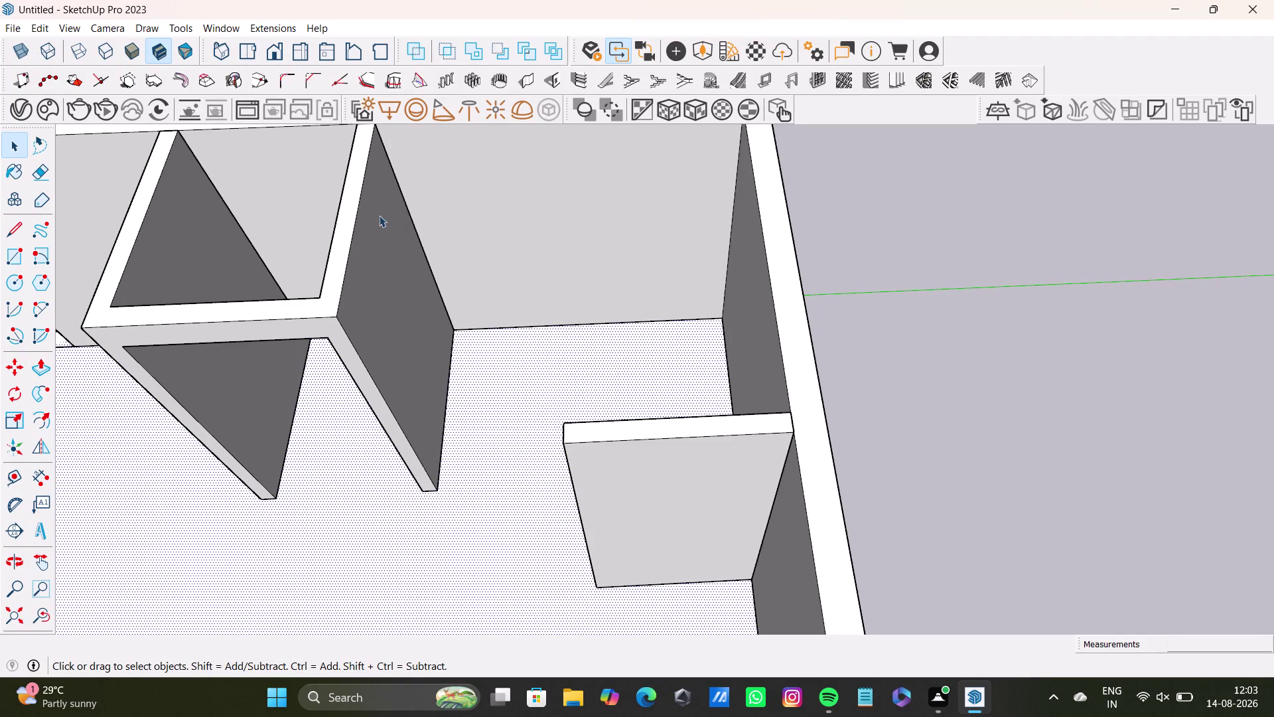
Place a vertical guide through the partition's end on the back wall top.
scroll(down, 3)
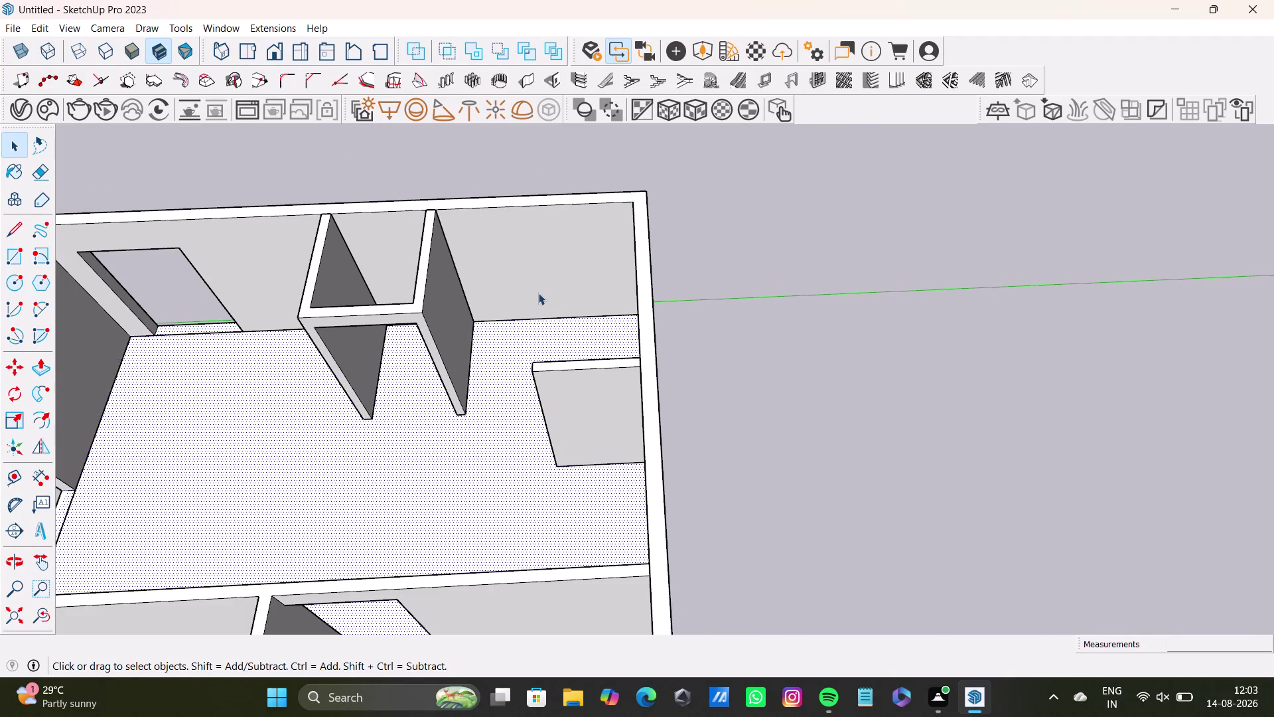
scroll(down, 3)
scroll(up, 3)
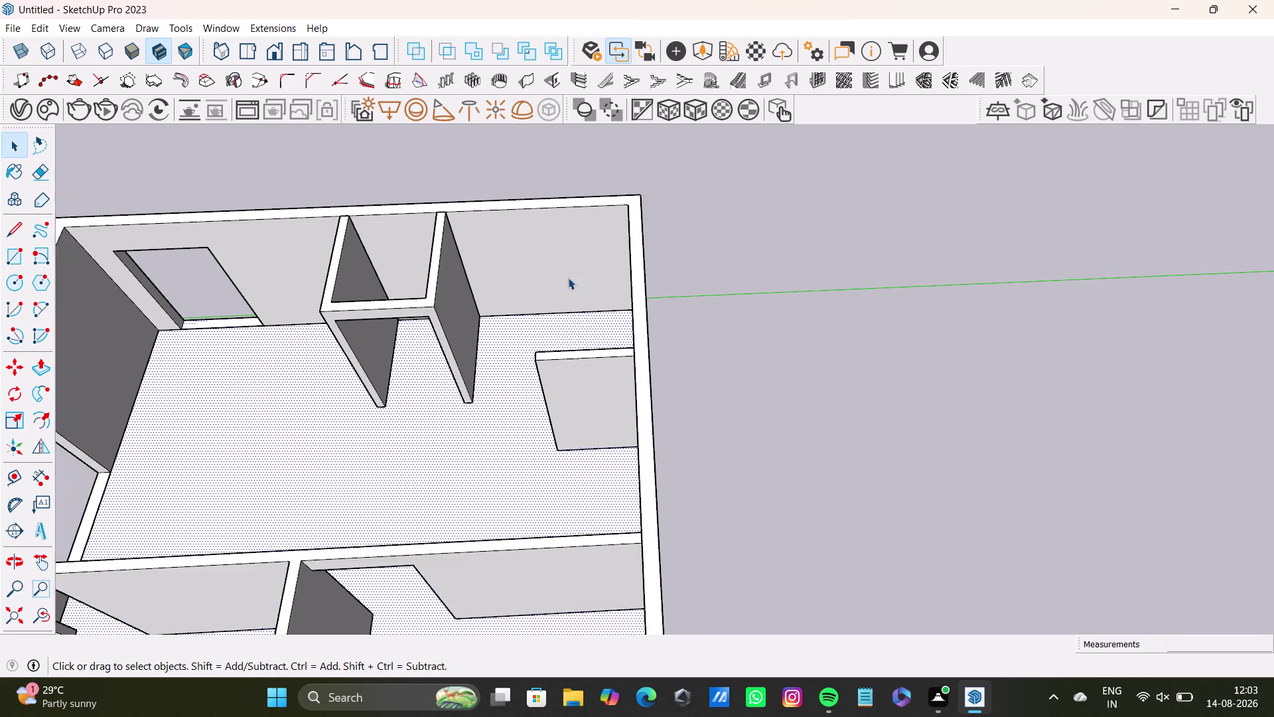
scroll(up, 3)
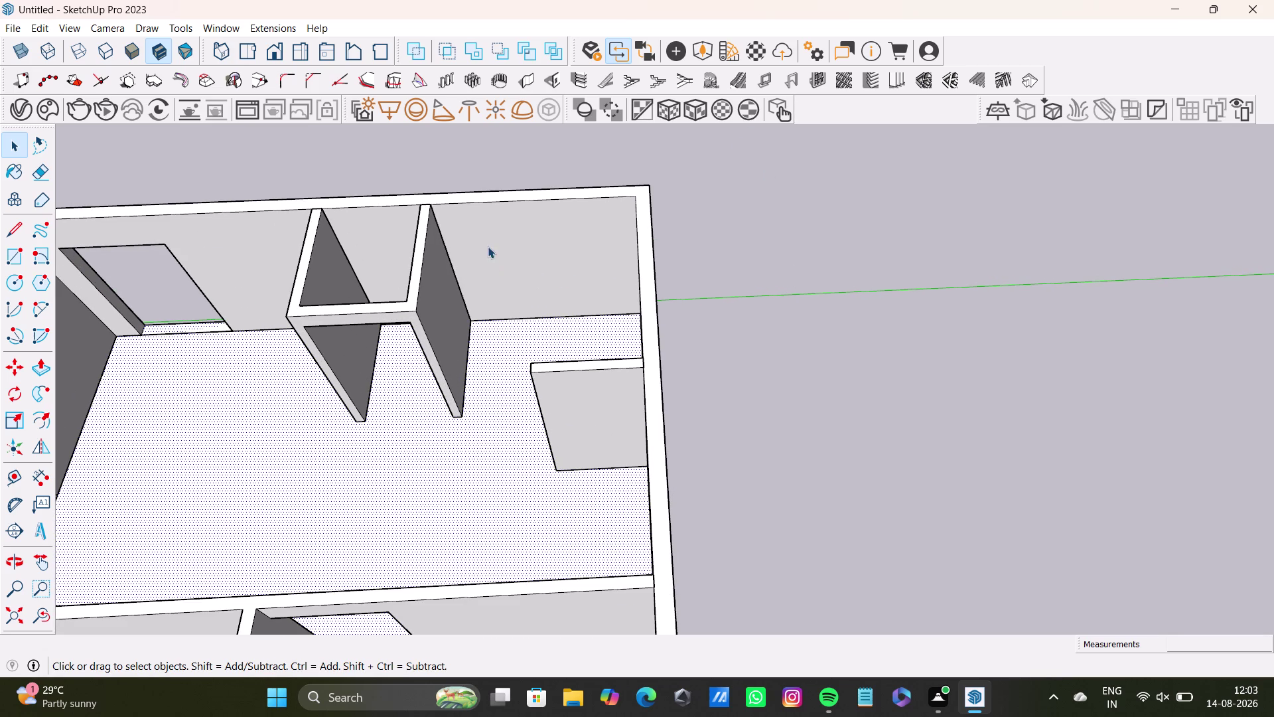
middle_drag(573, 246, 677, 270)
middle_drag(664, 278, 657, 281)
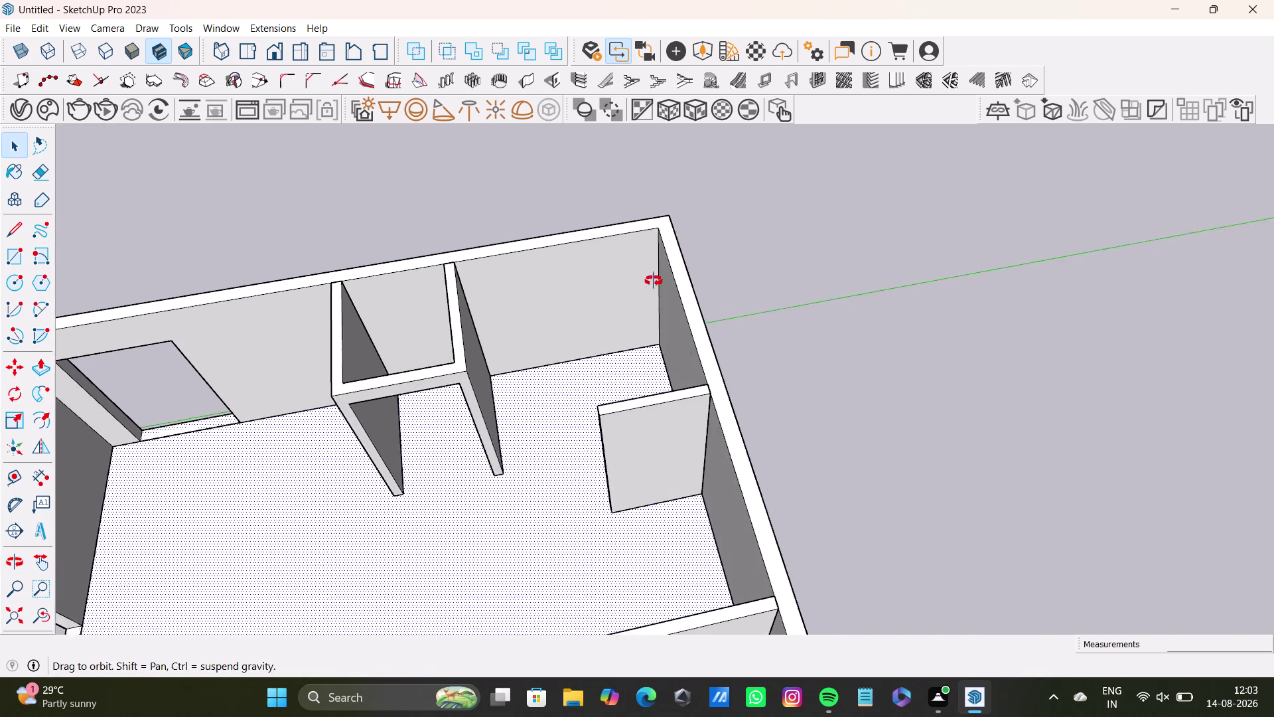
middle_drag(657, 280, 568, 321)
scroll(up, 3)
middle_drag(312, 316, 365, 289)
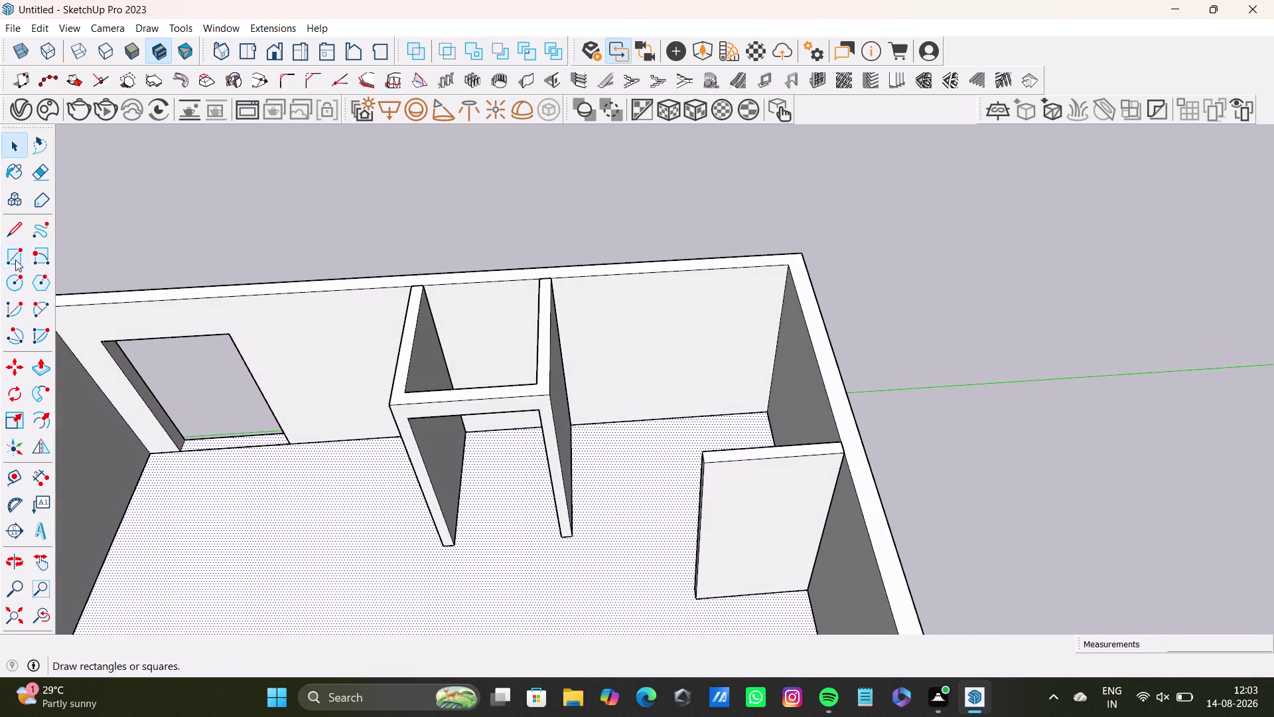
click(12, 472)
scroll(up, 3)
middle_drag(587, 318, 560, 429)
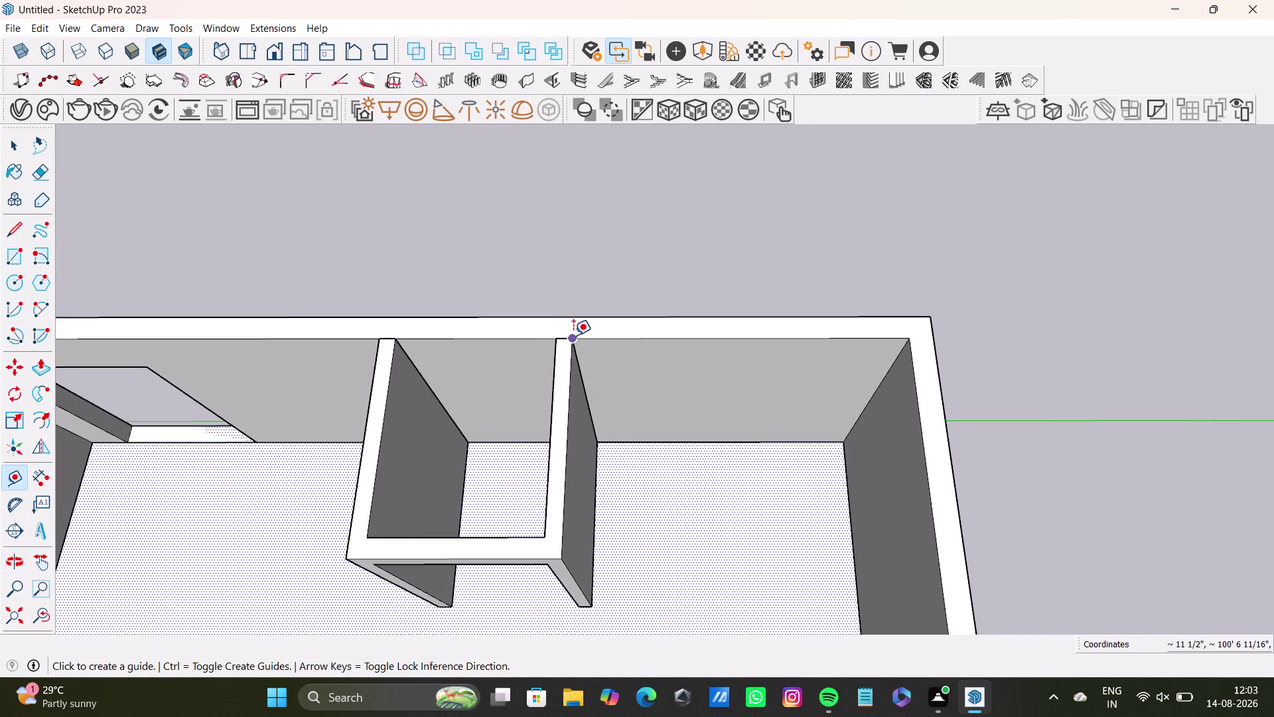
click(571, 335)
click(573, 314)
key(space)
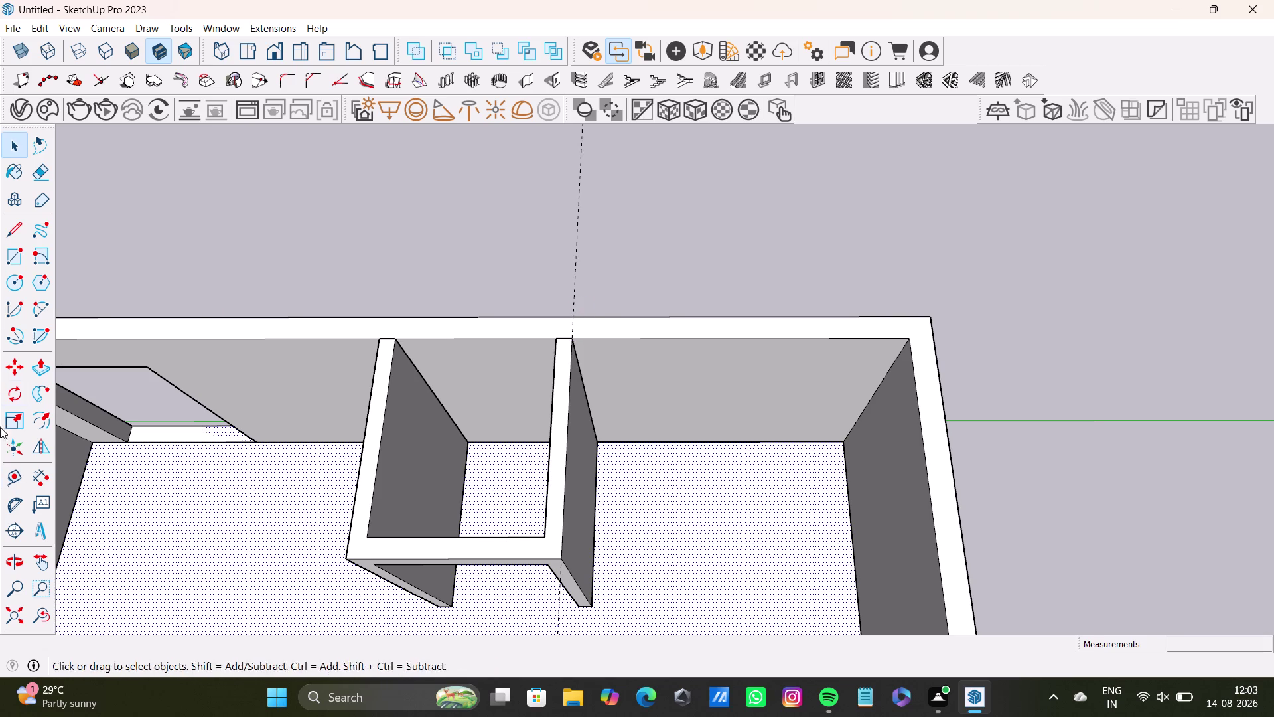
Add vertical guides from the partition corner and the side wall corner.
click(8, 474)
scroll(up, 3)
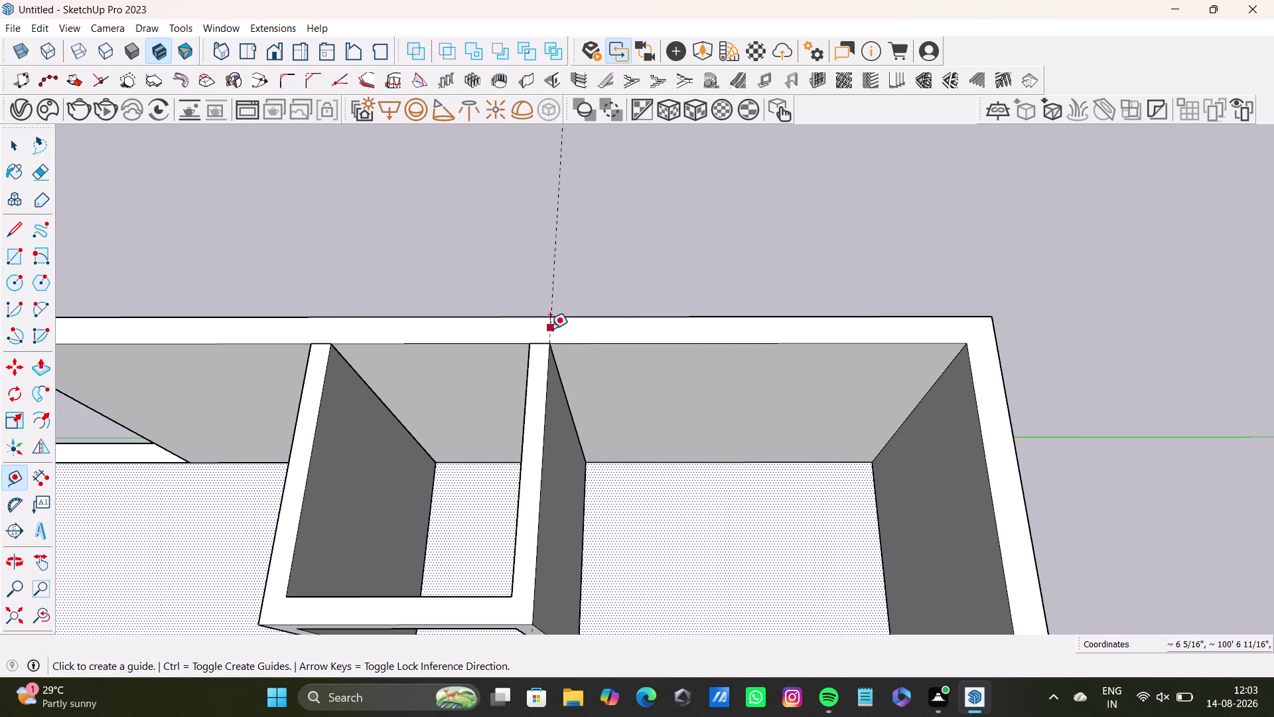
drag(550, 327, 560, 328)
click(650, 326)
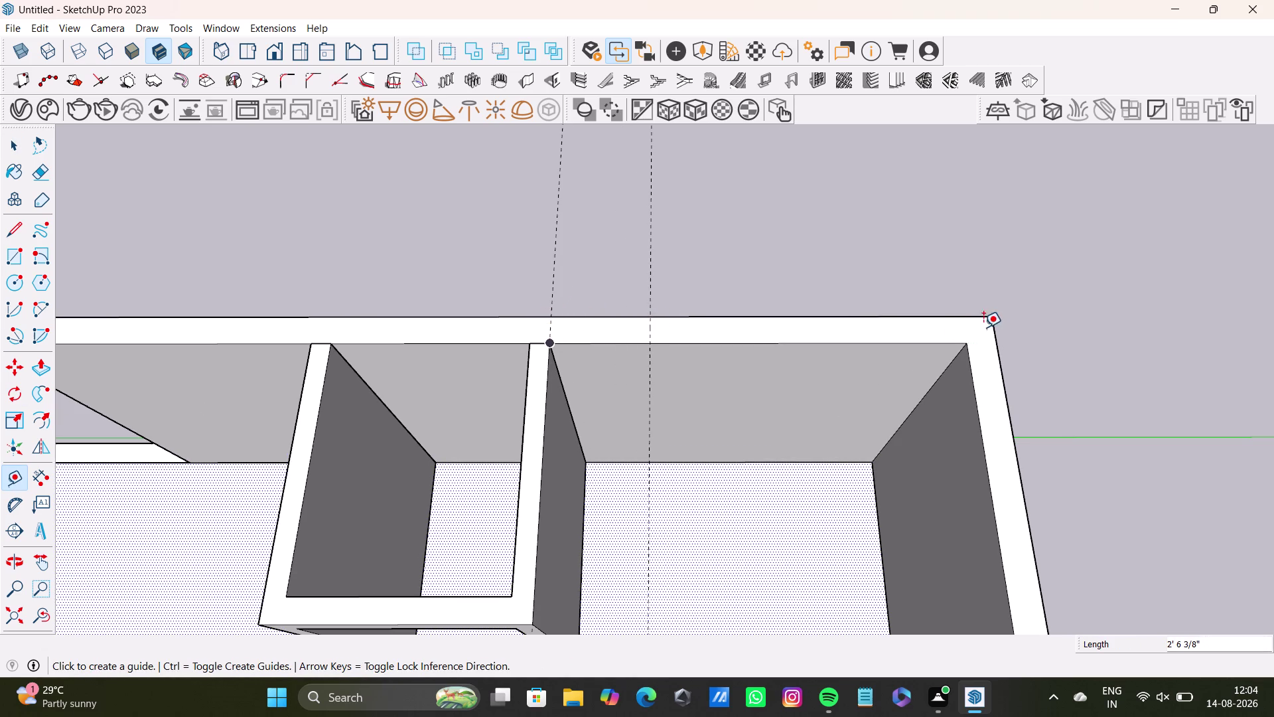
drag(963, 339, 964, 329)
click(963, 313)
key(space)
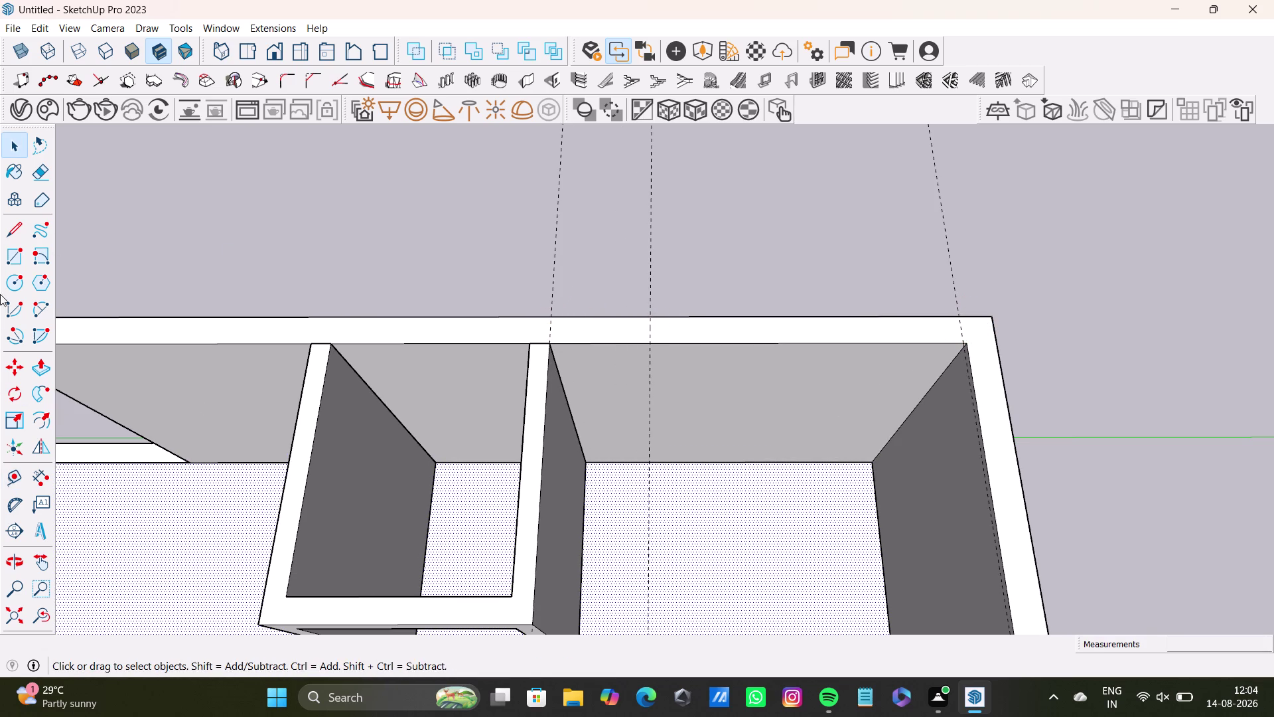
Add one more vertical guide from the back wall's right corner.
click(12, 473)
scroll(up, 3)
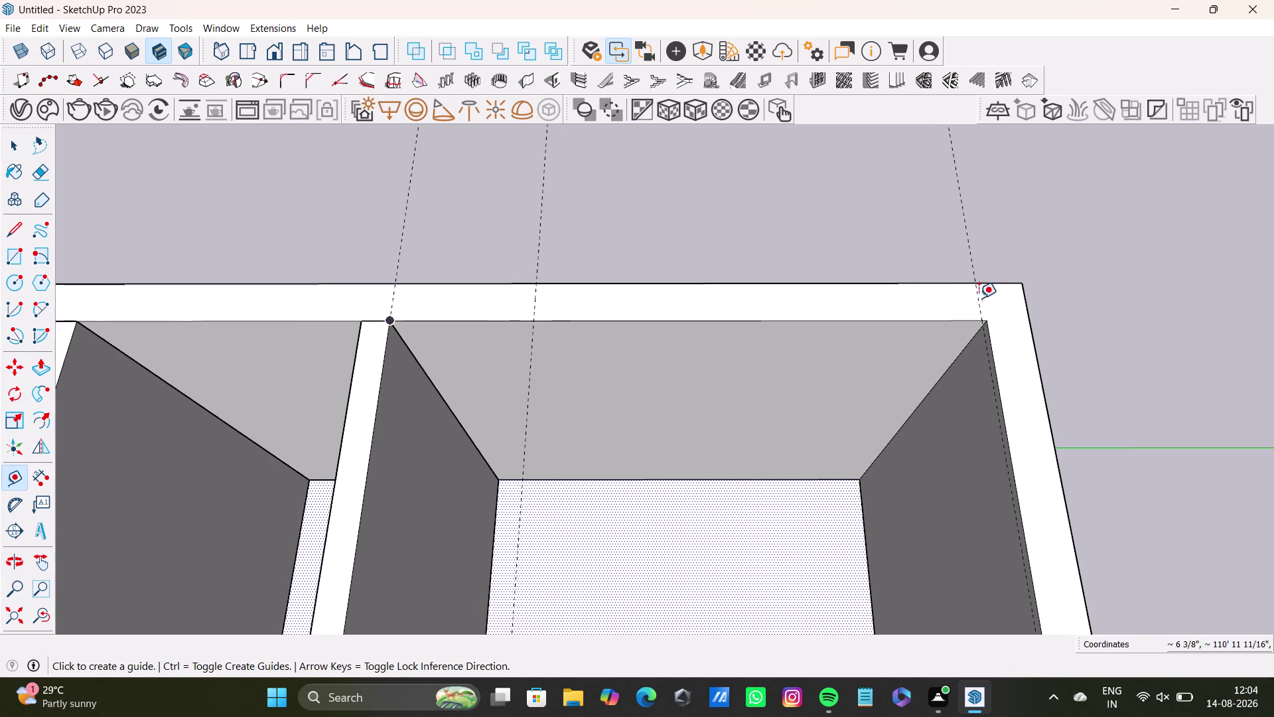
drag(980, 295, 974, 296)
click(904, 301)
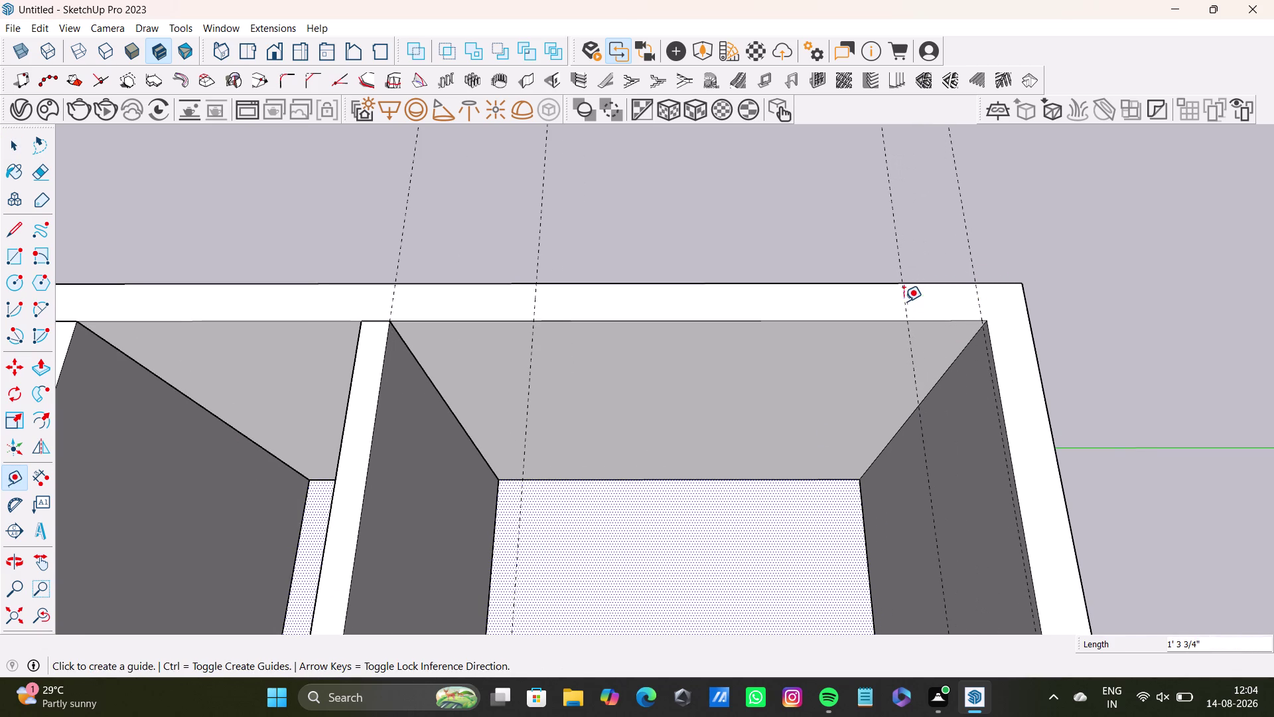
key(space)
scroll(down, 3)
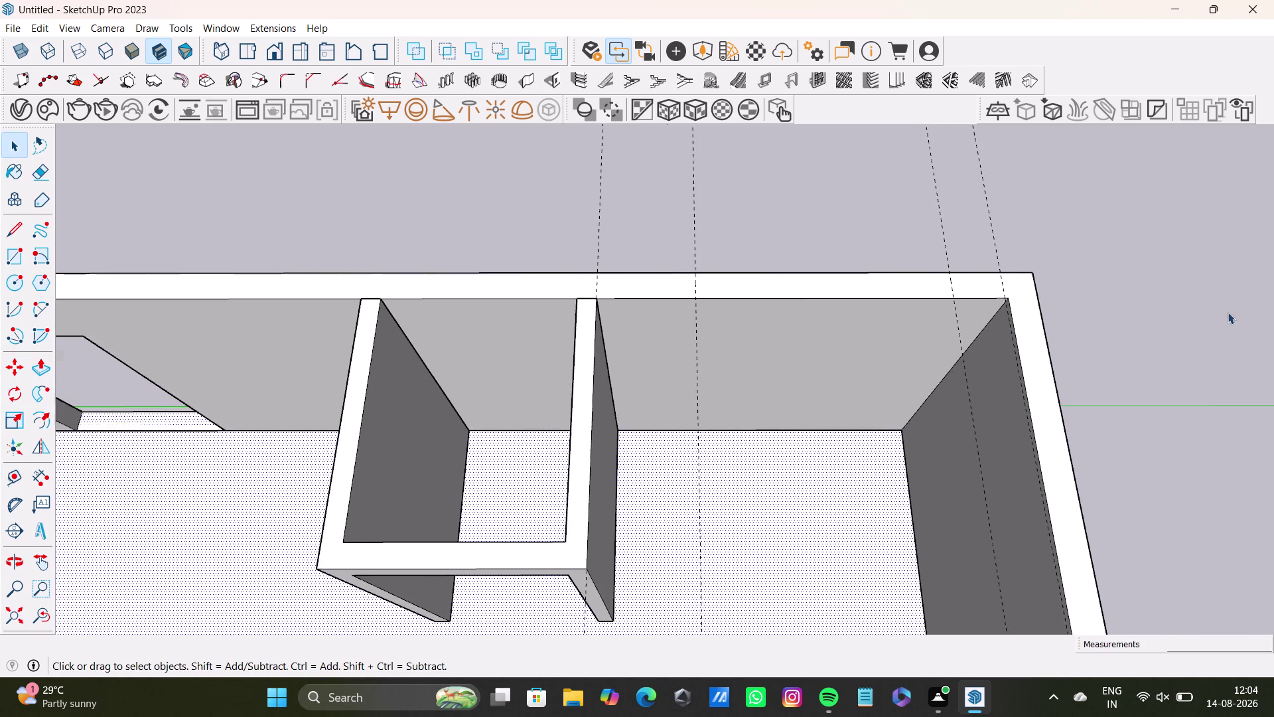
Draw a vertical line down the exterior wall face, from the first guide to the base.
middle_drag(1203, 323, 551, 113)
middle_drag(523, 215, 440, 226)
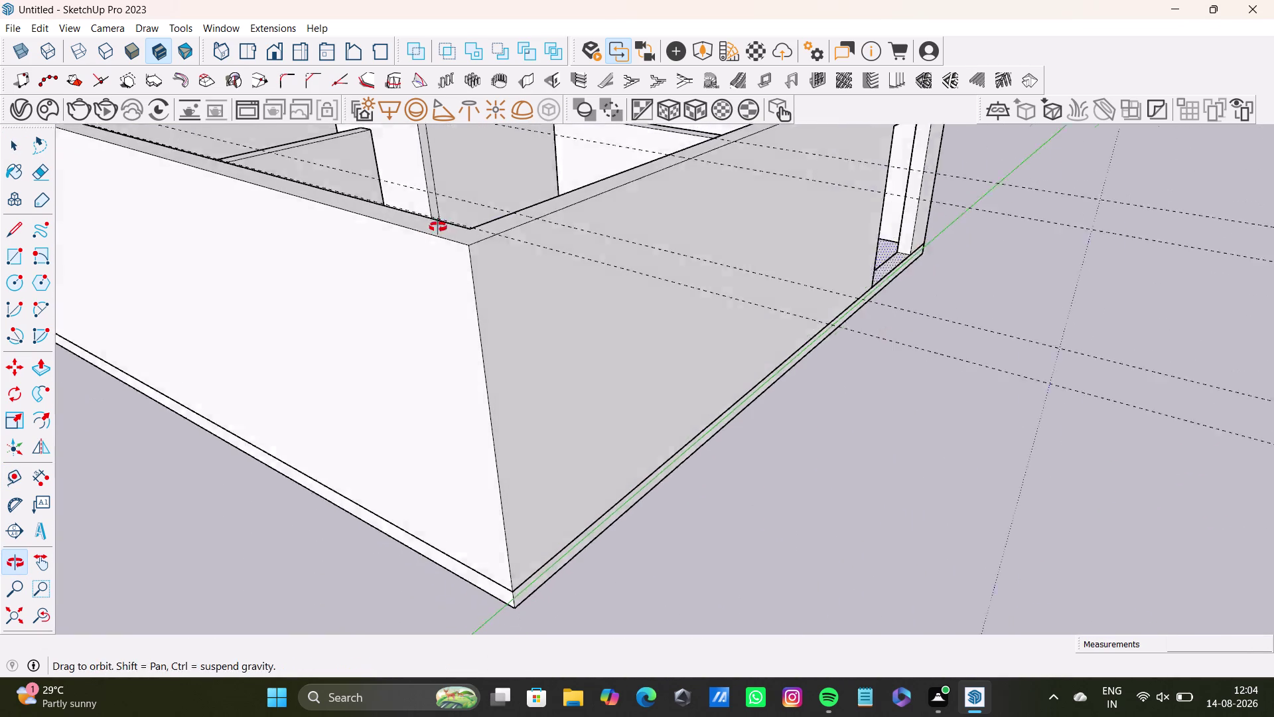
middle_drag(440, 226, 438, 227)
middle_drag(845, 278, 611, 315)
scroll(down, 3)
middle_drag(552, 256, 771, 276)
scroll(up, 3)
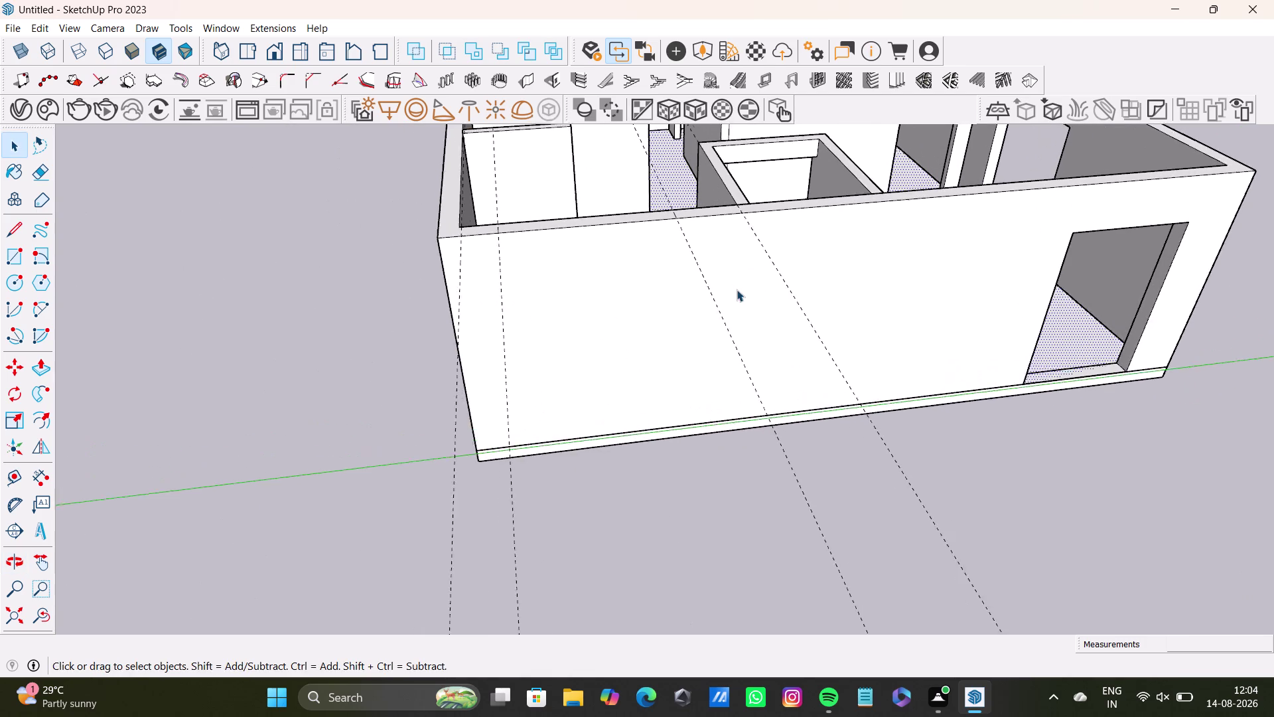
scroll(up, 3)
middle_drag(731, 281, 718, 254)
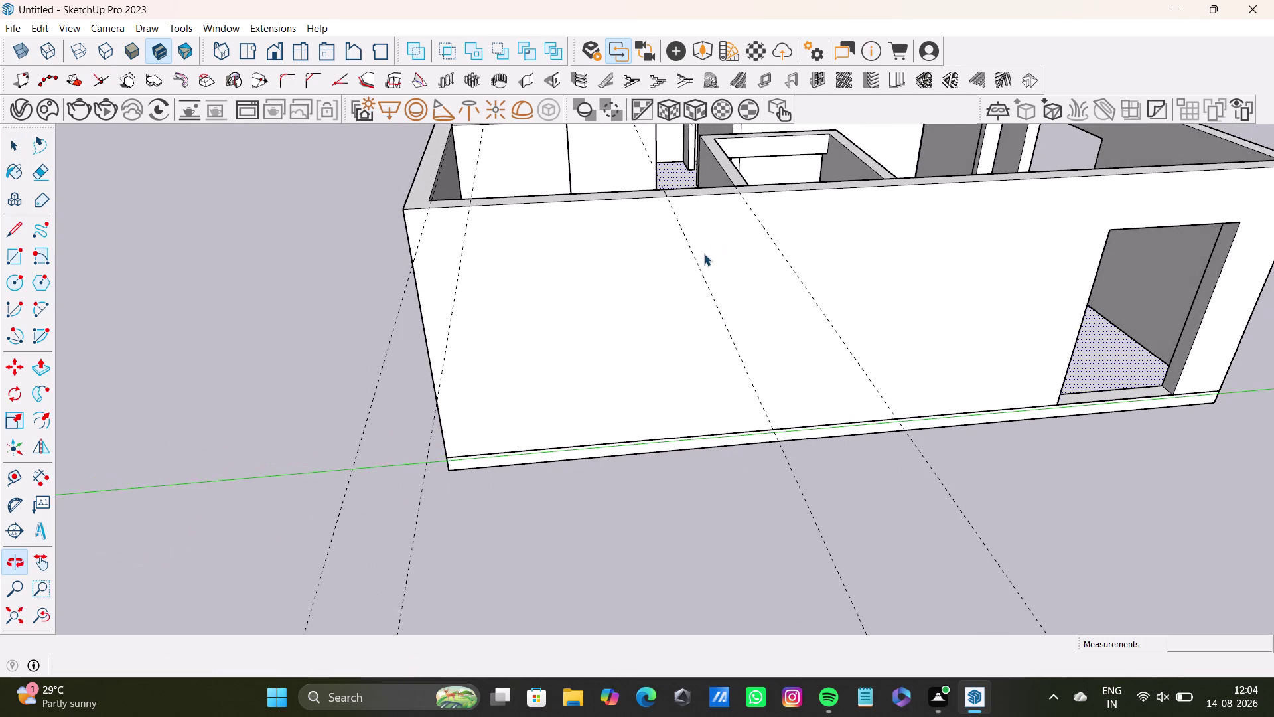
middle_drag(582, 249, 562, 409)
middle_drag(555, 353, 564, 309)
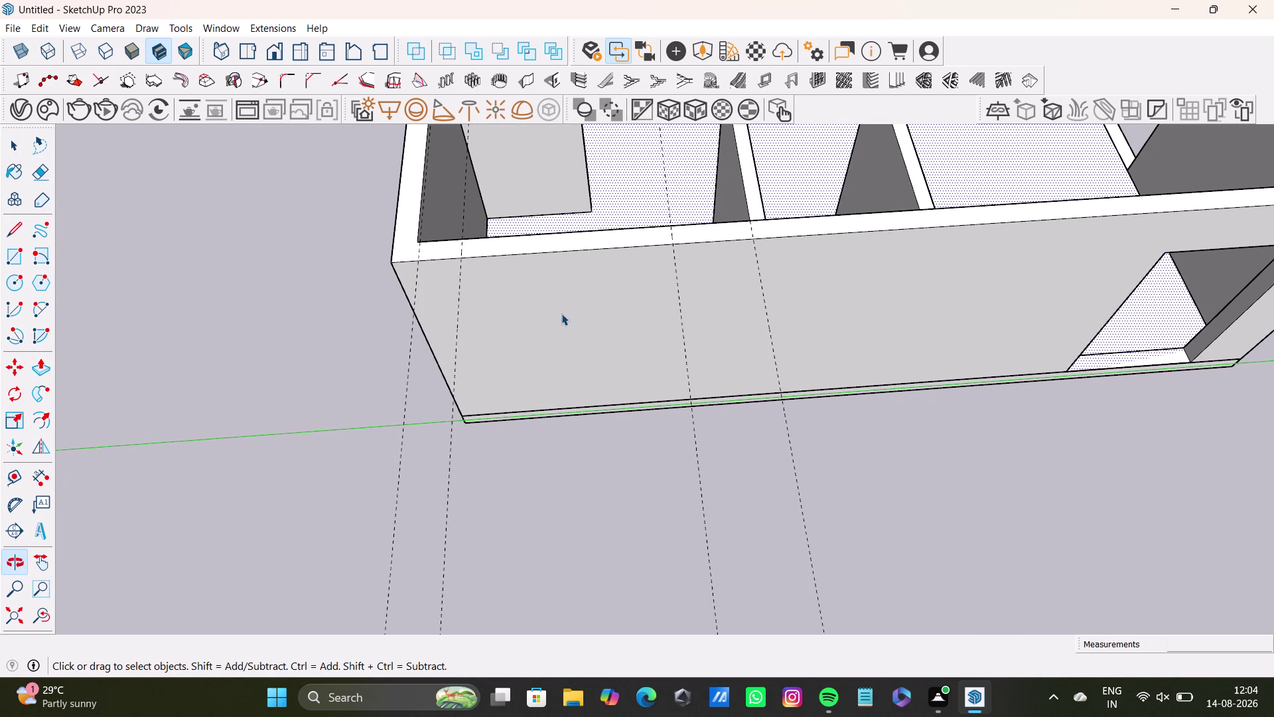
middle_drag(659, 375, 665, 295)
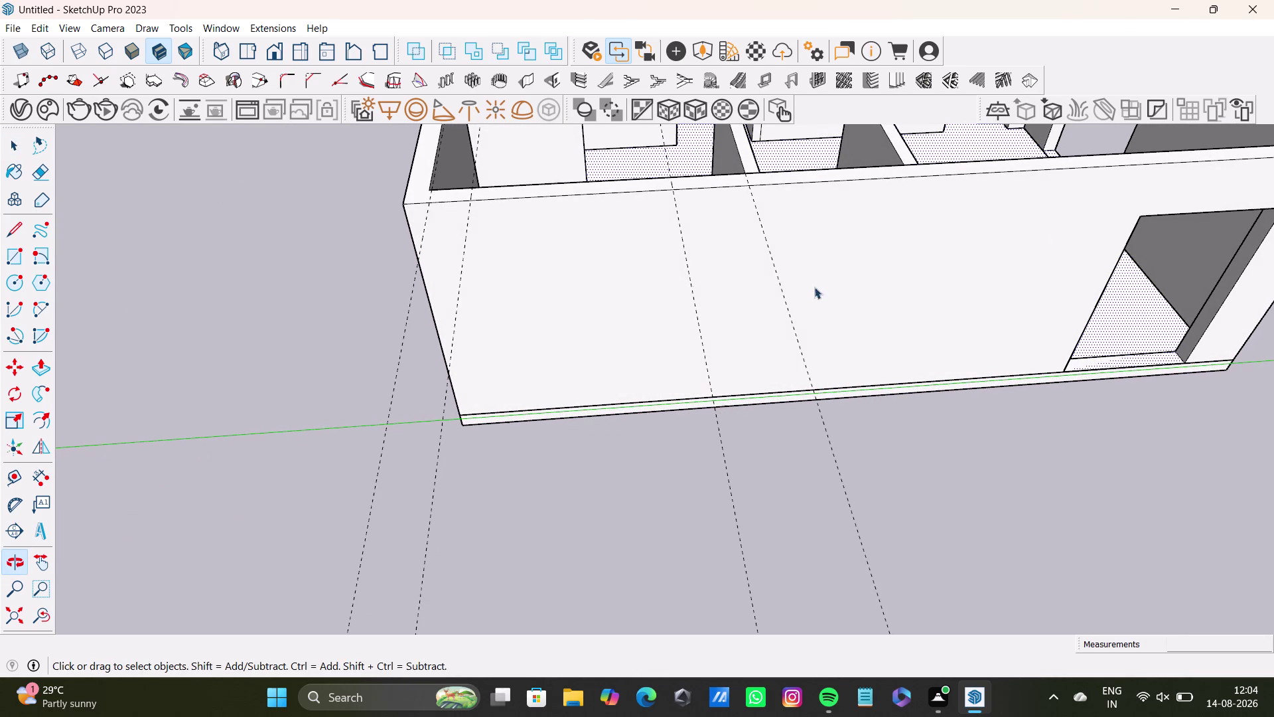
click(18, 237)
scroll(up, 3)
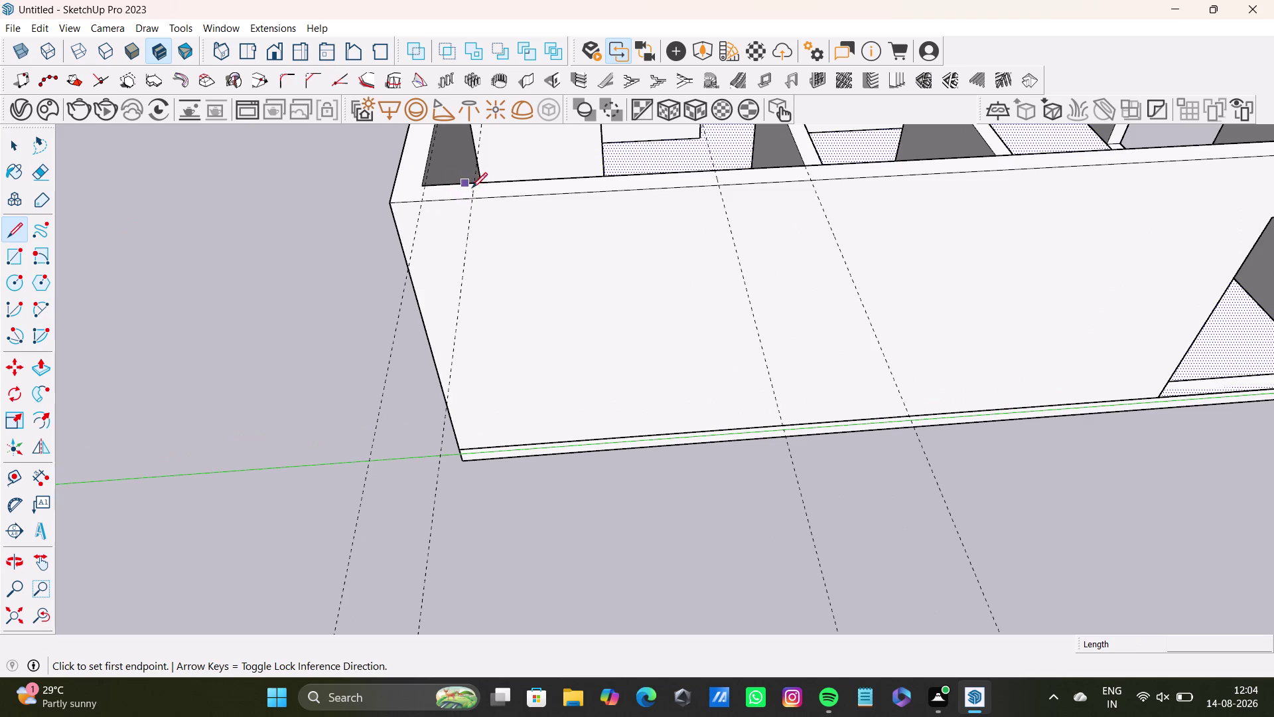
click(473, 200)
key(Up)
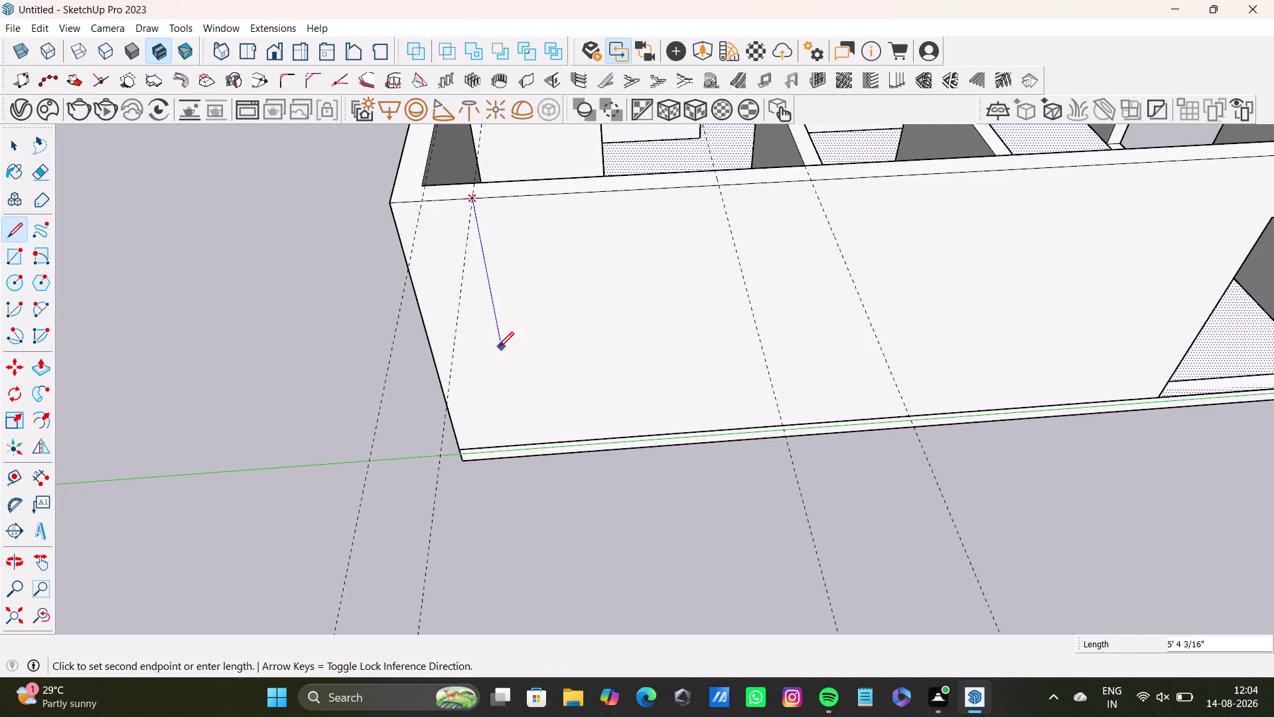
click(518, 449)
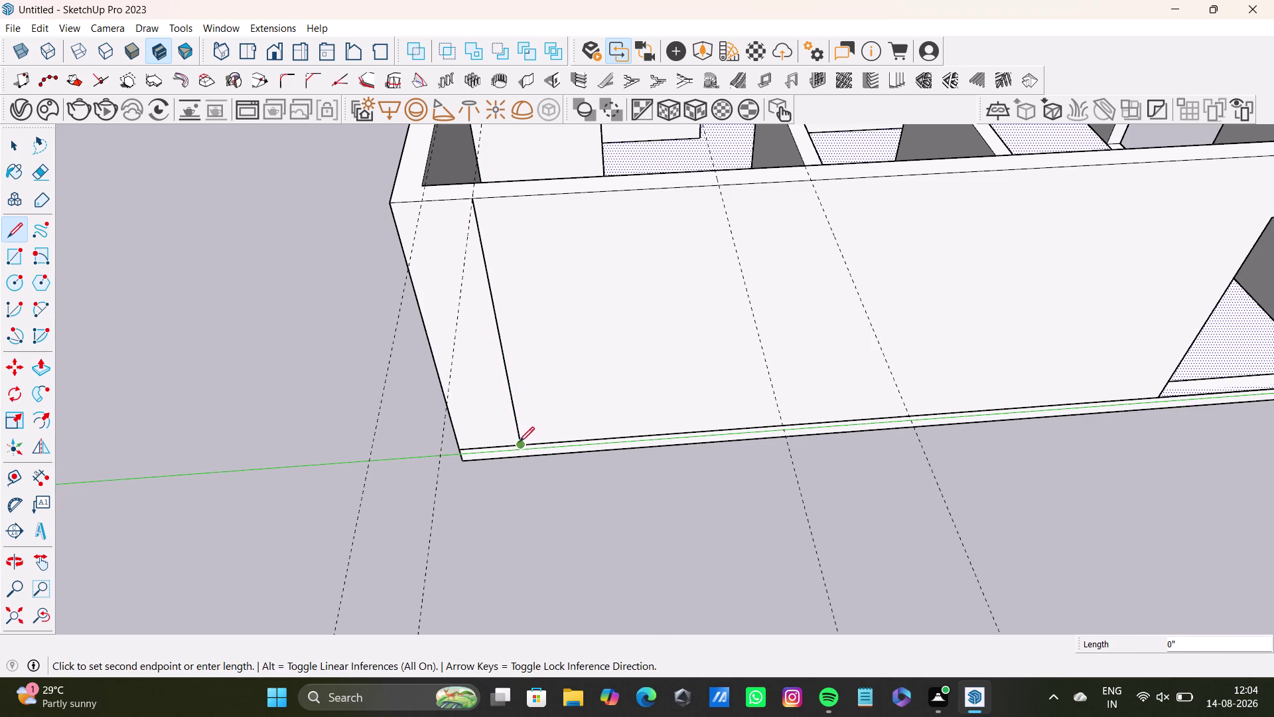
key(space)
Draw a second vertical line from the next guide at the top down to the base.
drag(21, 232, 30, 231)
scroll(up, 3)
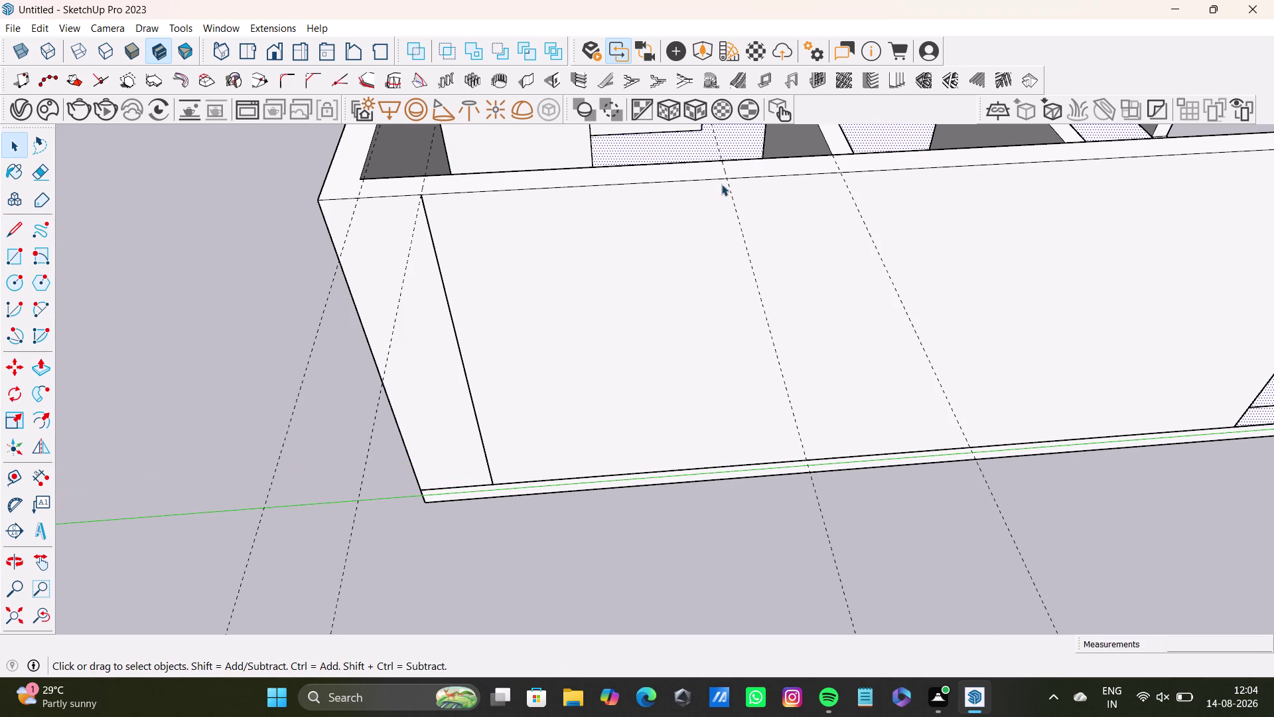
click(15, 227)
scroll(up, 3)
middle_drag(758, 186, 714, 203)
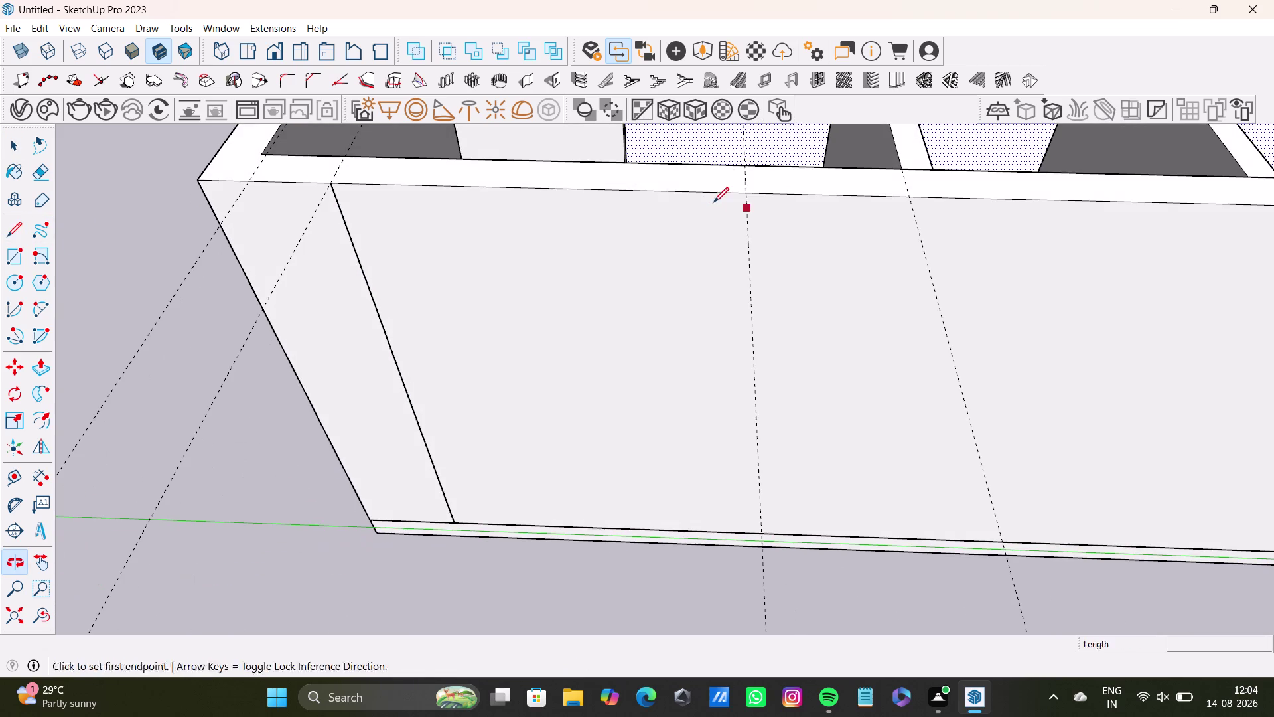
click(744, 193)
scroll(down, 3)
middle_drag(746, 448, 758, 270)
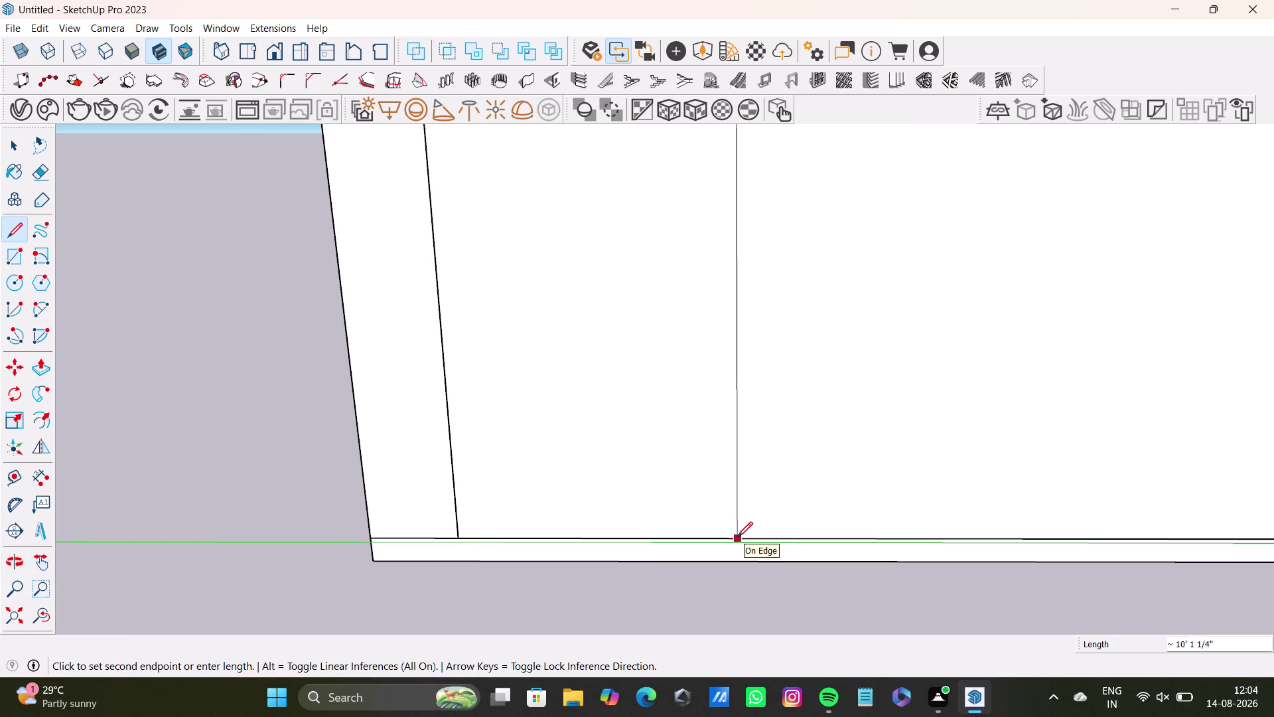
key(Right)
key(Up)
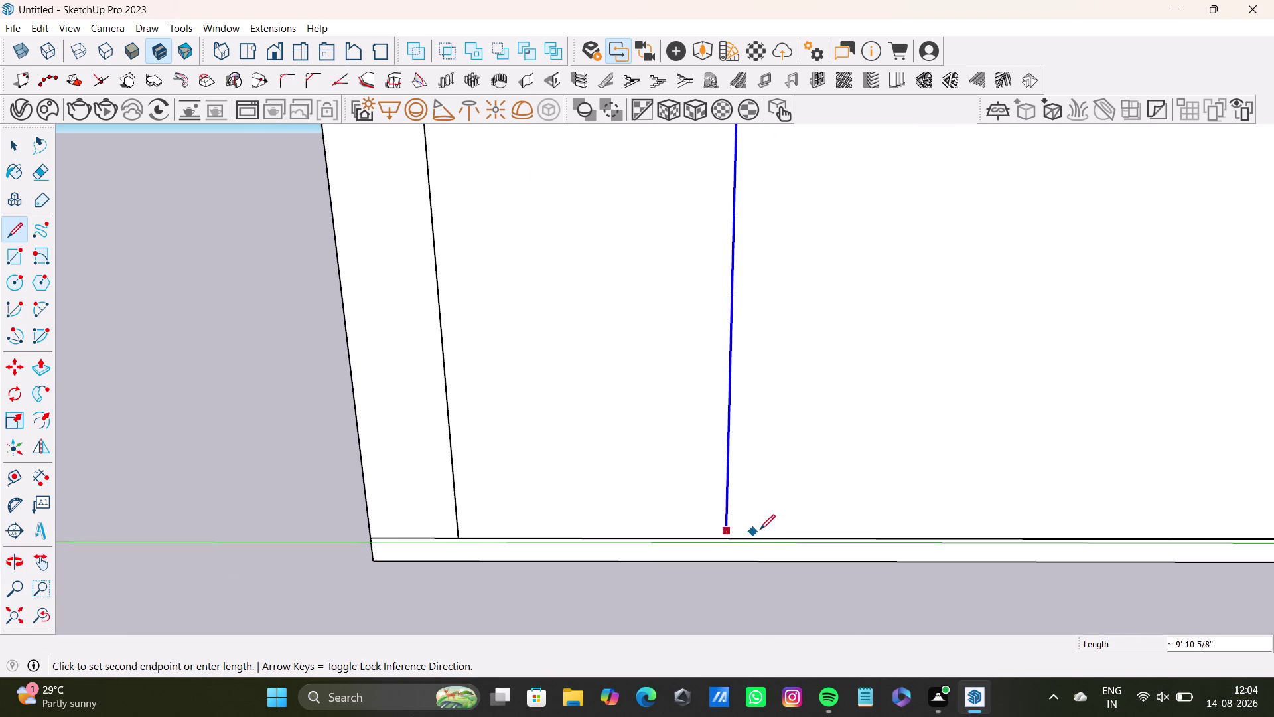
scroll(down, 3)
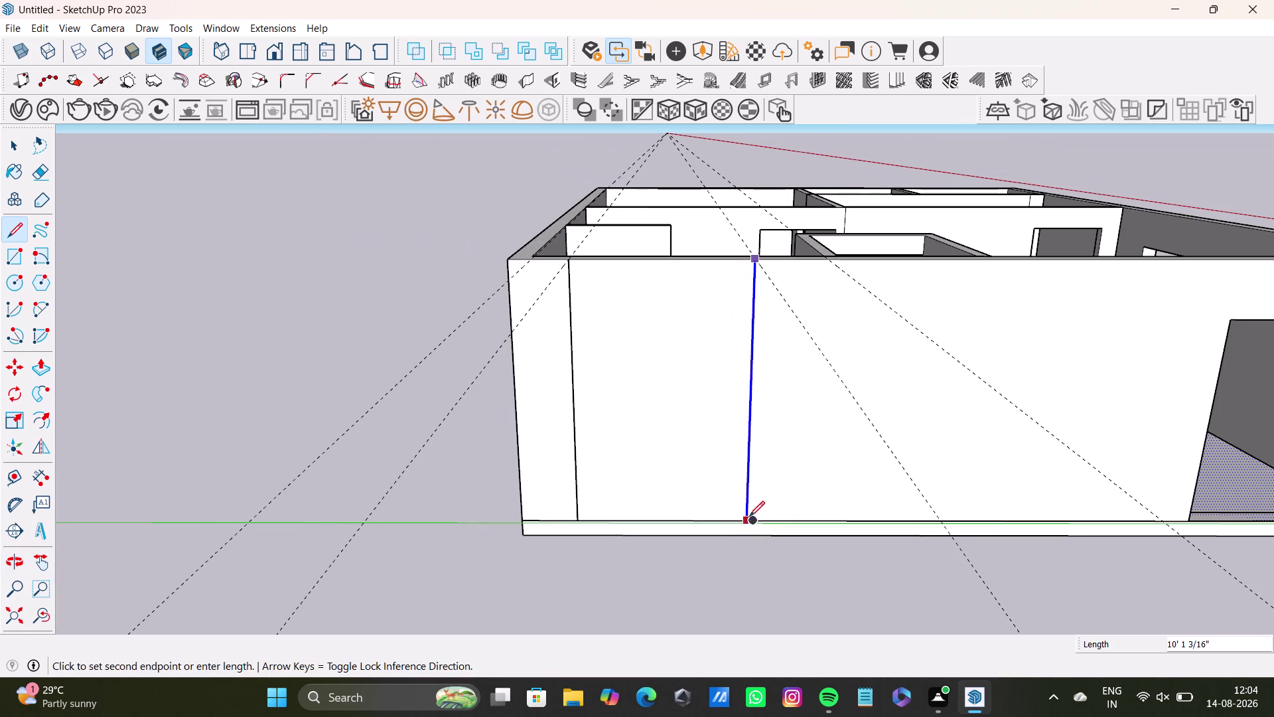
click(740, 518)
key(space)
Orbit over the wall top to look down on the partitions behind the back wall.
middle_drag(664, 440, 756, 191)
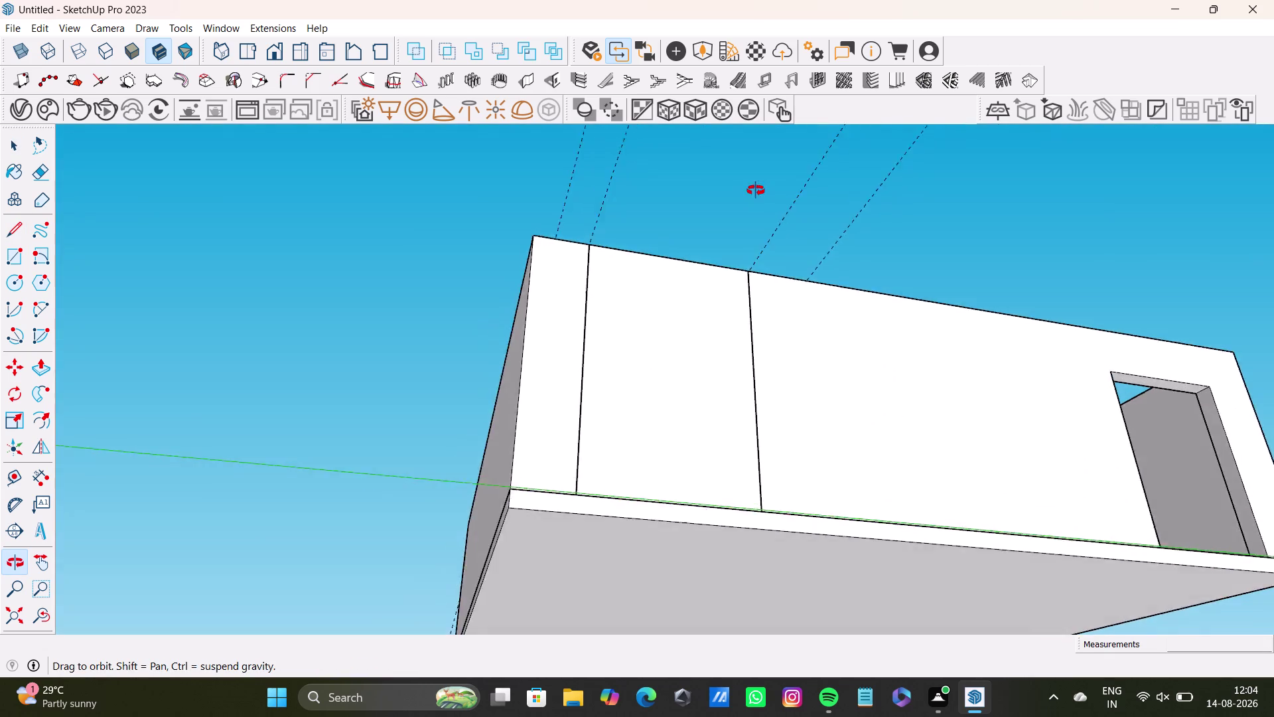
middle_drag(756, 190, 754, 533)
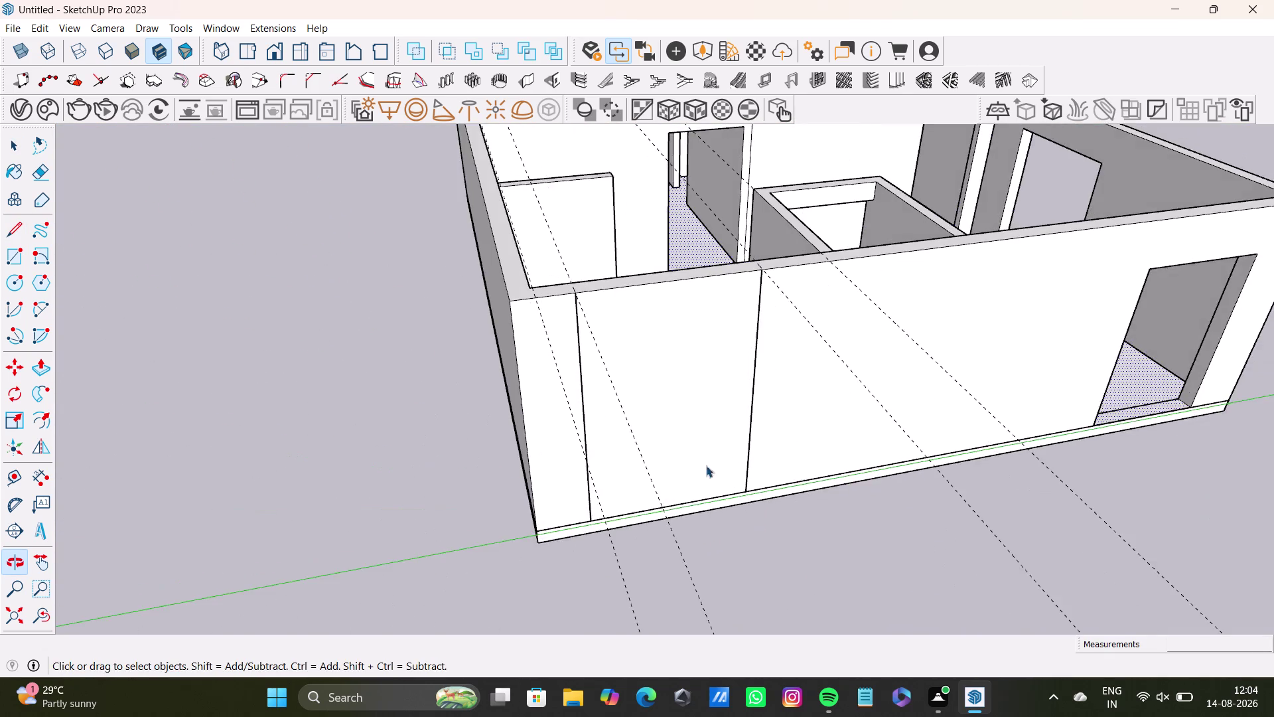
scroll(up, 3)
scroll(down, 3)
scroll(up, 3)
middle_drag(662, 395, 648, 433)
scroll(down, 3)
middle_drag(665, 435, 507, 357)
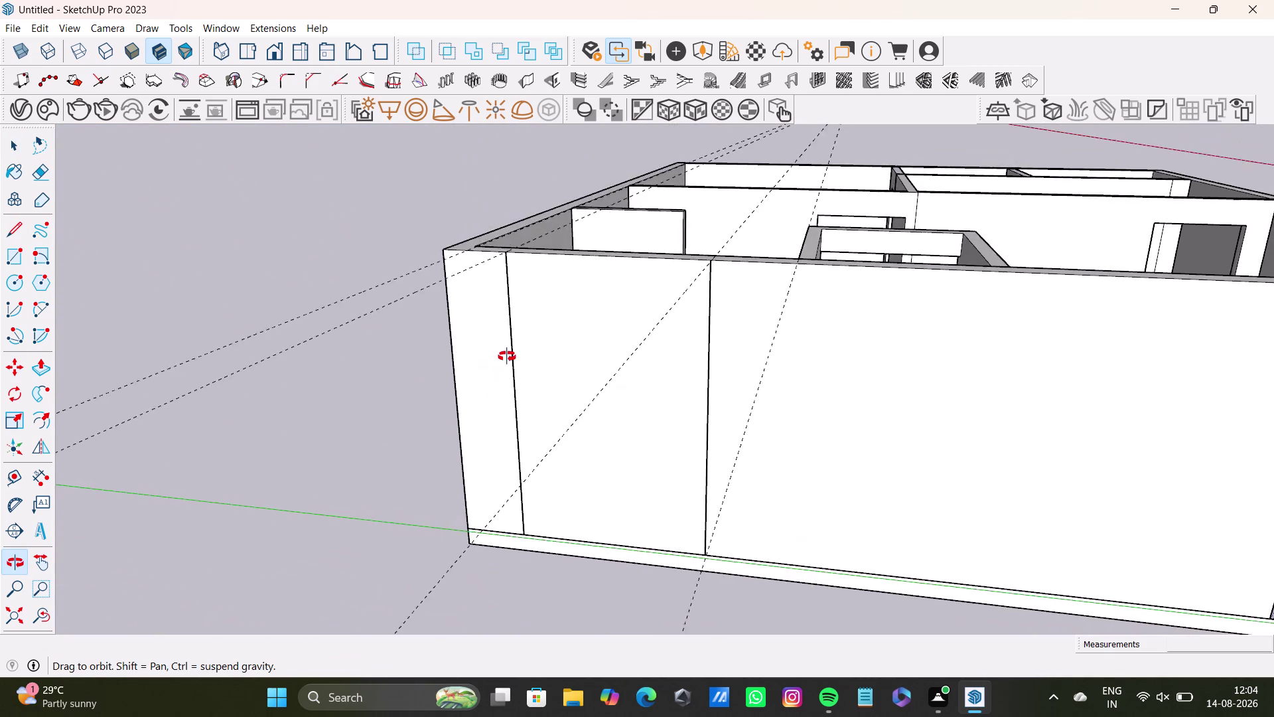
middle_drag(507, 357, 567, 377)
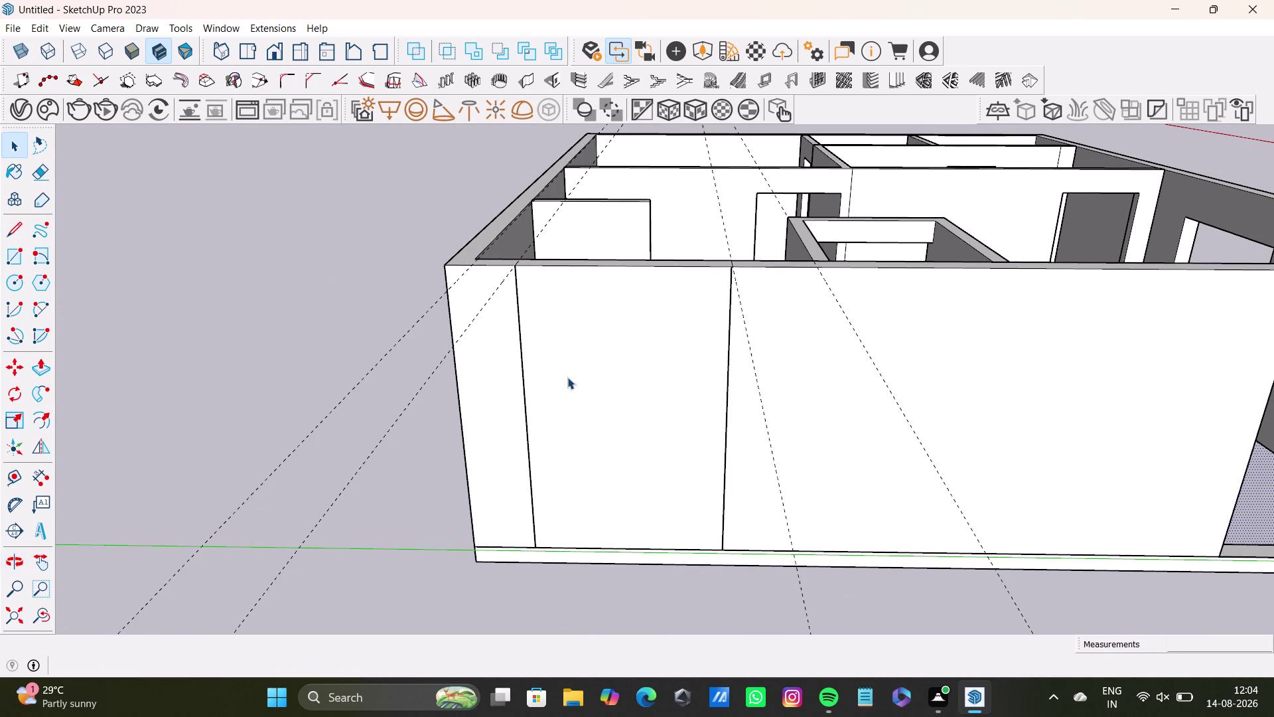
middle_drag(535, 400, 638, 433)
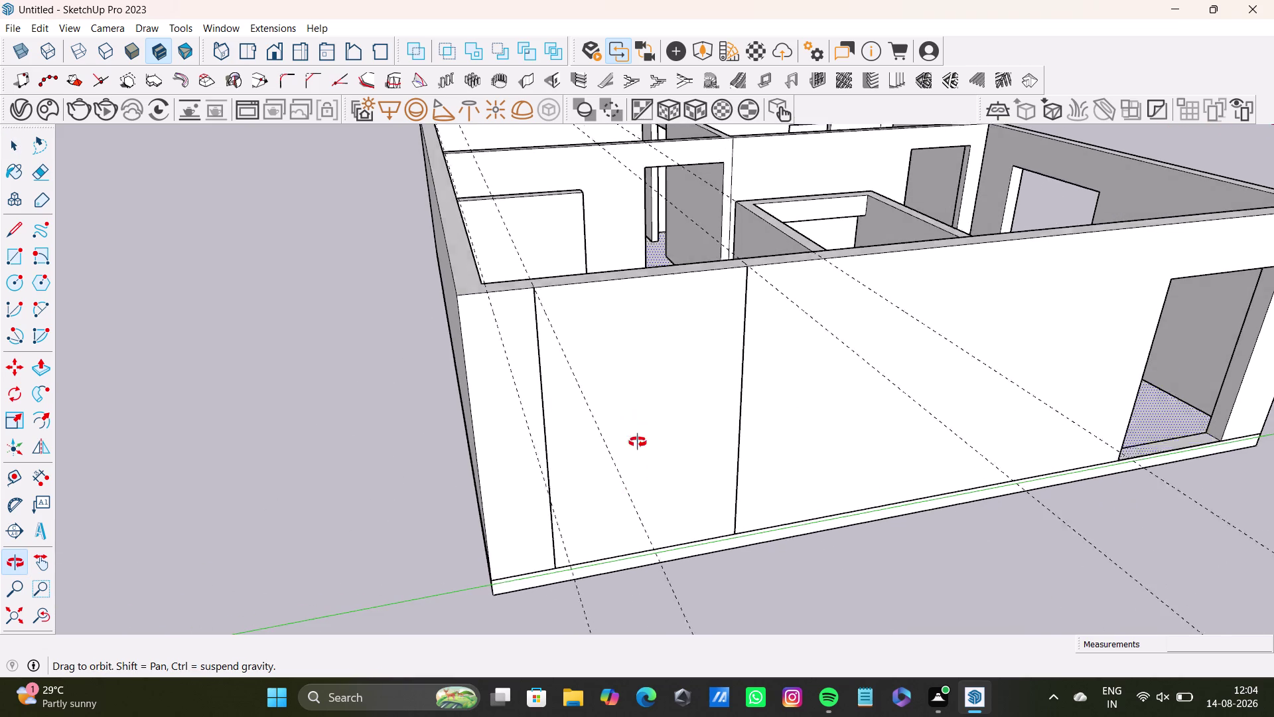
middle_drag(637, 433, 496, 550)
middle_drag(682, 381, 408, 331)
middle_drag(726, 292, 639, 441)
scroll(up, 3)
middle_drag(692, 304, 586, 255)
scroll(down, 3)
middle_drag(669, 259, 673, 288)
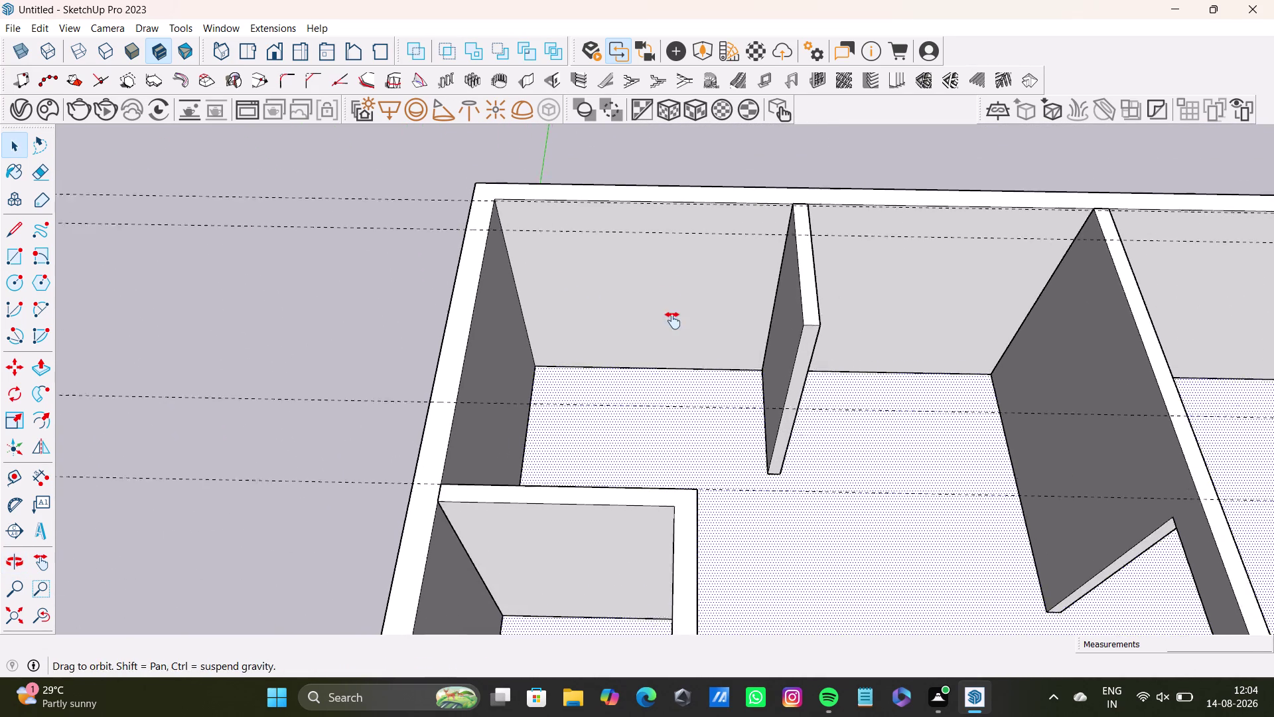
Place a guide from the outer wall's top edge, abandoning a second attempt.
middle_drag(672, 289, 672, 328)
middle_drag(675, 331, 641, 414)
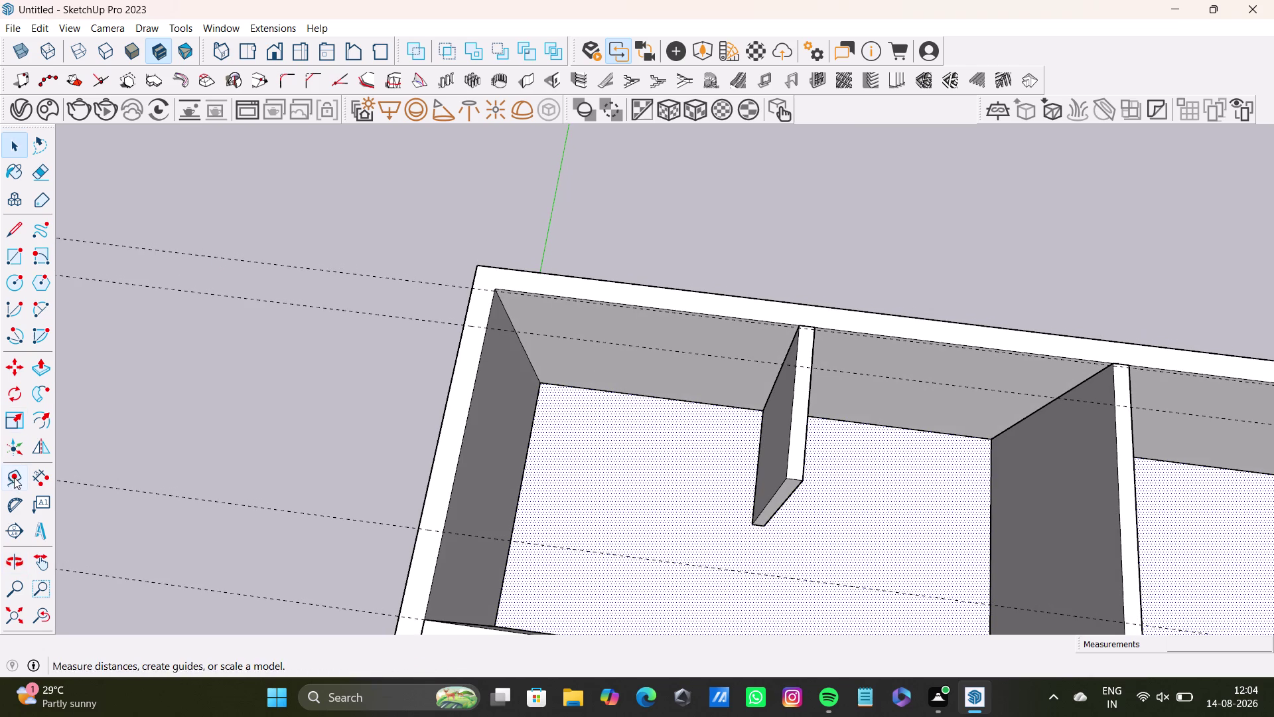
click(14, 478)
scroll(up, 3)
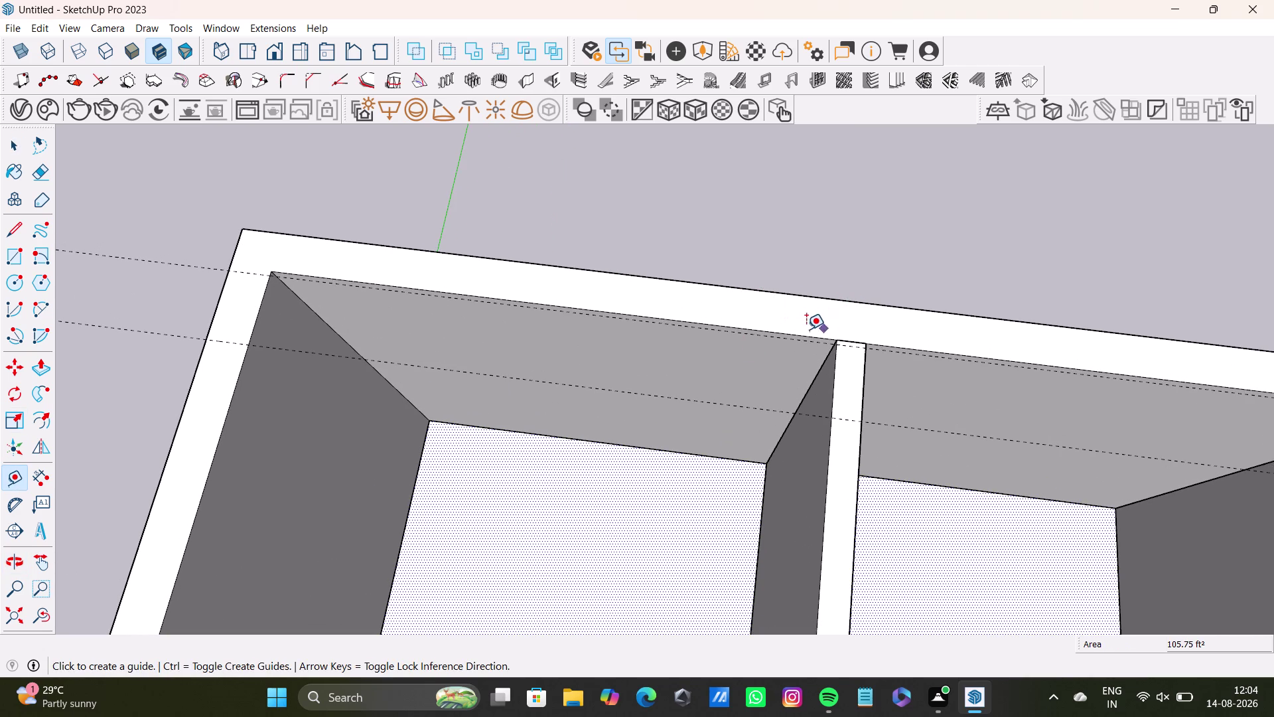
click(746, 325)
click(759, 287)
key(space)
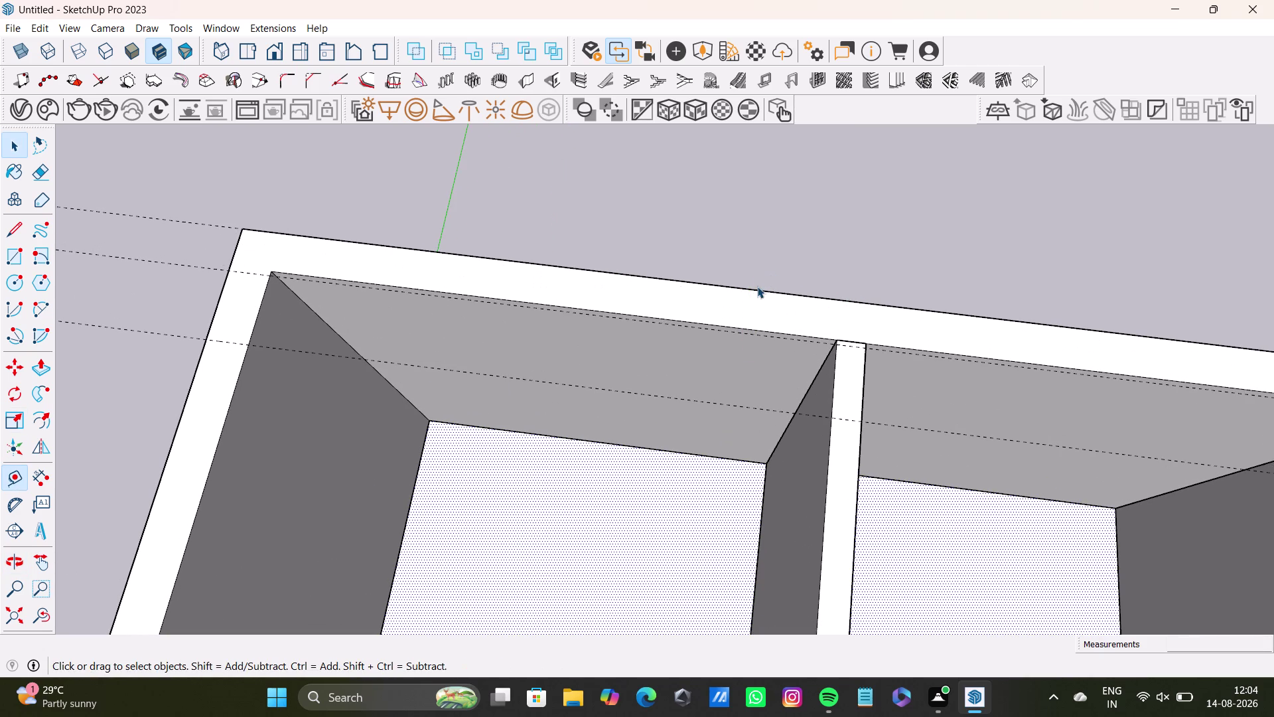
click(20, 474)
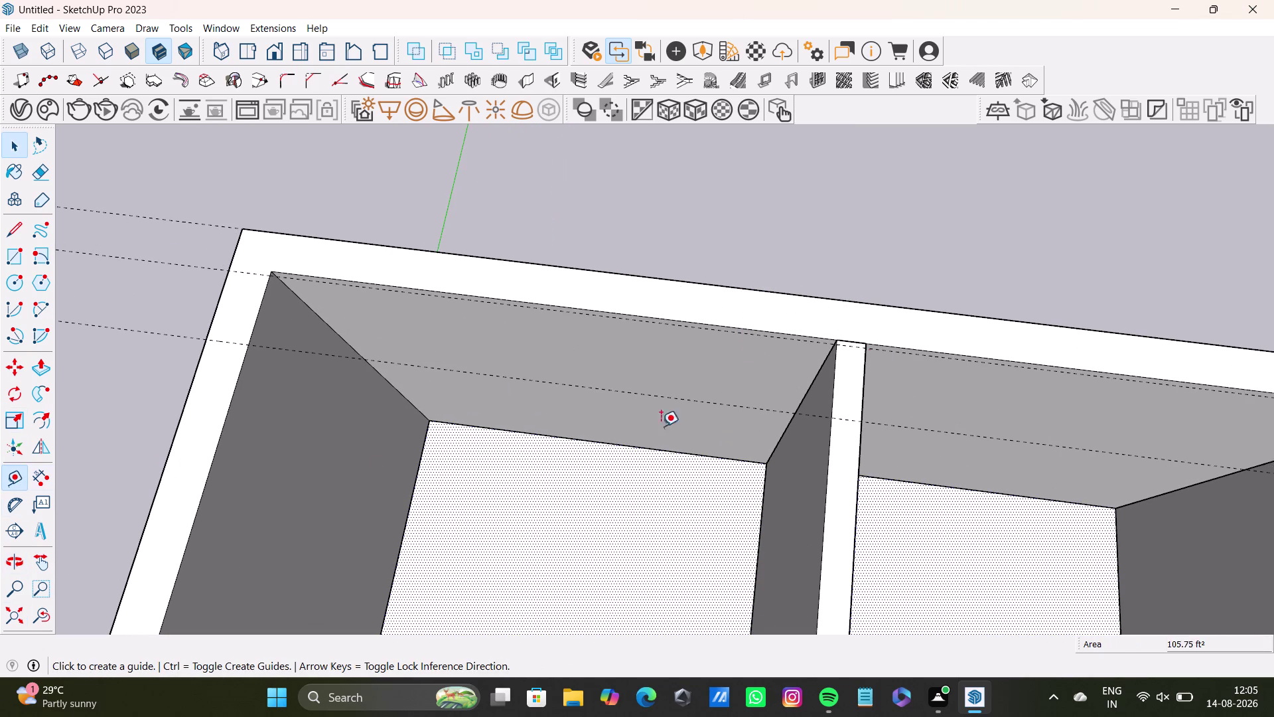
scroll(up, 3)
click(712, 330)
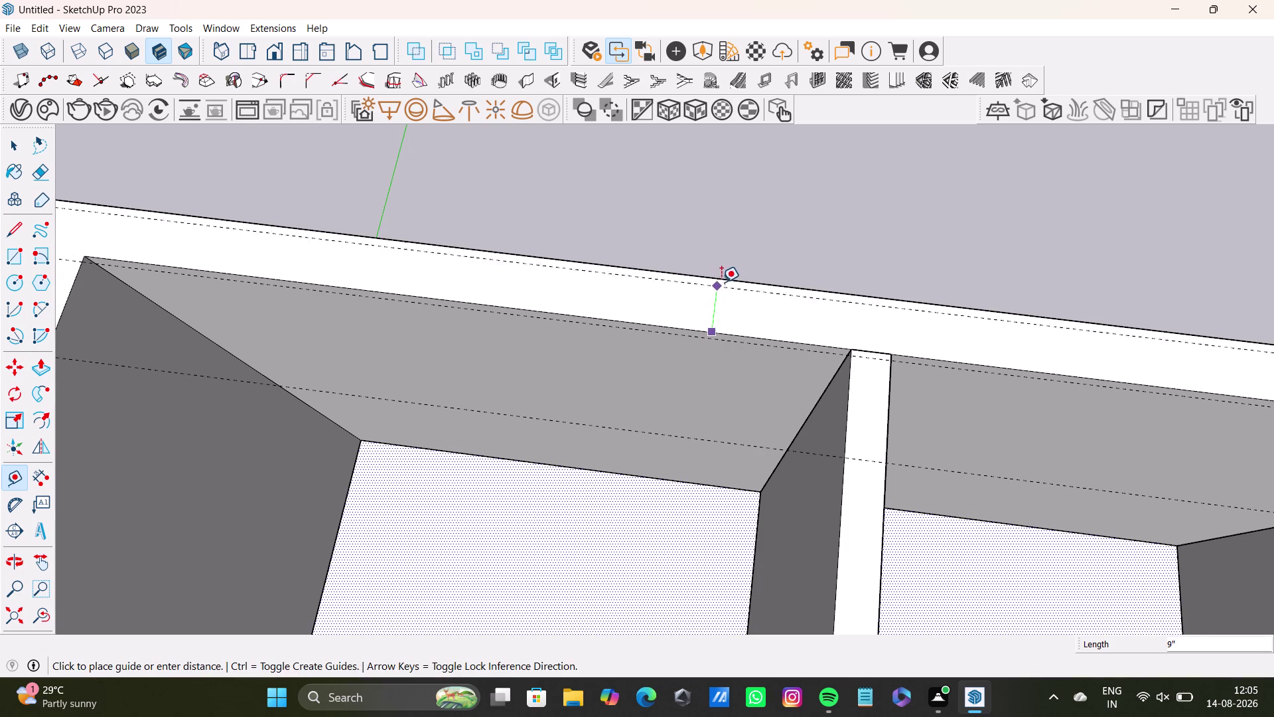
key(space)
Measure from the outer wall corner to place guides at both faces of the partition.
middle_drag(795, 361, 862, 334)
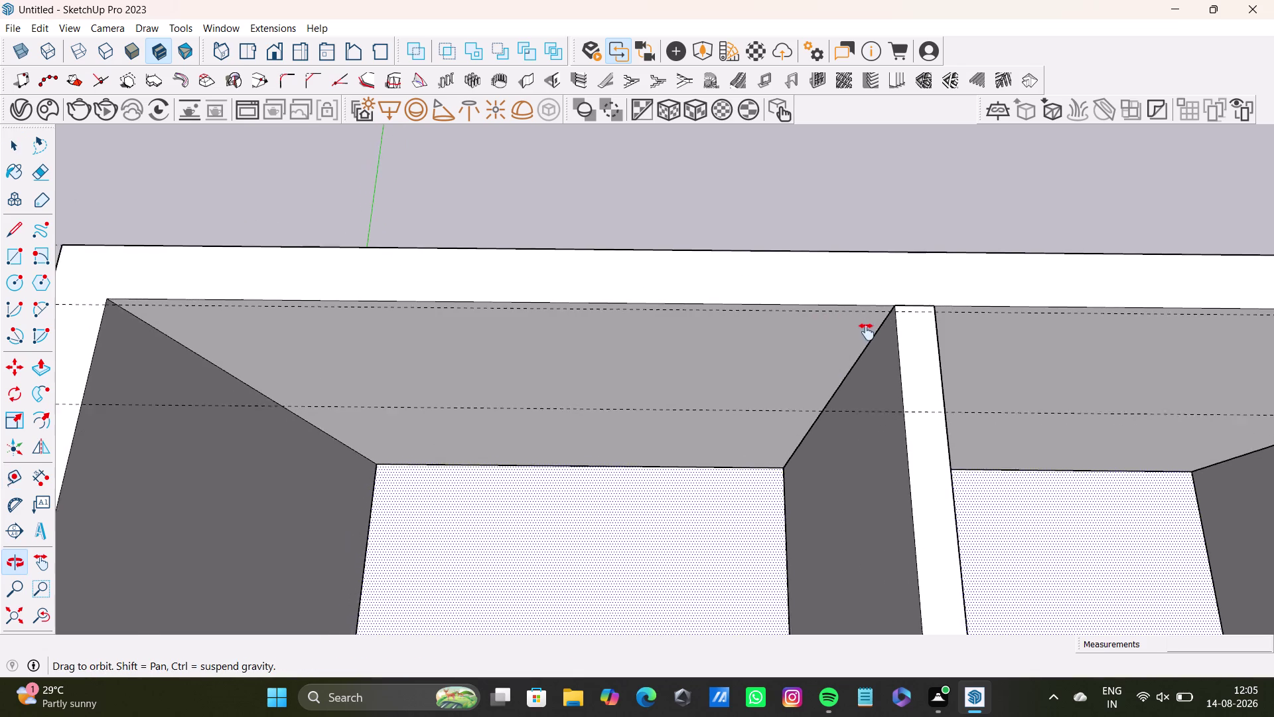
middle_drag(862, 334, 944, 322)
drag(14, 471, 21, 463)
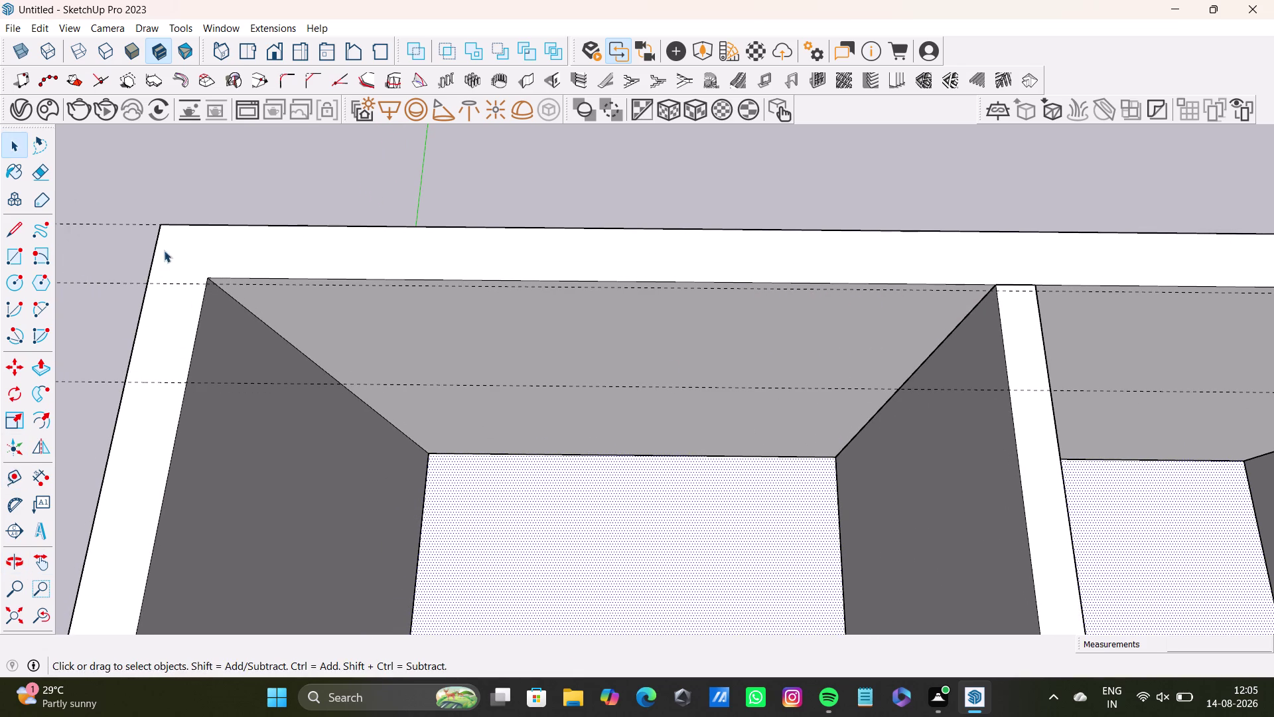
click(19, 472)
drag(149, 259, 157, 260)
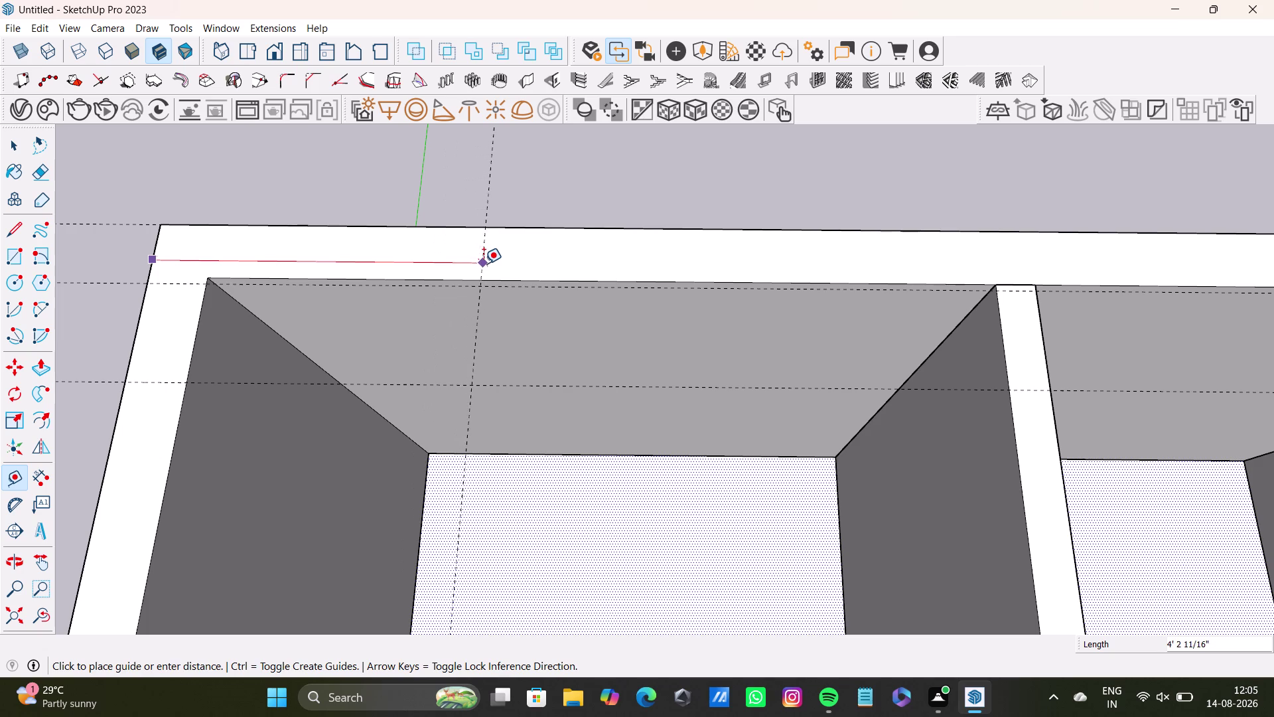
click(489, 264)
click(487, 259)
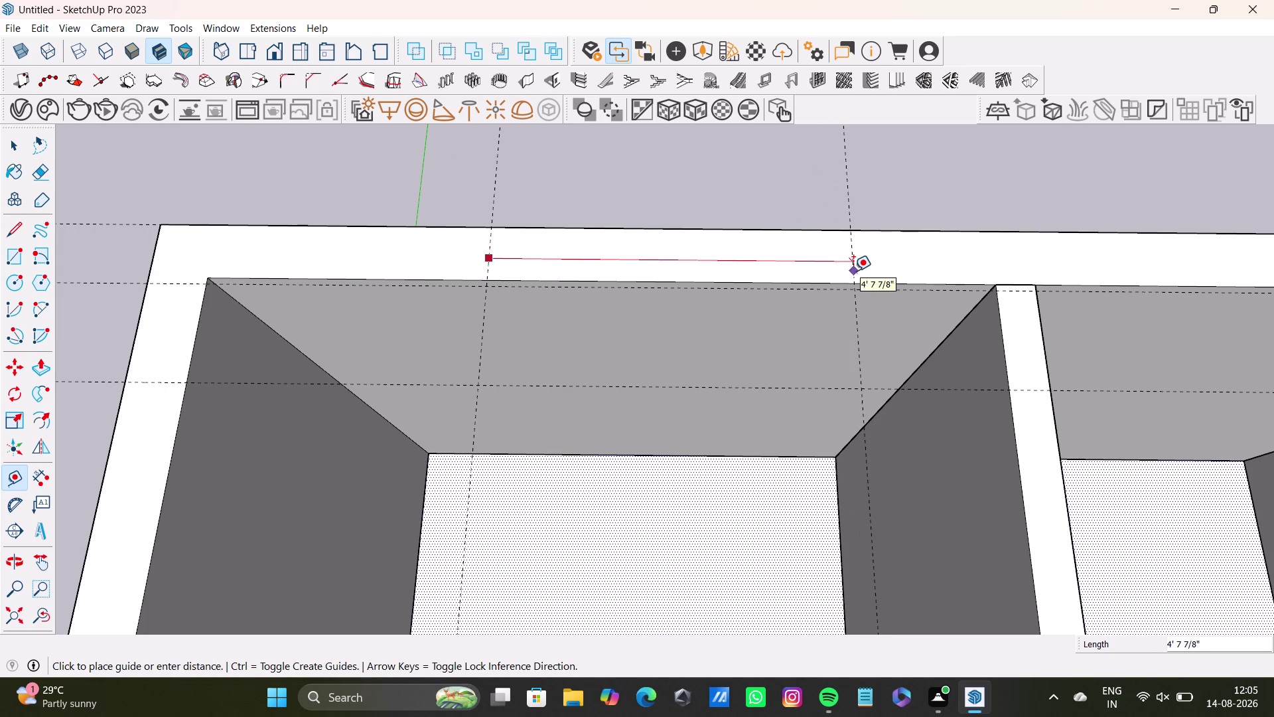
click(819, 274)
key(space)
Orbit over the wall to face its exterior side.
middle_drag(663, 319, 929, 480)
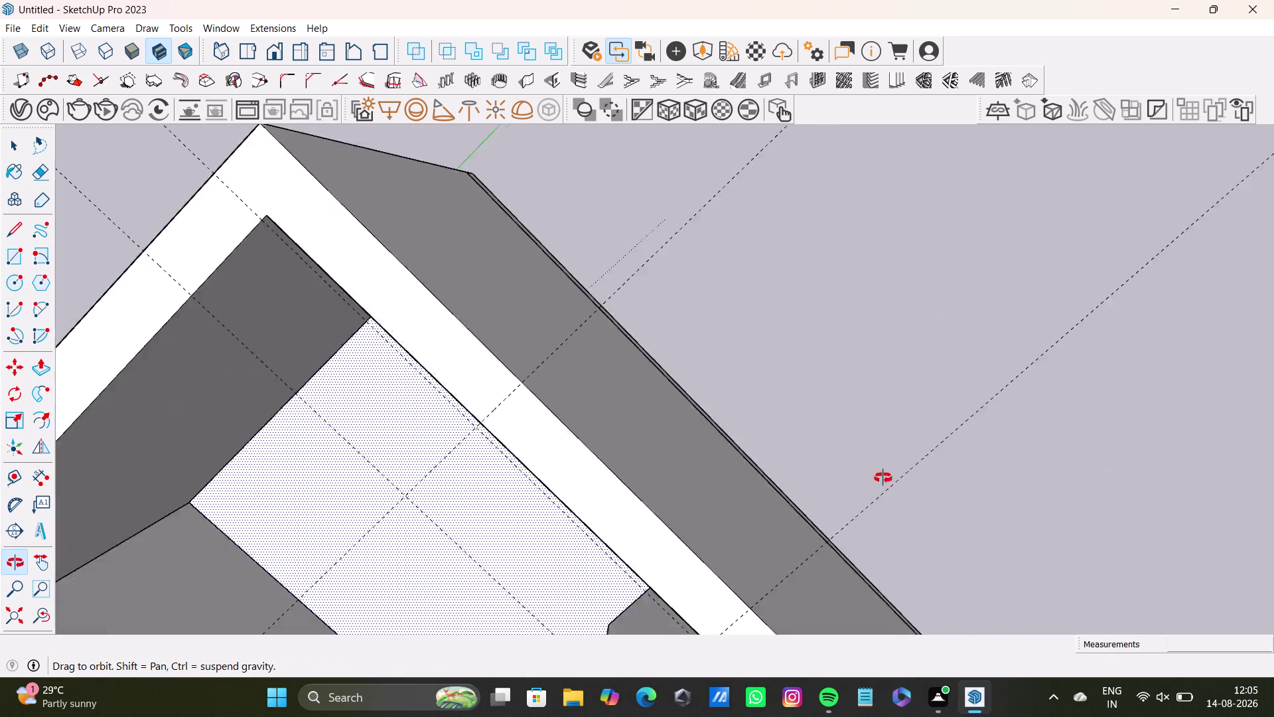
middle_drag(929, 481, 748, 300)
middle_drag(674, 480, 1187, 382)
middle_drag(763, 461, 948, 431)
middle_drag(594, 340, 948, 602)
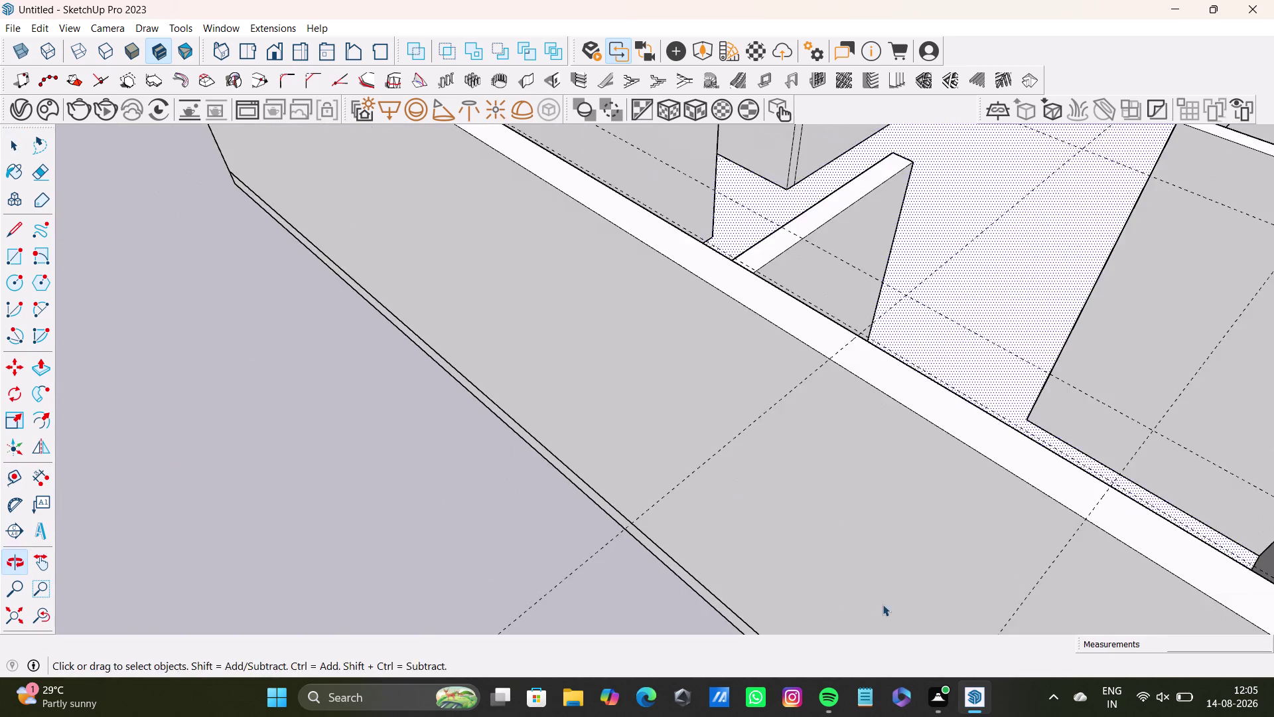
middle_drag(867, 607, 777, 433)
Draw a vertical line along the first guide from the wall top to its bottom edge.
middle_drag(798, 472, 891, 458)
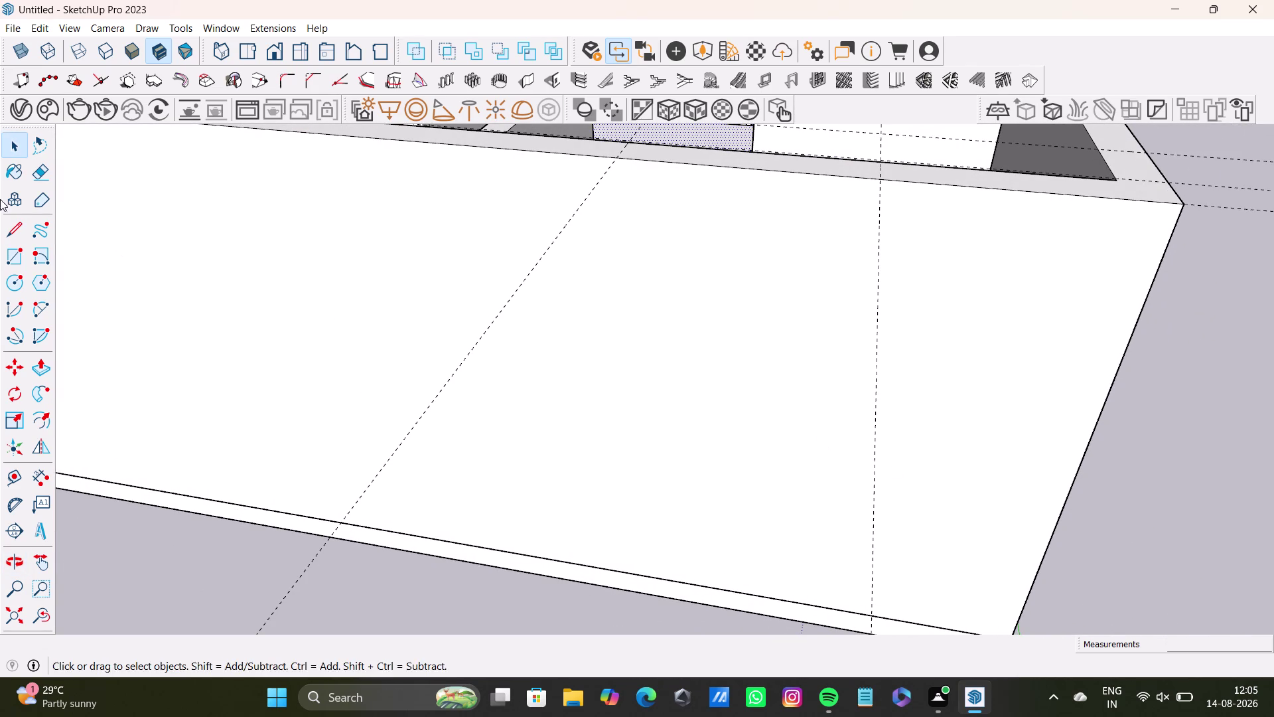
click(21, 231)
click(619, 158)
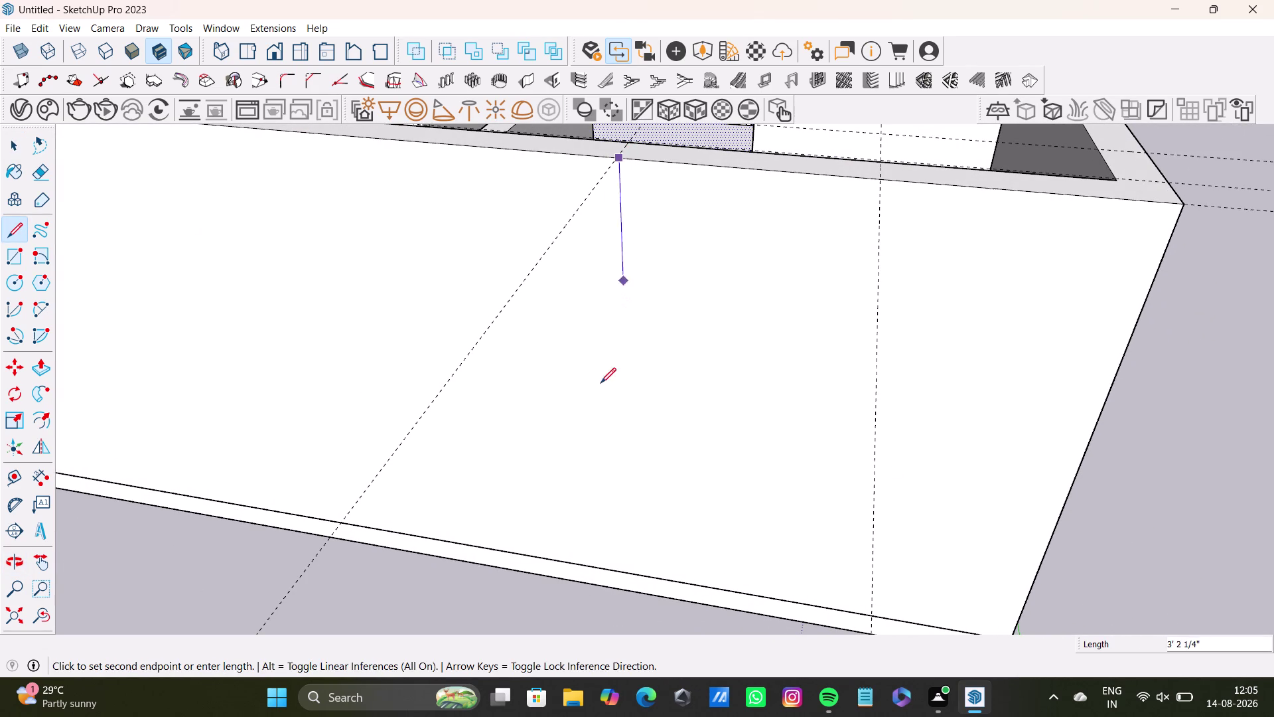
key(Up)
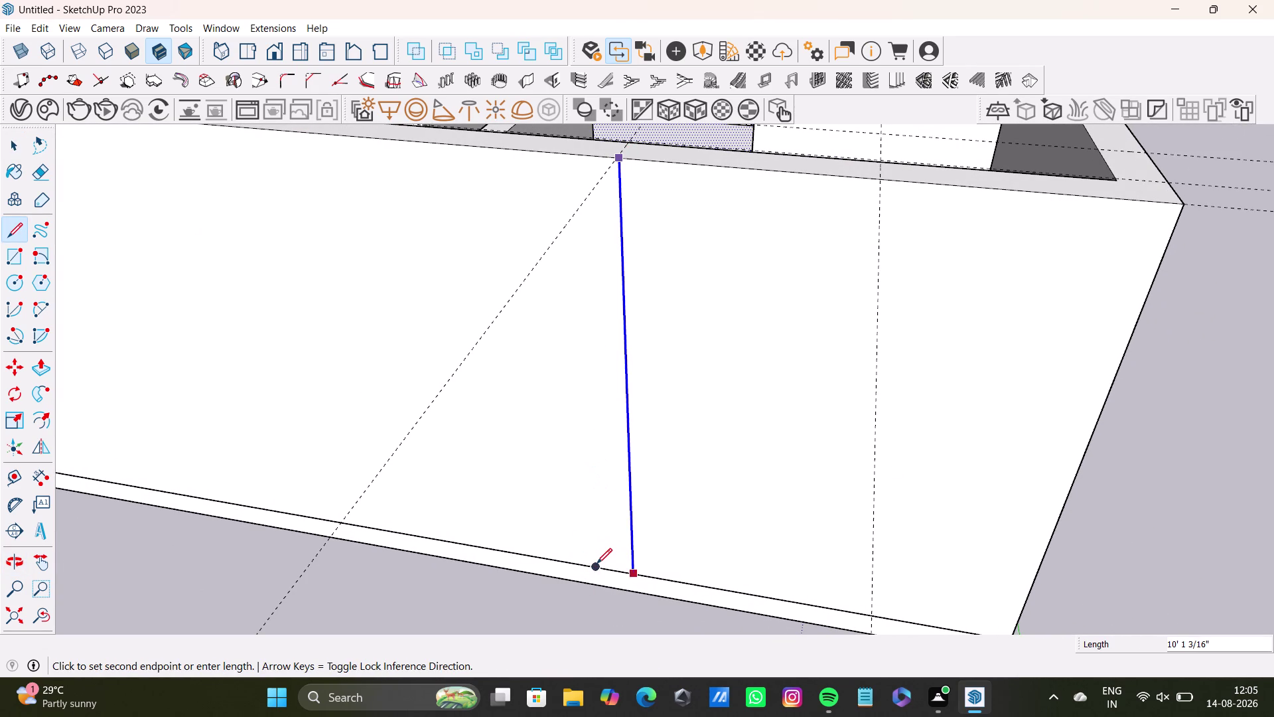
click(596, 563)
key(space)
key(space)
Draw a second vertical line along the other guide from the wall top to bottom.
click(14, 231)
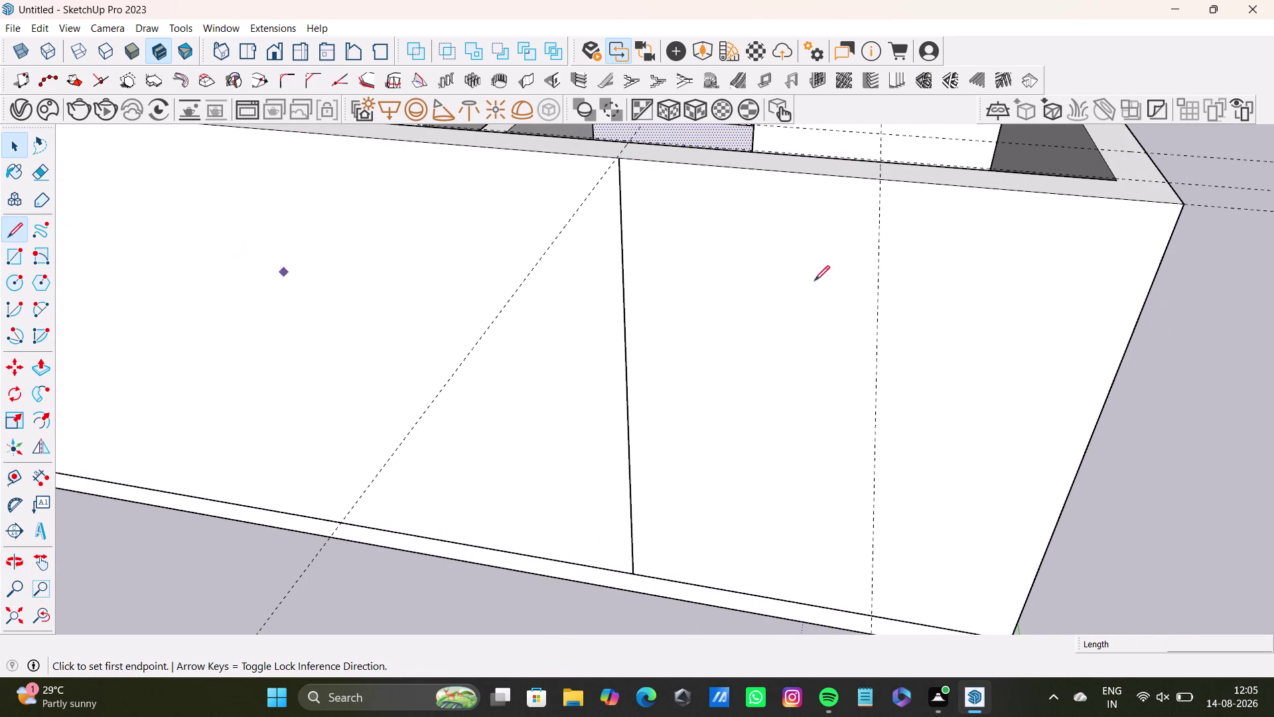
scroll(up, 3)
scroll(down, 3)
middle_drag(858, 287, 808, 285)
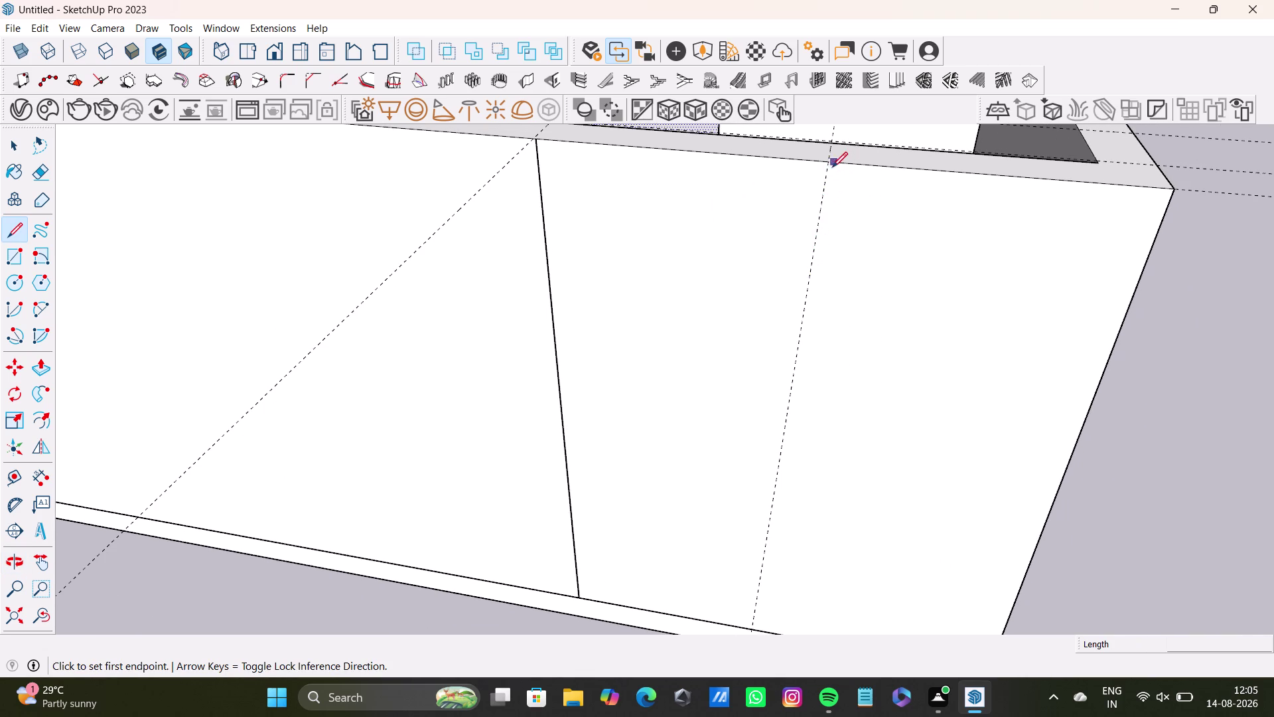
click(827, 165)
key(Up)
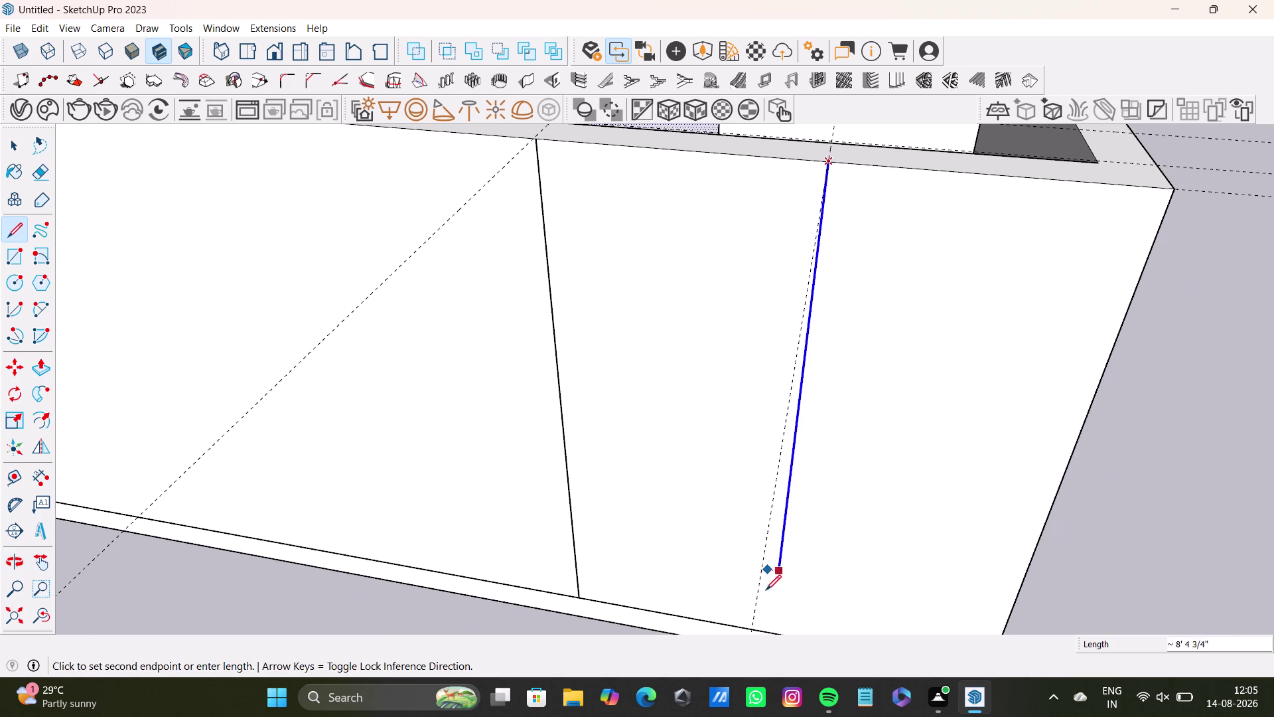
scroll(down, 3)
middle_drag(777, 604, 809, 544)
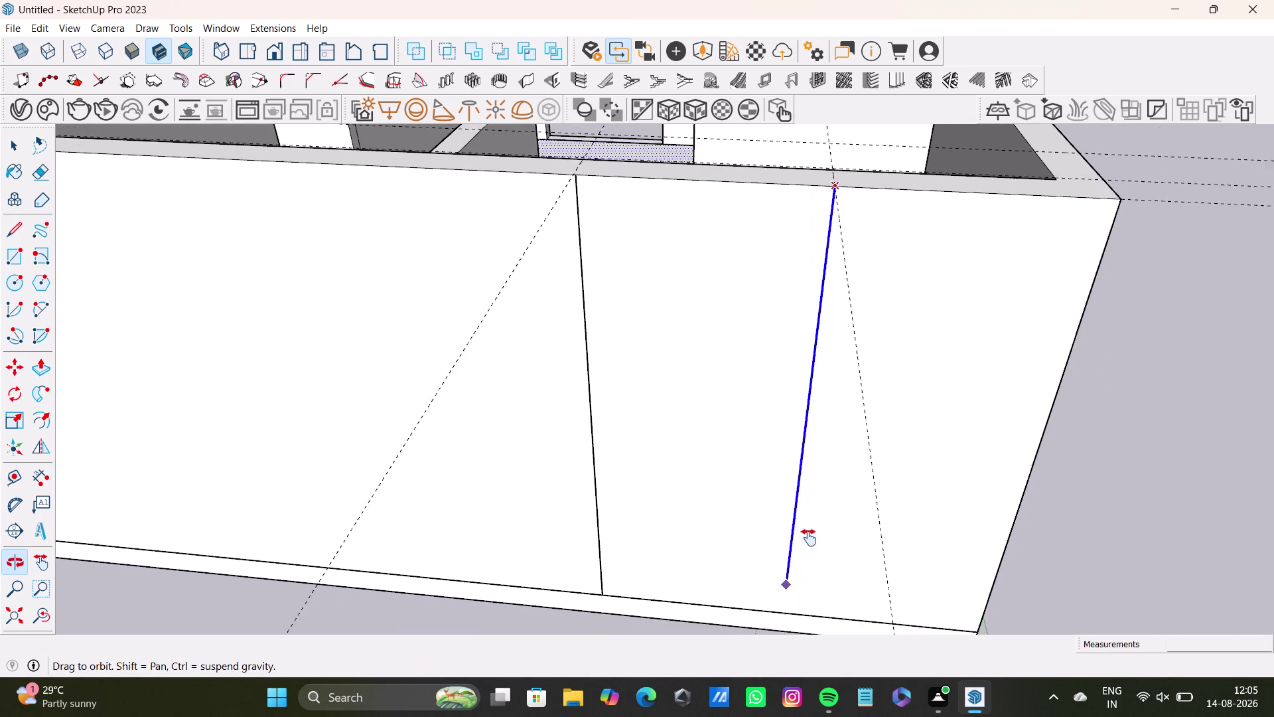
middle_drag(809, 543, 808, 534)
click(794, 567)
key(space)
scroll(down, 3)
middle_drag(674, 408, 577, 544)
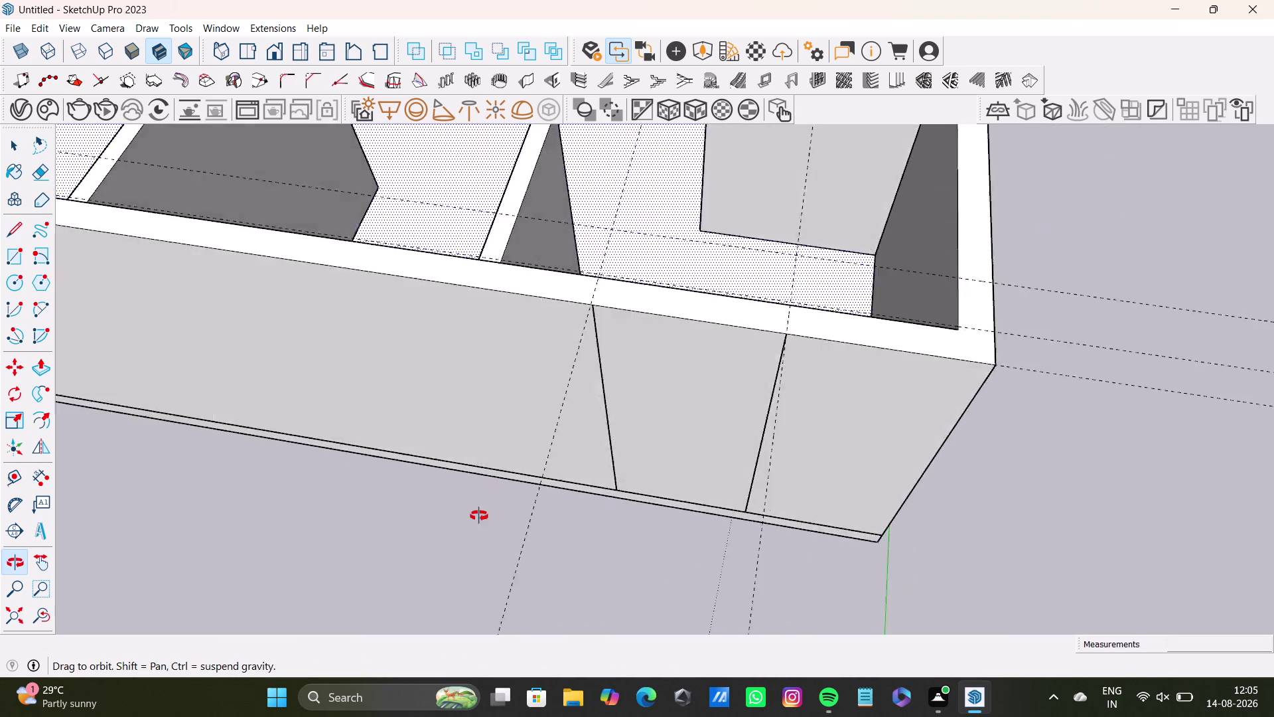
Orbit around the house corner to review the divided outer wall.
middle_drag(577, 544, 293, 454)
scroll(up, 3)
scroll(up, 3)
scroll(down, 3)
middle_drag(620, 344, 448, 337)
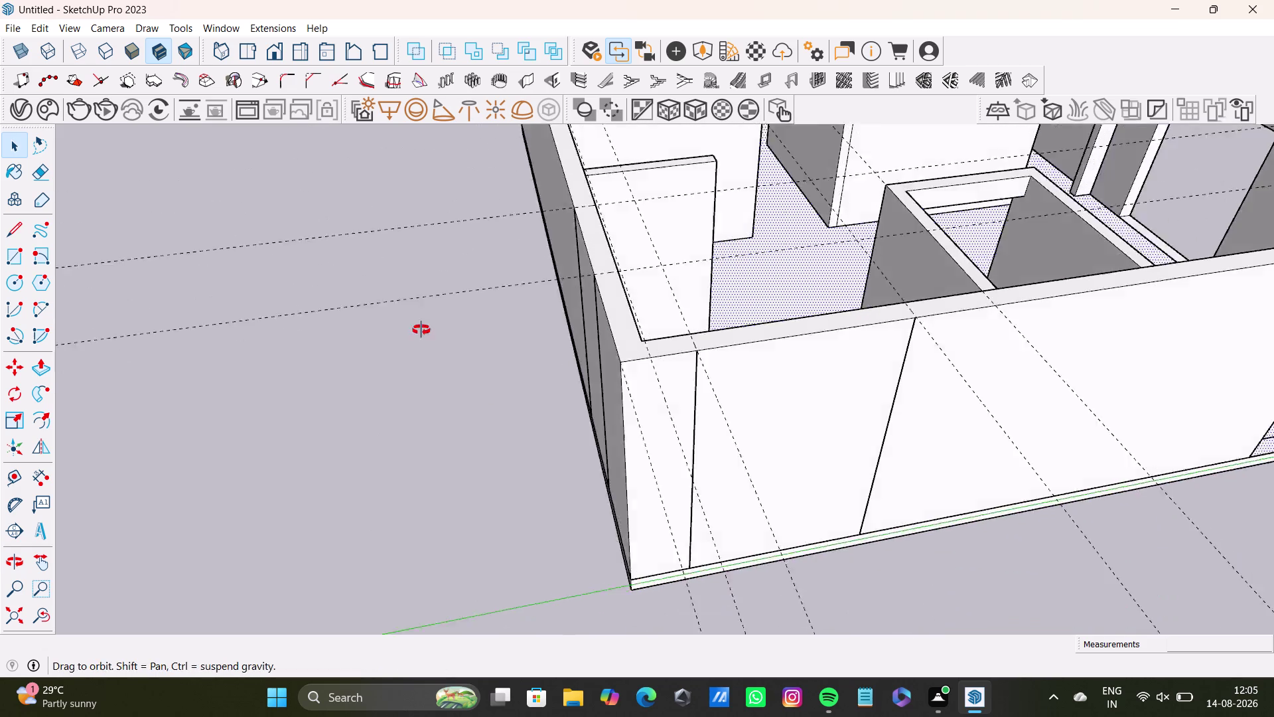
middle_drag(448, 337, 266, 289)
middle_drag(607, 335, 1266, 470)
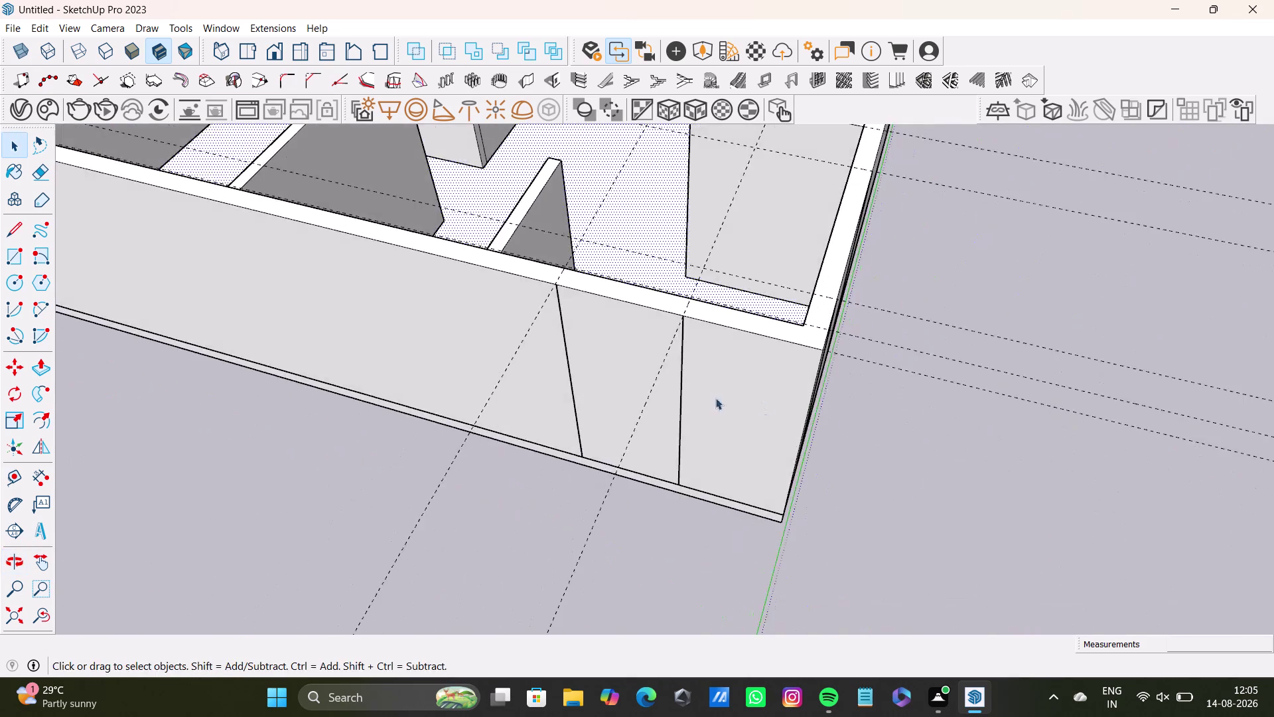
Orbit over the wall into the rooms and along toward the next partitions.
middle_drag(757, 358, 781, 414)
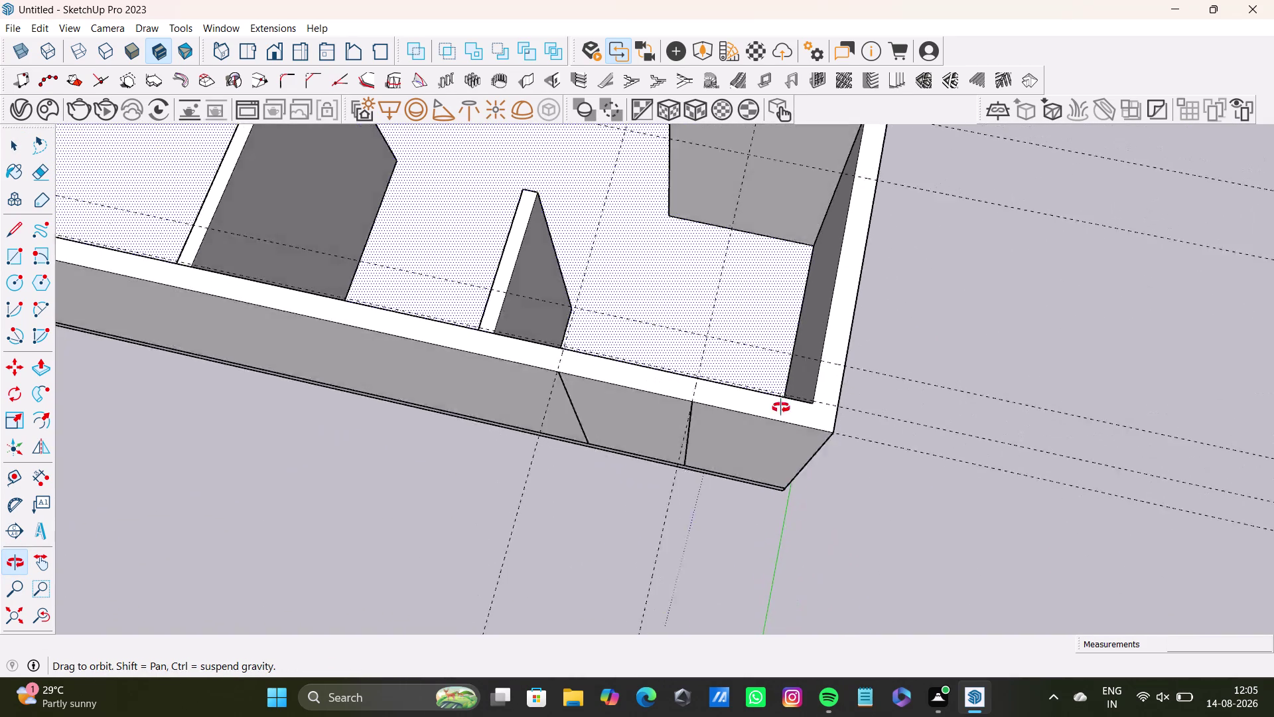
middle_drag(782, 414, 913, 291)
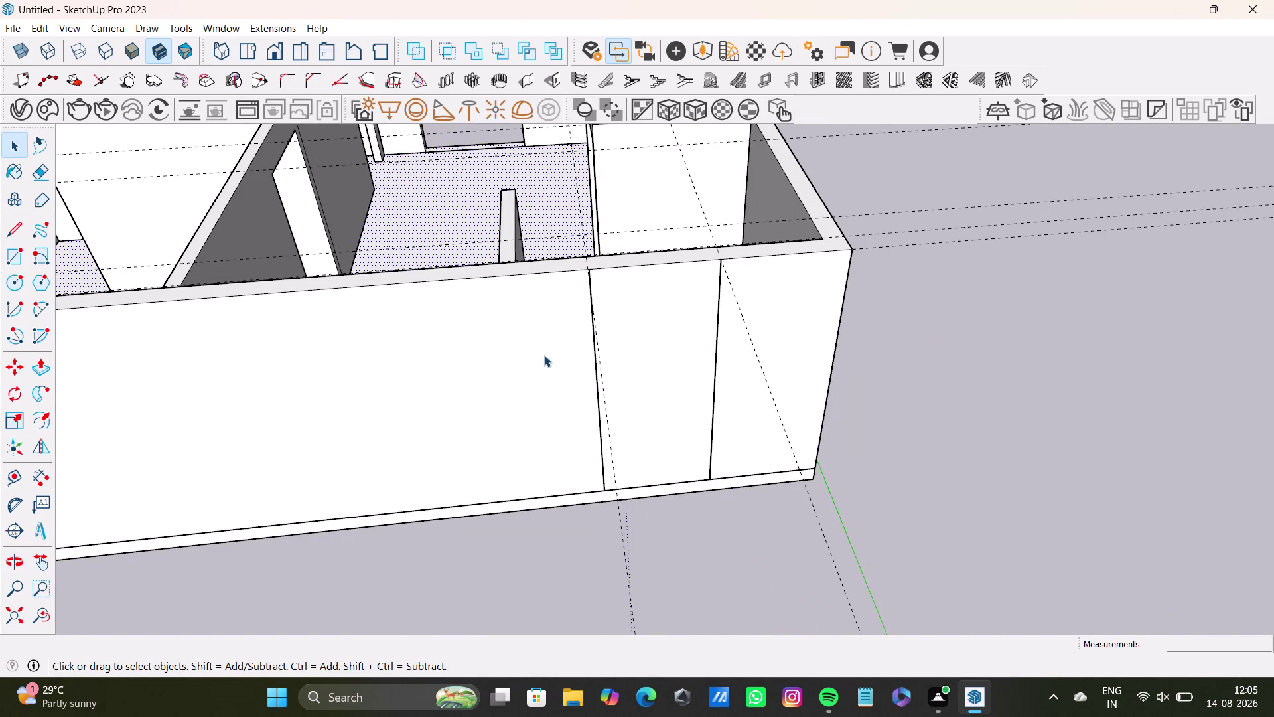
scroll(down, 3)
middle_drag(454, 376, 654, 441)
middle_drag(602, 436, 209, 506)
middle_drag(445, 396, 788, 460)
middle_drag(699, 470, 766, 431)
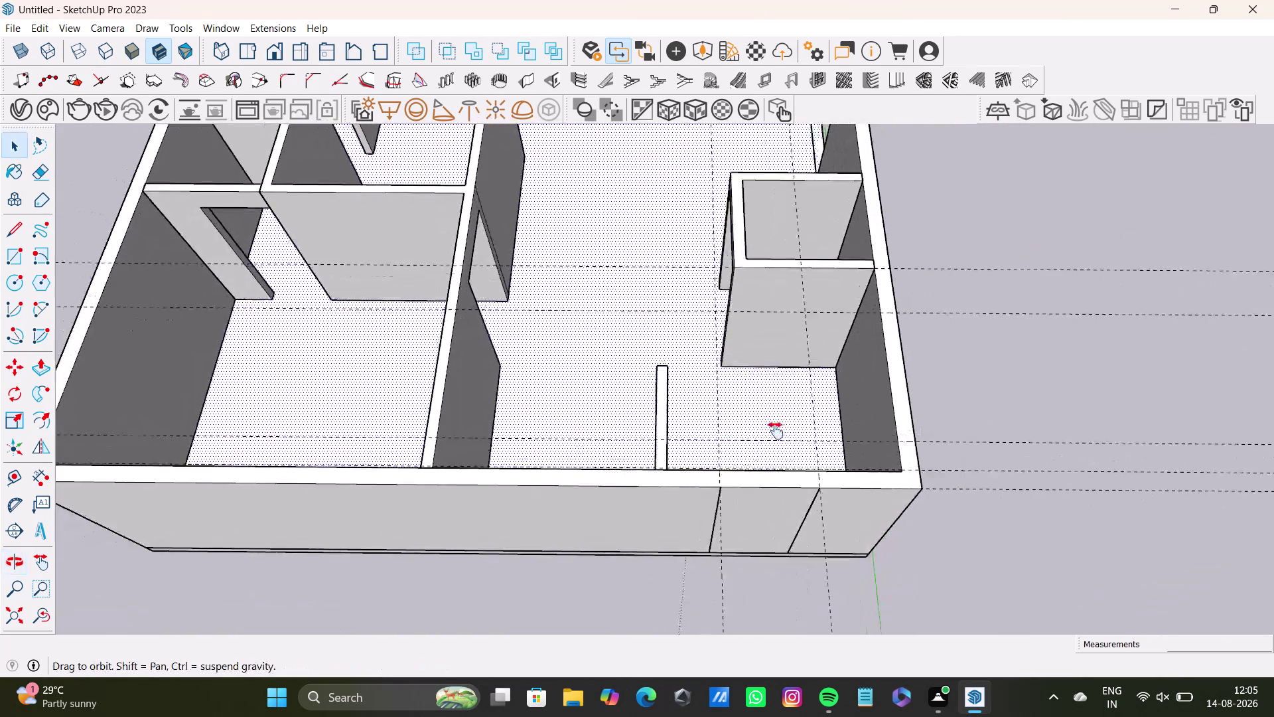
middle_drag(766, 430, 784, 431)
scroll(up, 3)
middle_drag(773, 453, 810, 396)
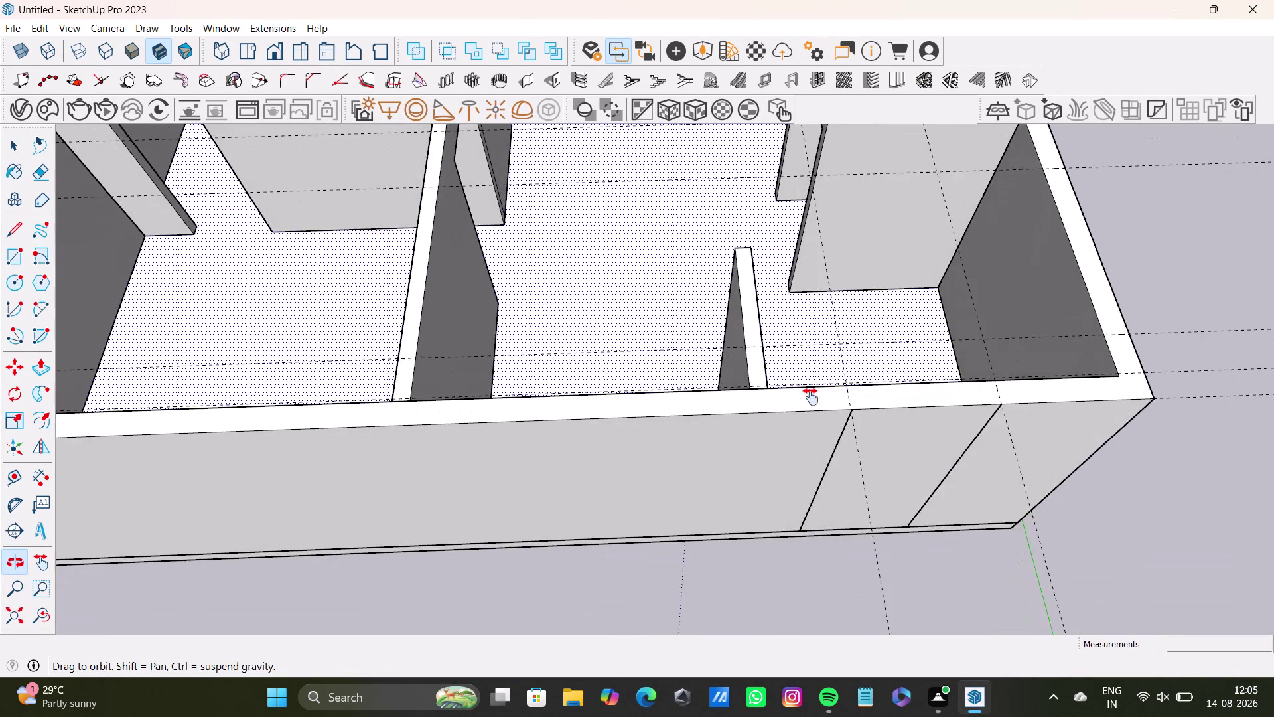
middle_drag(810, 397, 885, 429)
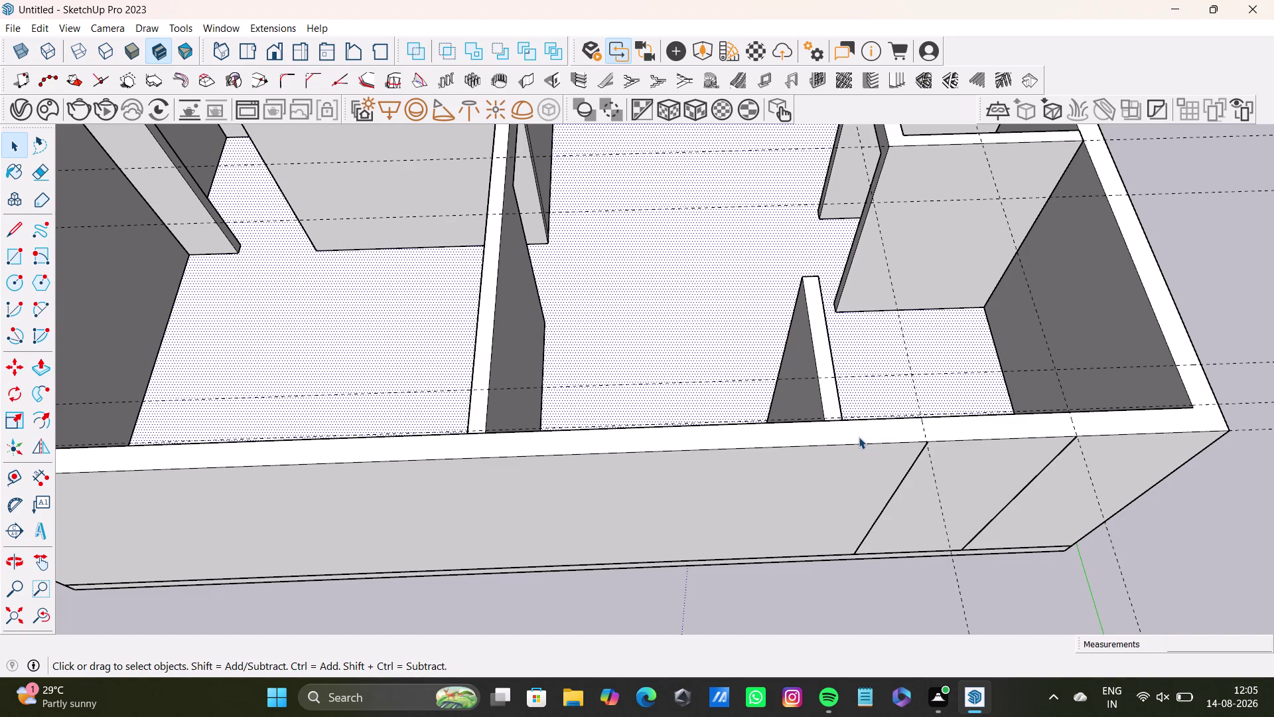
click(11, 264)
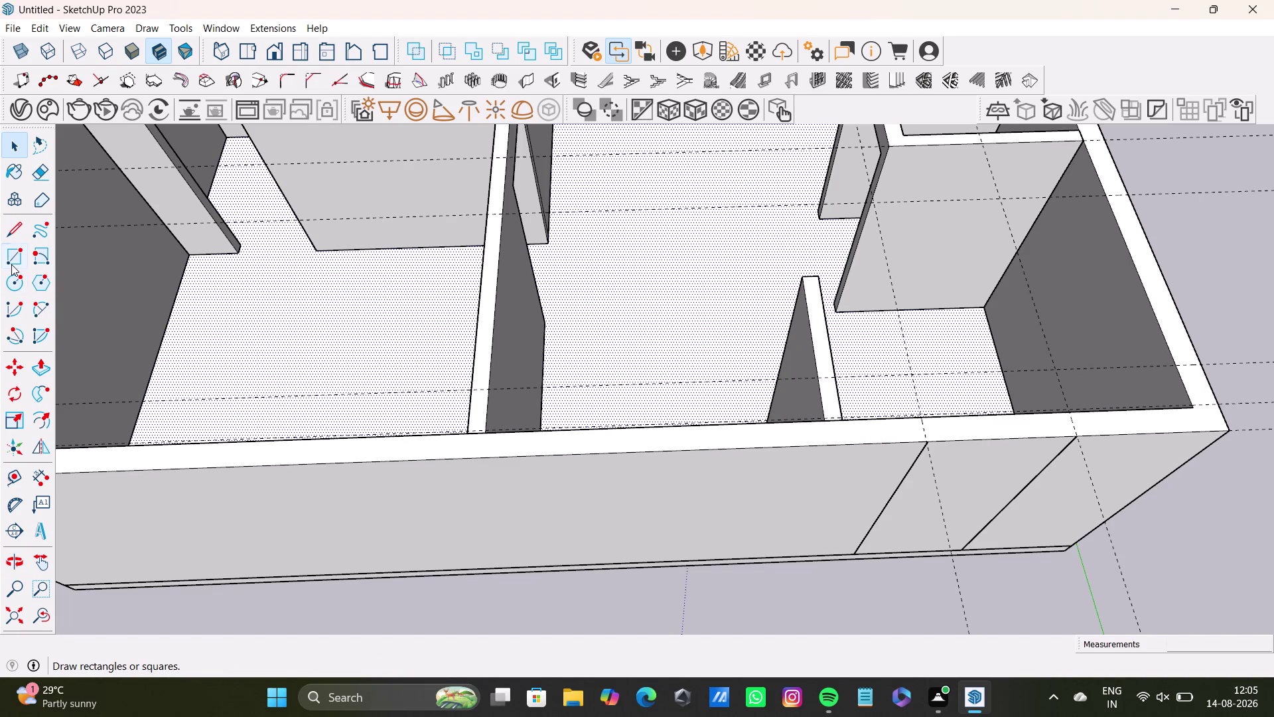
Place two Tape Measure guides from the existing wall division, aligned with both partitions.
click(12, 479)
scroll(up, 3)
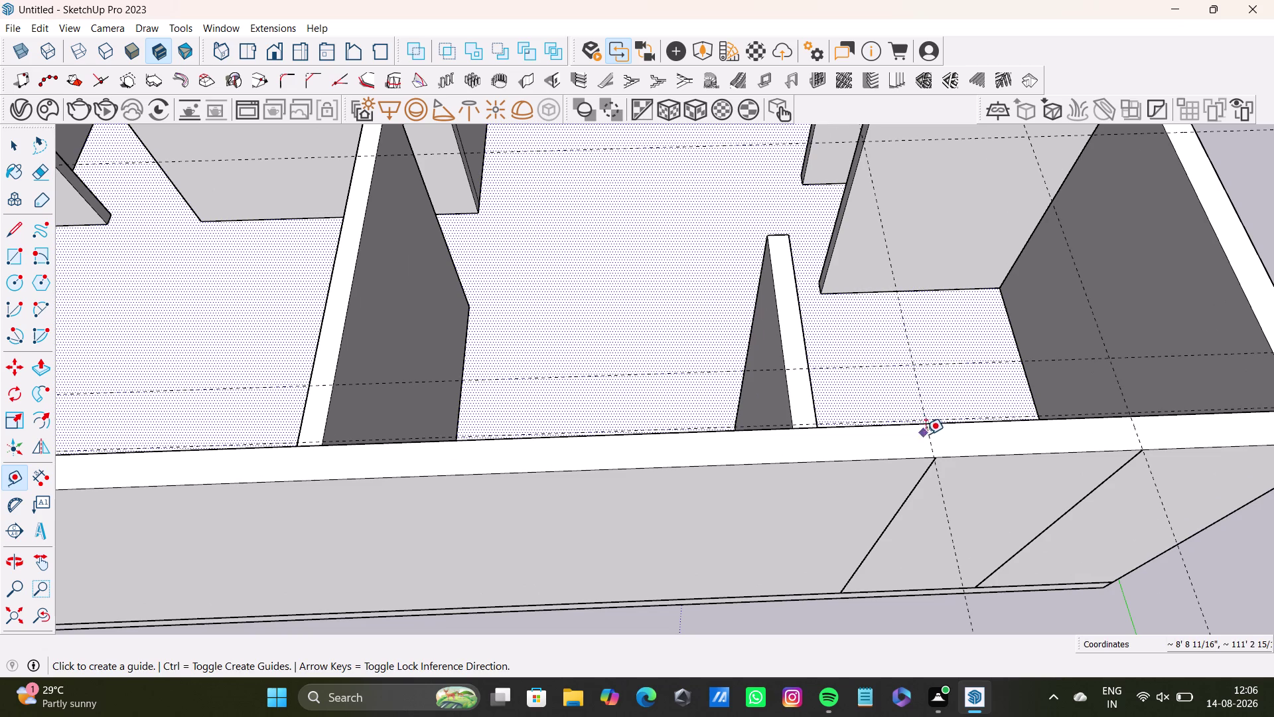
click(927, 436)
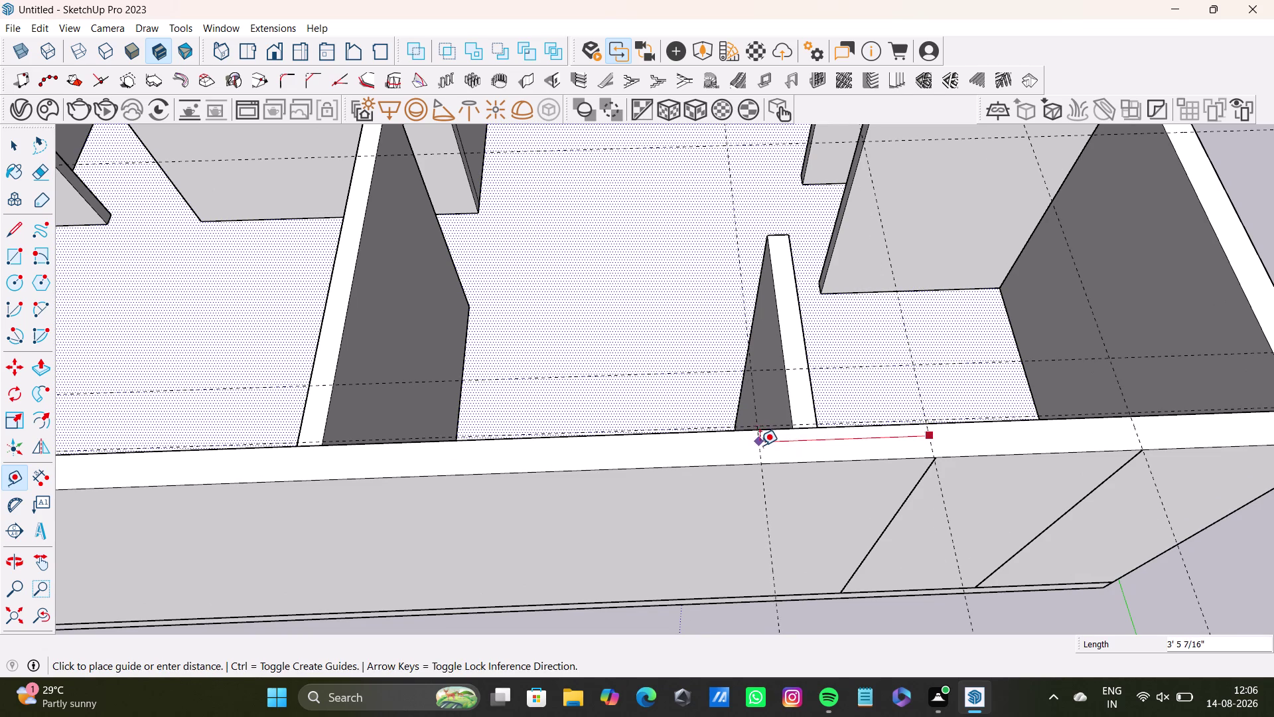
click(760, 445)
click(756, 446)
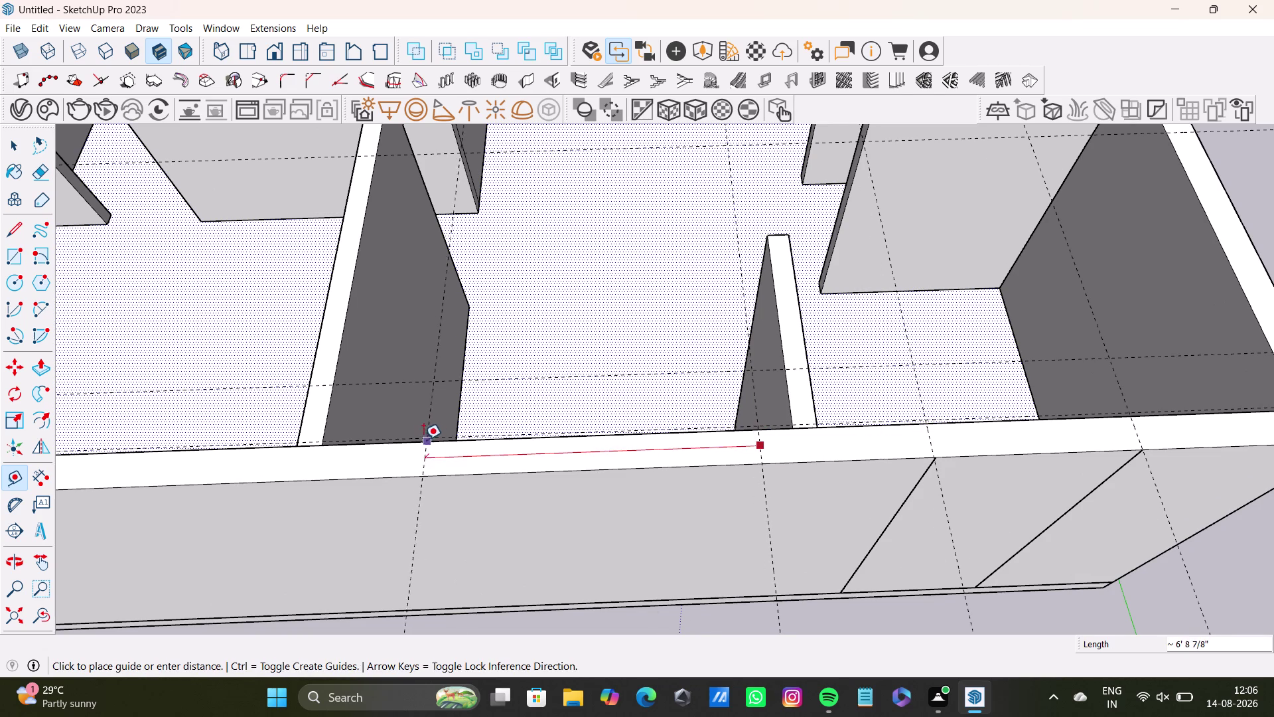
click(409, 445)
Start a vertical line at the front wall top on the first guide.
middle_drag(512, 473, 508, 547)
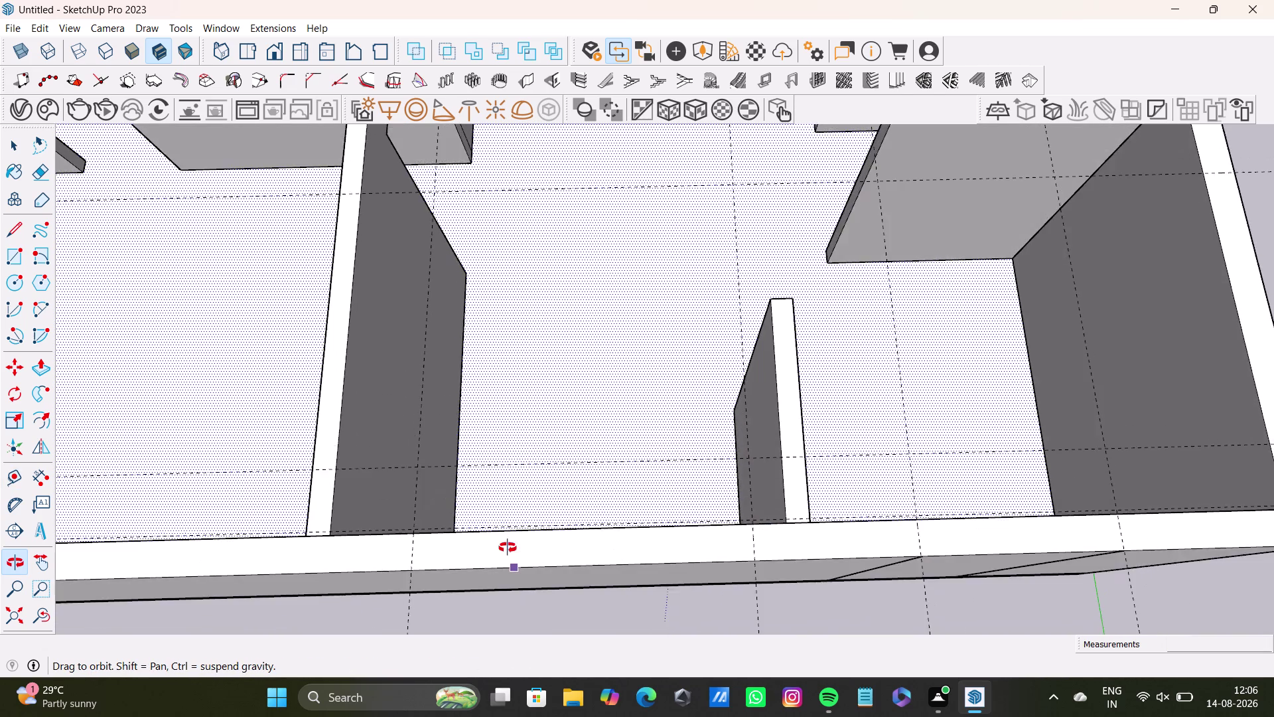
middle_drag(507, 547, 533, 418)
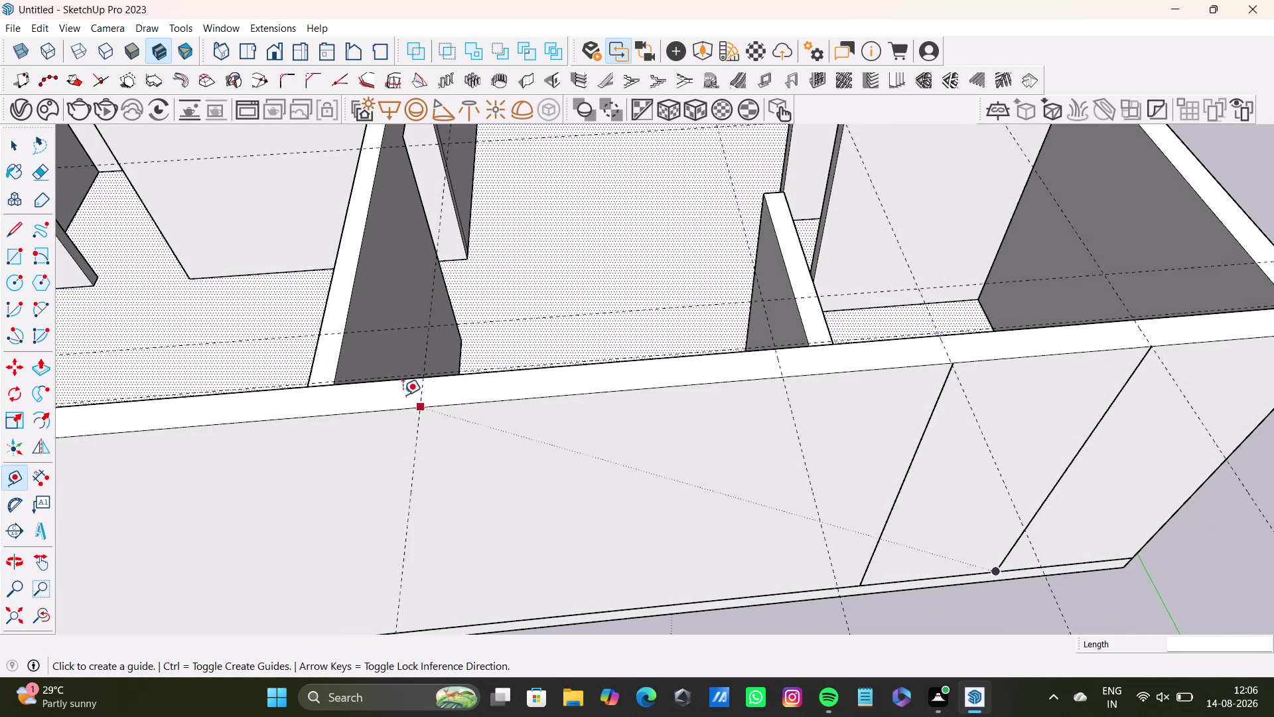
key(space)
click(8, 231)
scroll(up, 3)
middle_drag(429, 405, 413, 289)
click(415, 236)
scroll(down, 3)
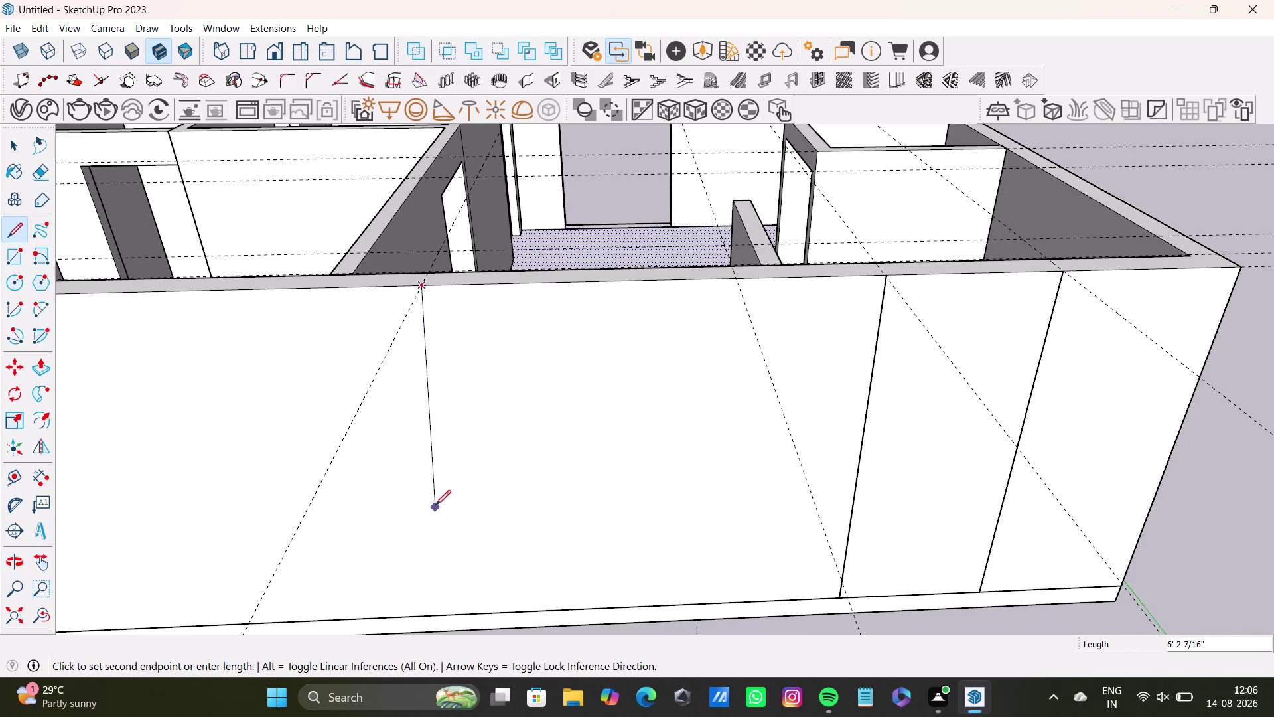
Draw two vertical lines from wall top to base along the two partition guides.
middle_drag(435, 505, 439, 434)
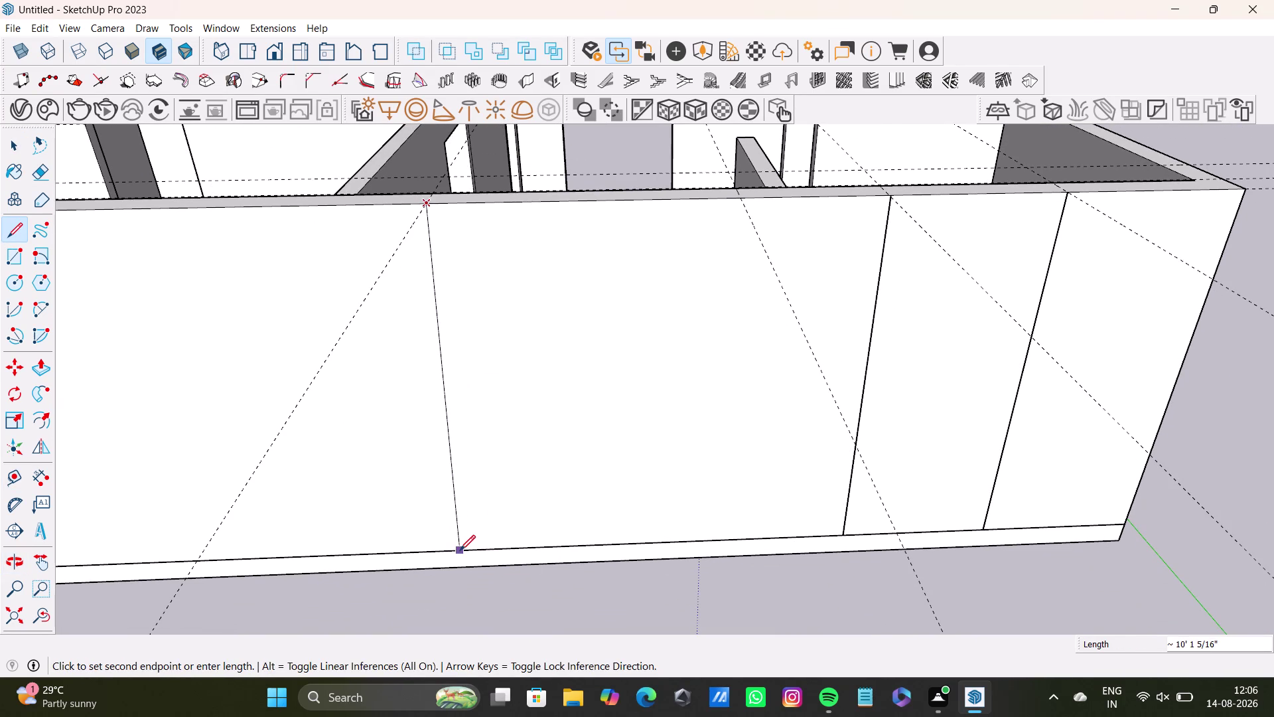
click(460, 550)
key(space)
drag(14, 223, 22, 226)
scroll(up, 3)
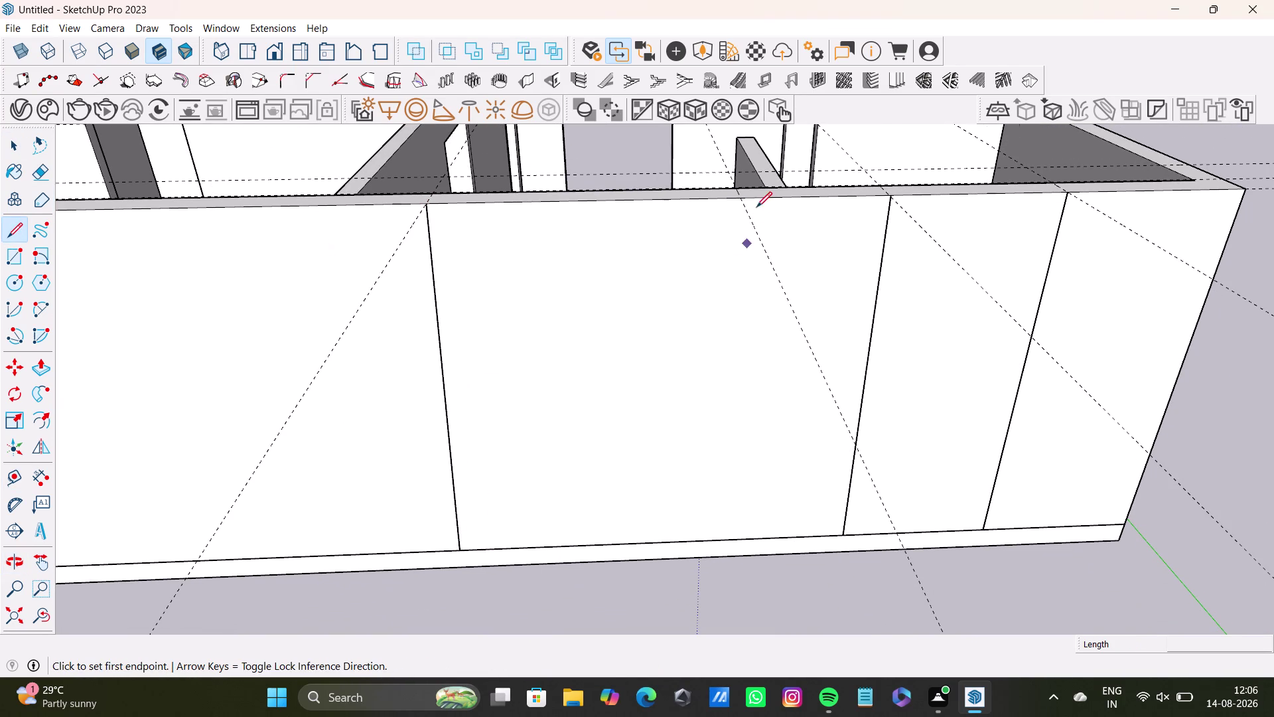
drag(742, 192, 741, 201)
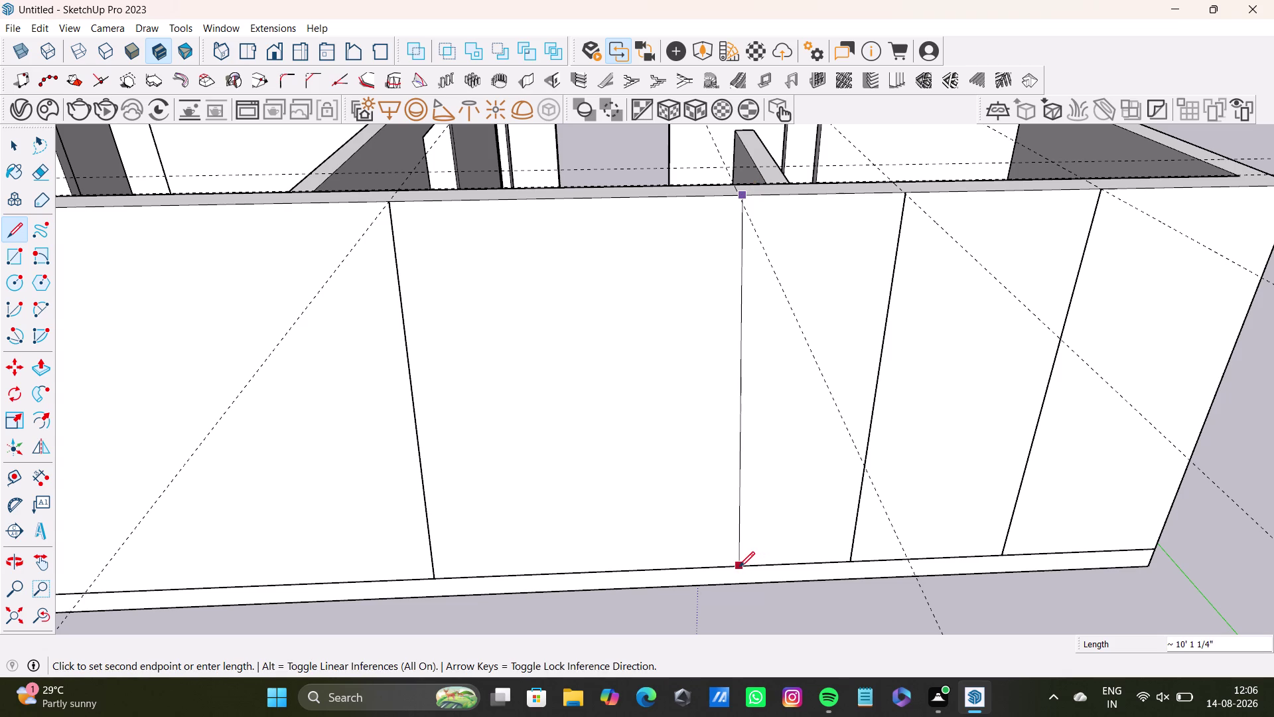
click(737, 566)
key(space)
Orbit out over the front wall toward its next stretch.
scroll(down, 3)
middle_drag(494, 401, 503, 402)
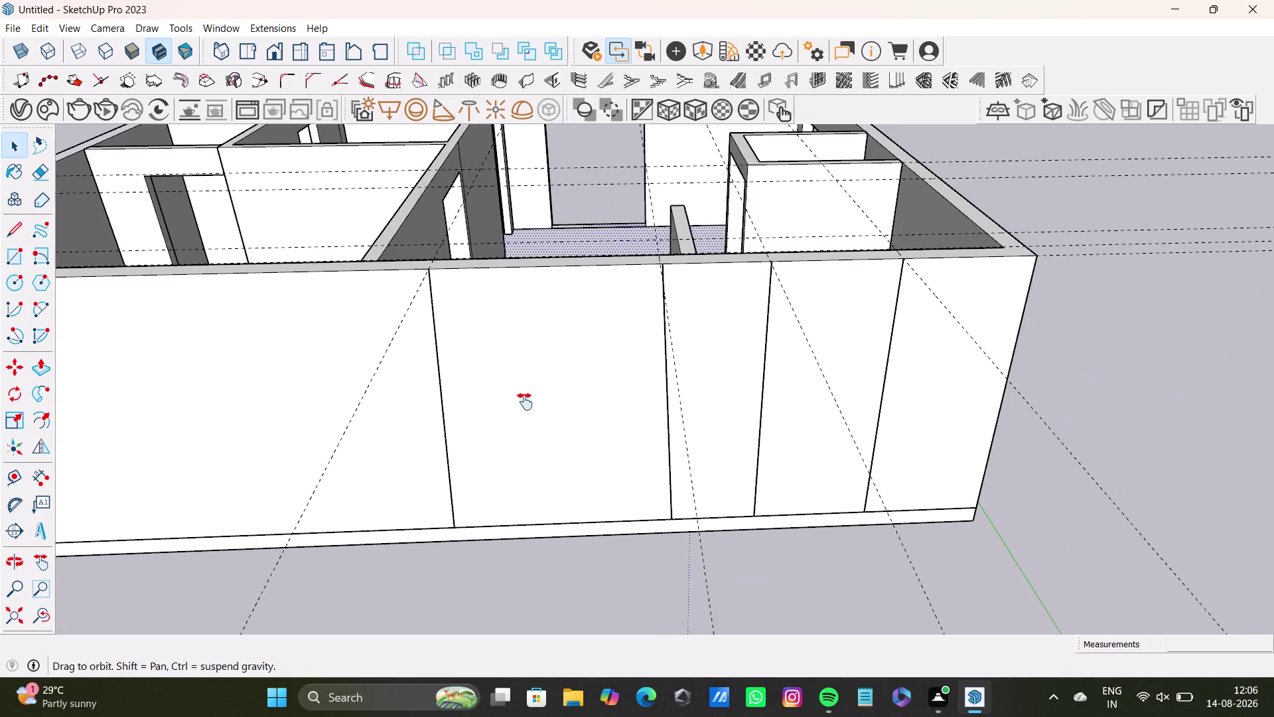
middle_drag(503, 402, 641, 450)
middle_drag(641, 450, 624, 545)
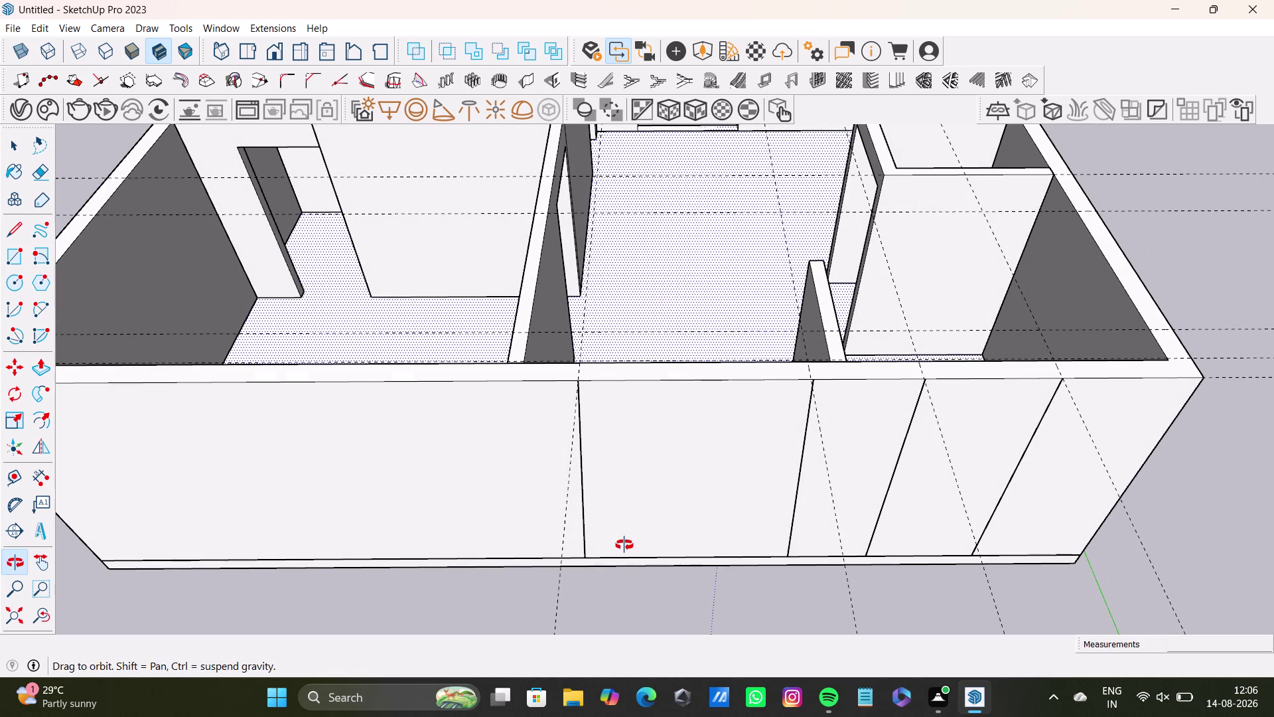
middle_drag(624, 545, 625, 544)
scroll(down, 3)
middle_drag(421, 421, 687, 484)
middle_drag(585, 455, 586, 496)
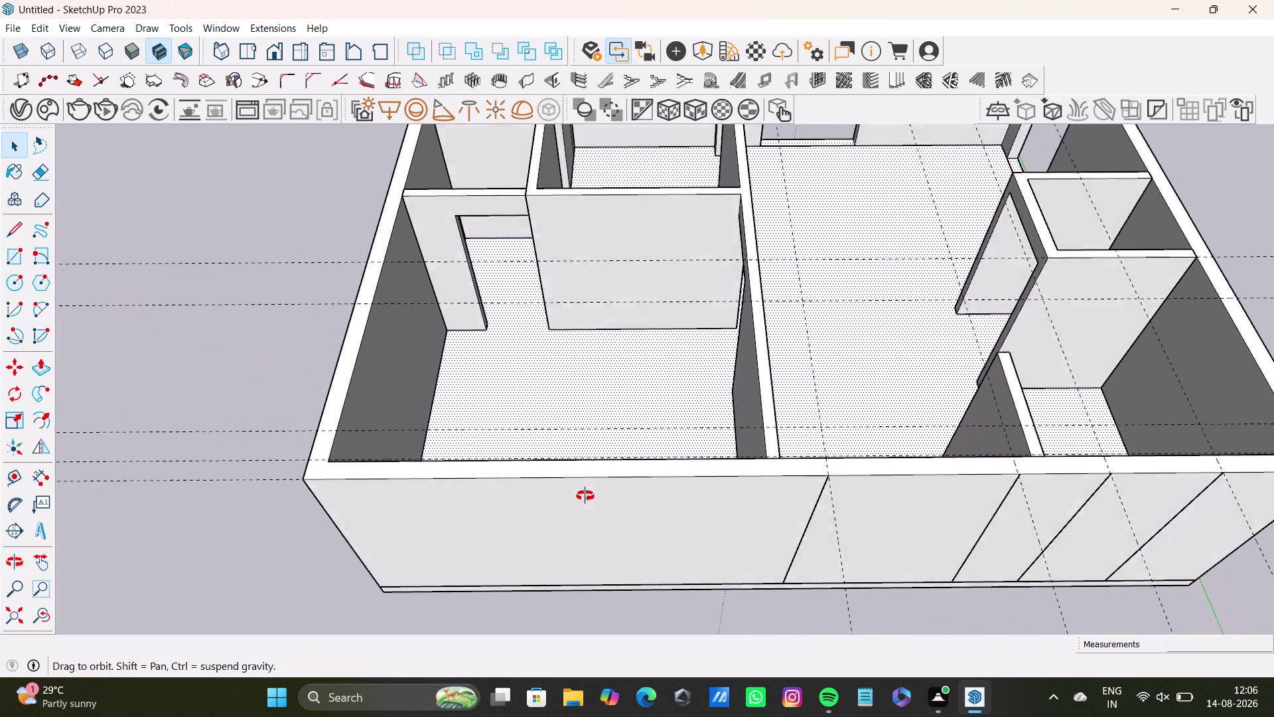
middle_drag(585, 495, 585, 512)
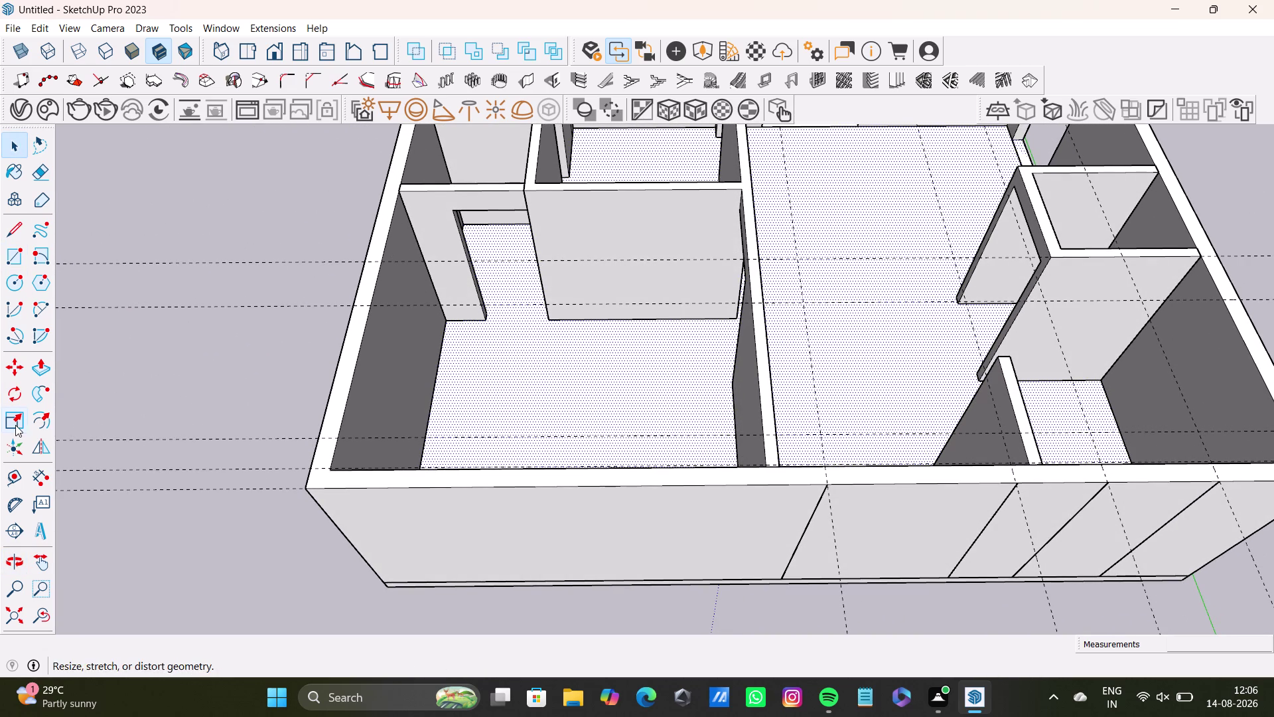
Place two guides across the next wall stretch, aligned with the partition and inner wall face.
click(10, 469)
scroll(up, 3)
click(822, 451)
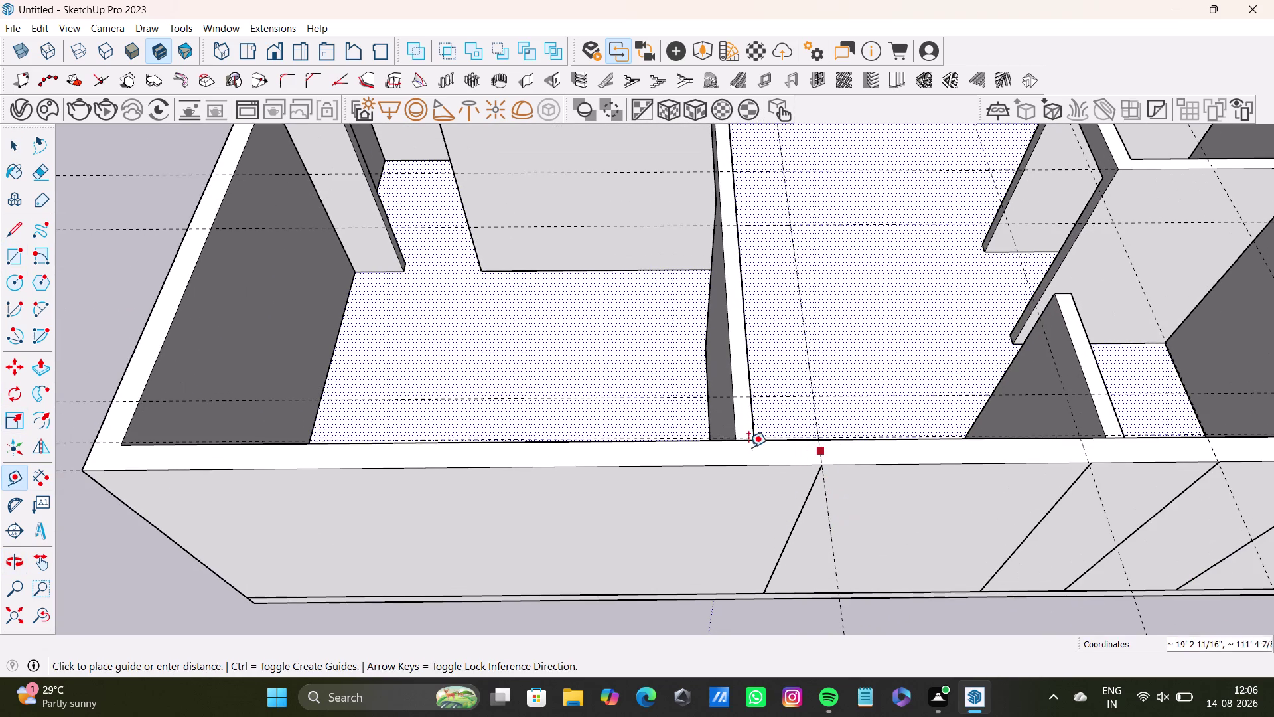
click(565, 458)
drag(562, 457, 529, 458)
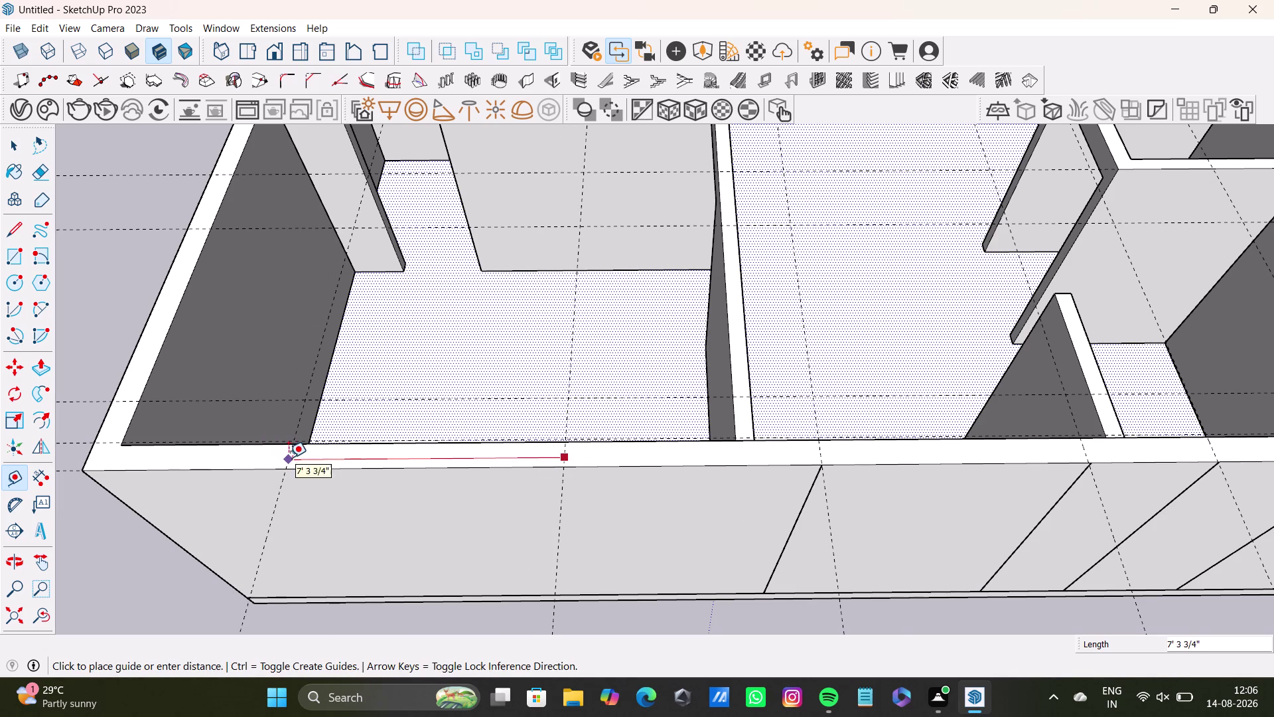
click(289, 457)
middle_drag(438, 456, 523, 347)
click(18, 229)
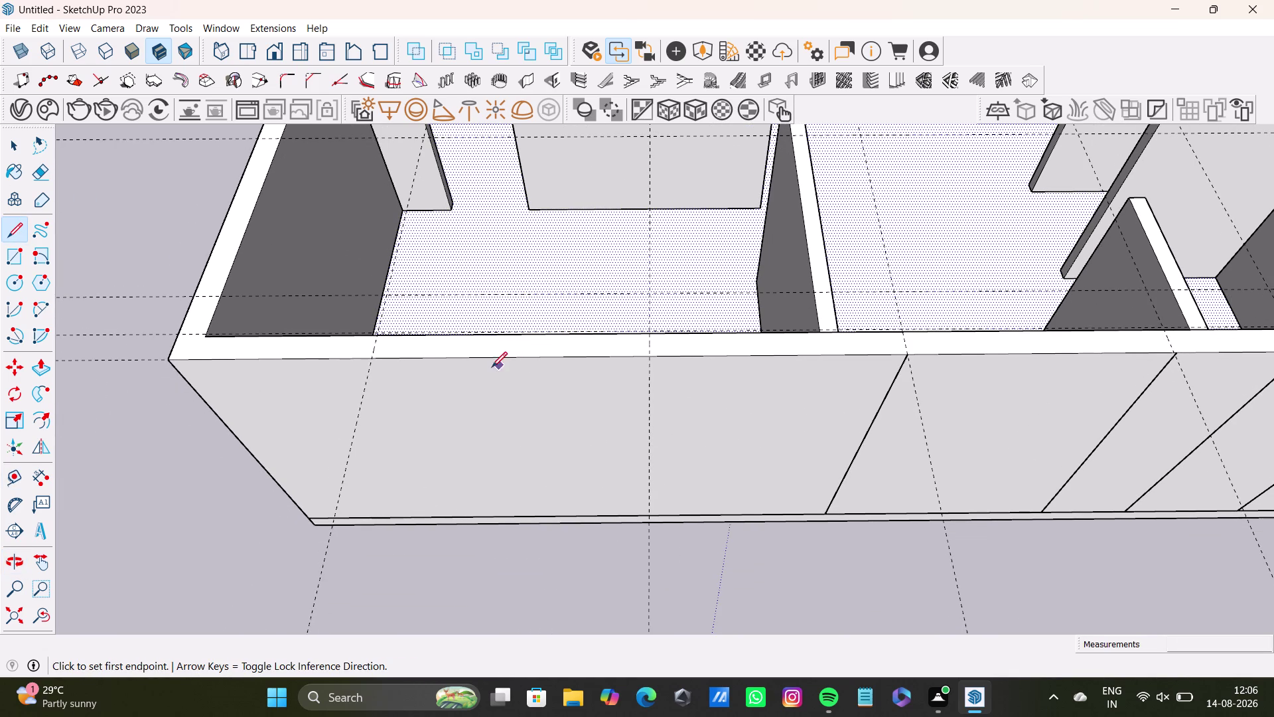
Draw a blue-axis-locked vertical line from wall top to base along the first guide.
scroll(up, 3)
click(347, 355)
key(Up)
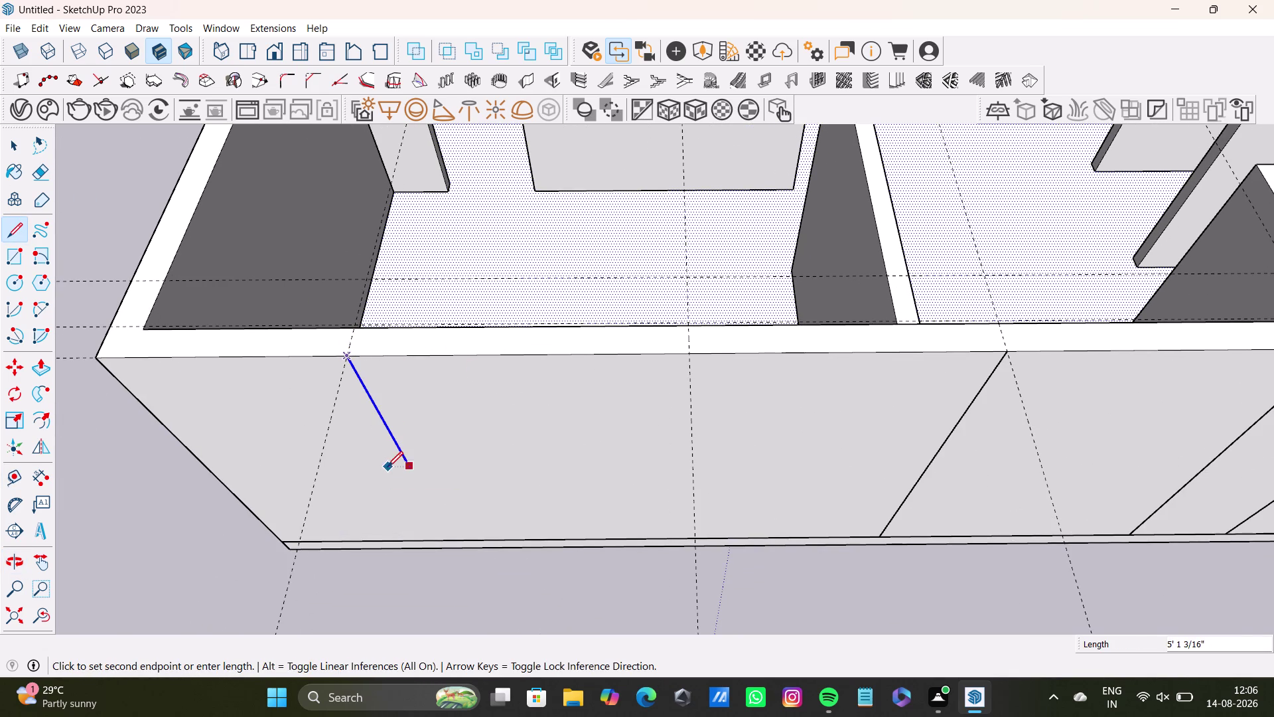
scroll(down, 3)
middle_drag(392, 492, 398, 308)
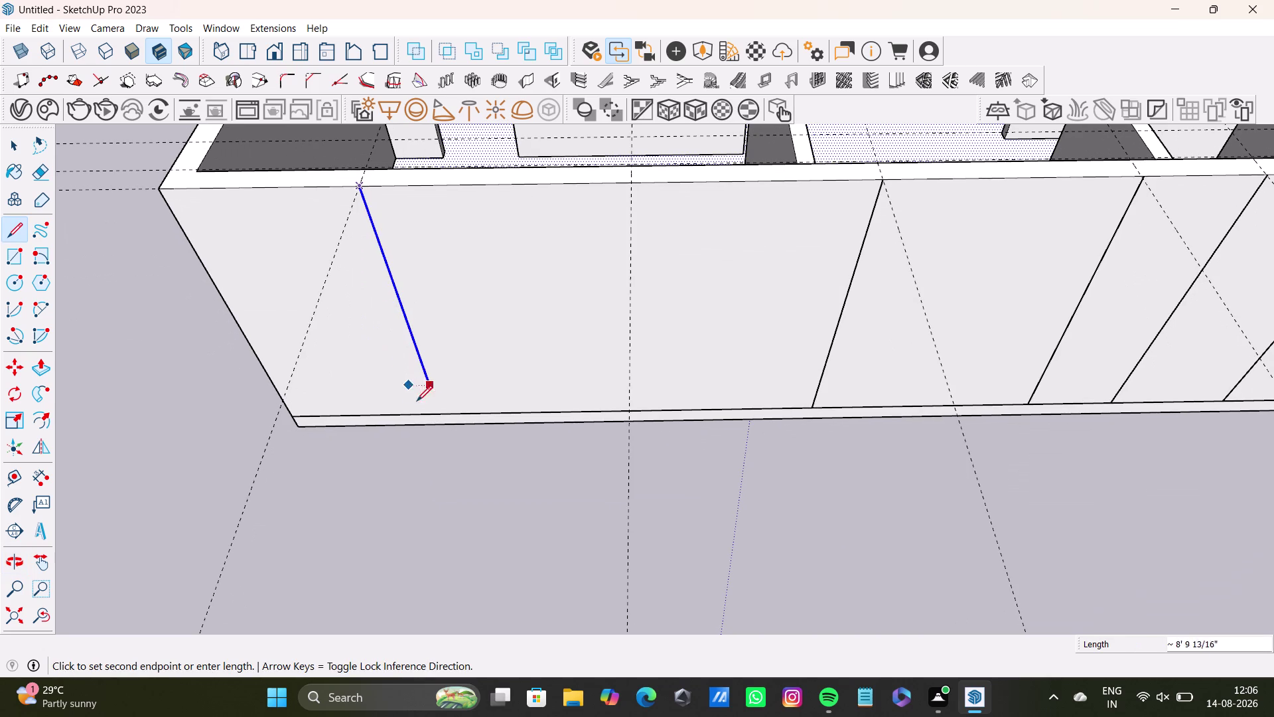
click(440, 415)
key(space)
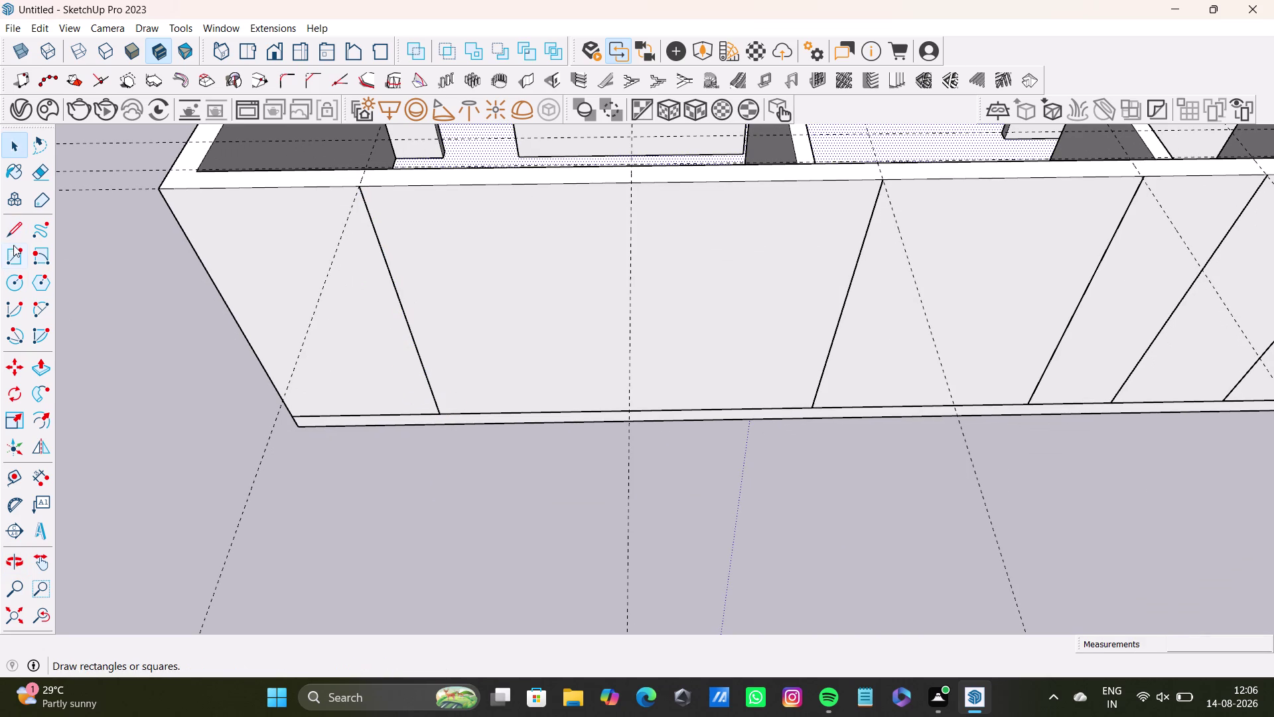
Draw a second blue-axis-locked vertical line down the wall along the middle guide.
click(18, 231)
scroll(up, 3)
click(643, 184)
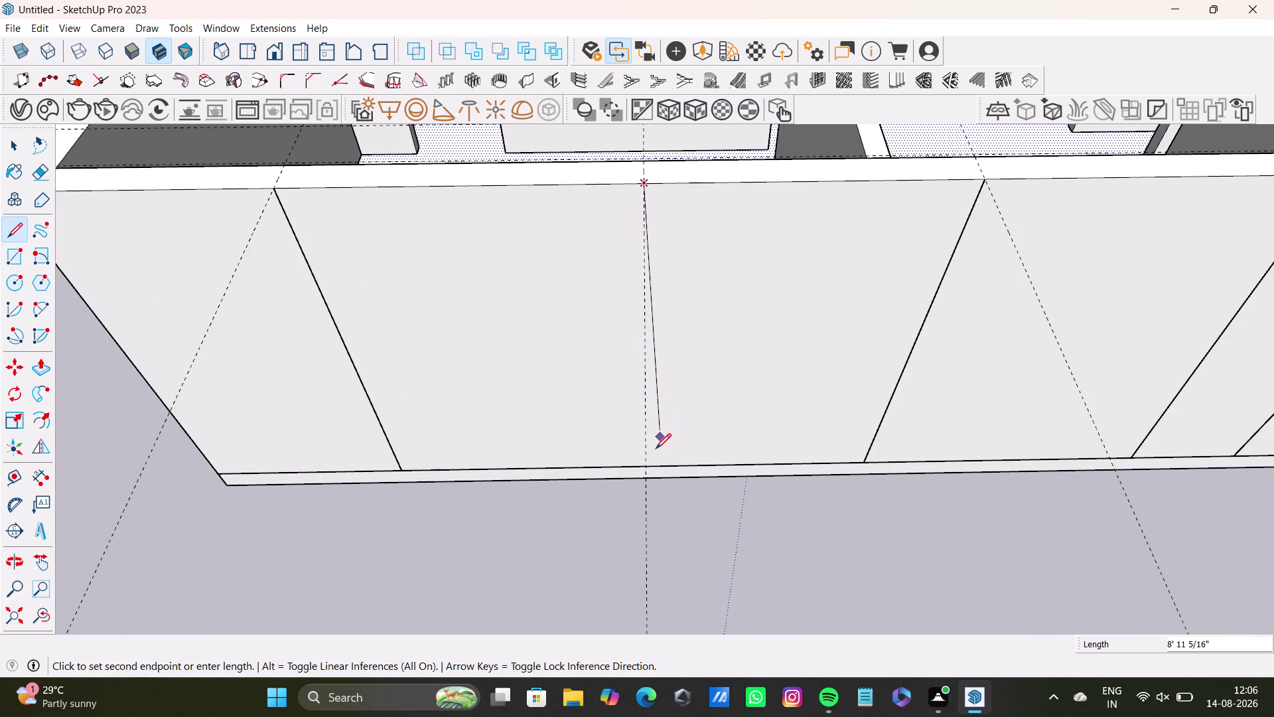
key(Up)
middle_drag(679, 448, 516, 269)
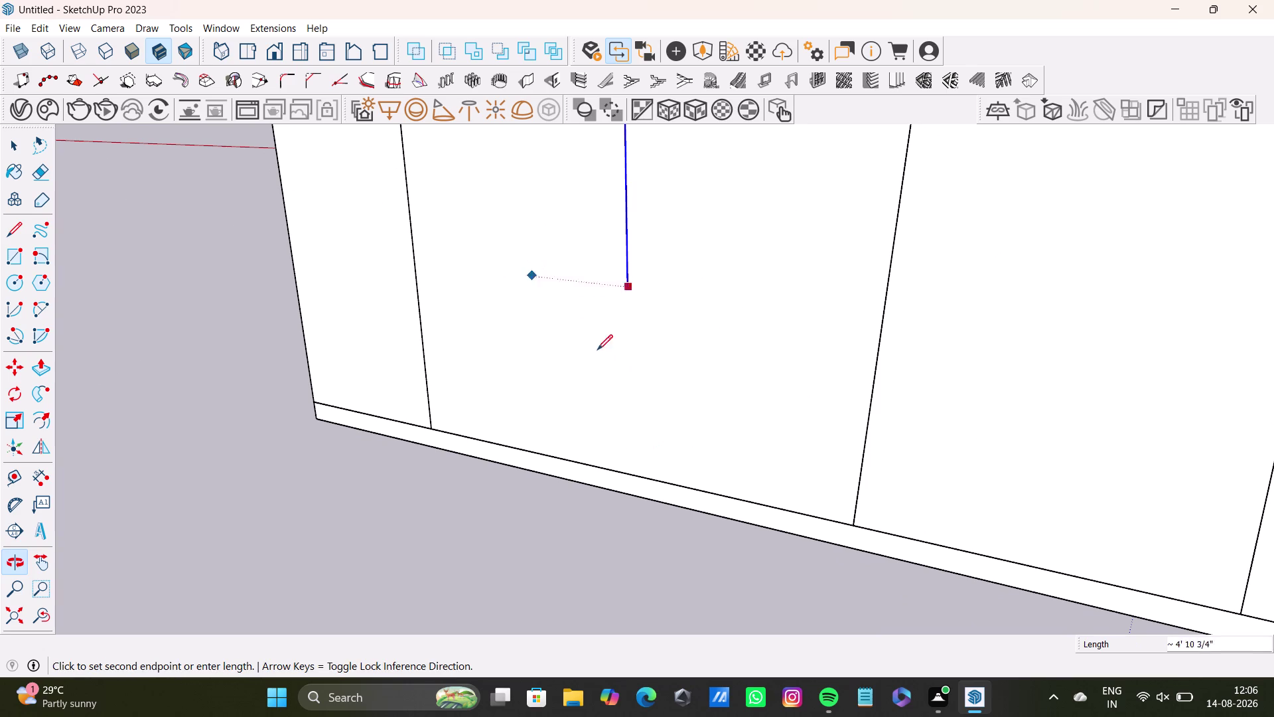
click(636, 475)
key(space)
scroll(down, 3)
middle_drag(558, 446, 665, 546)
scroll(down, 3)
middle_drag(550, 363, 639, 341)
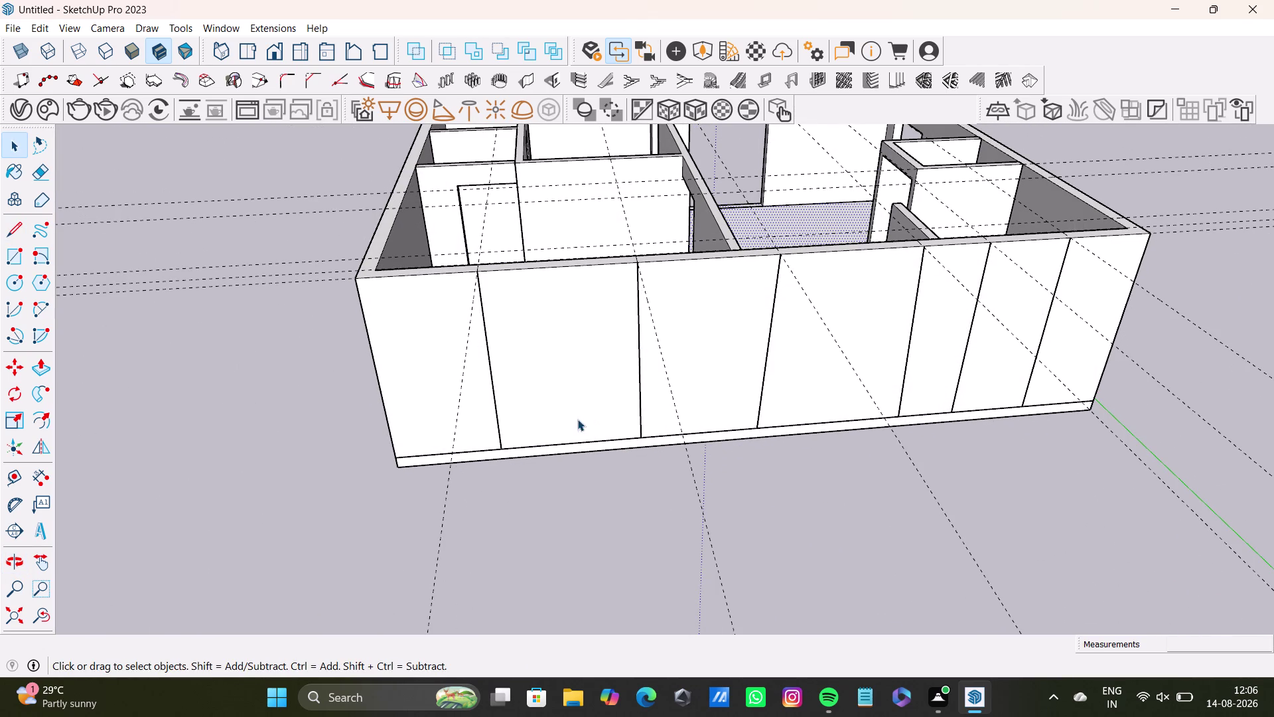
middle_drag(577, 419, 879, 472)
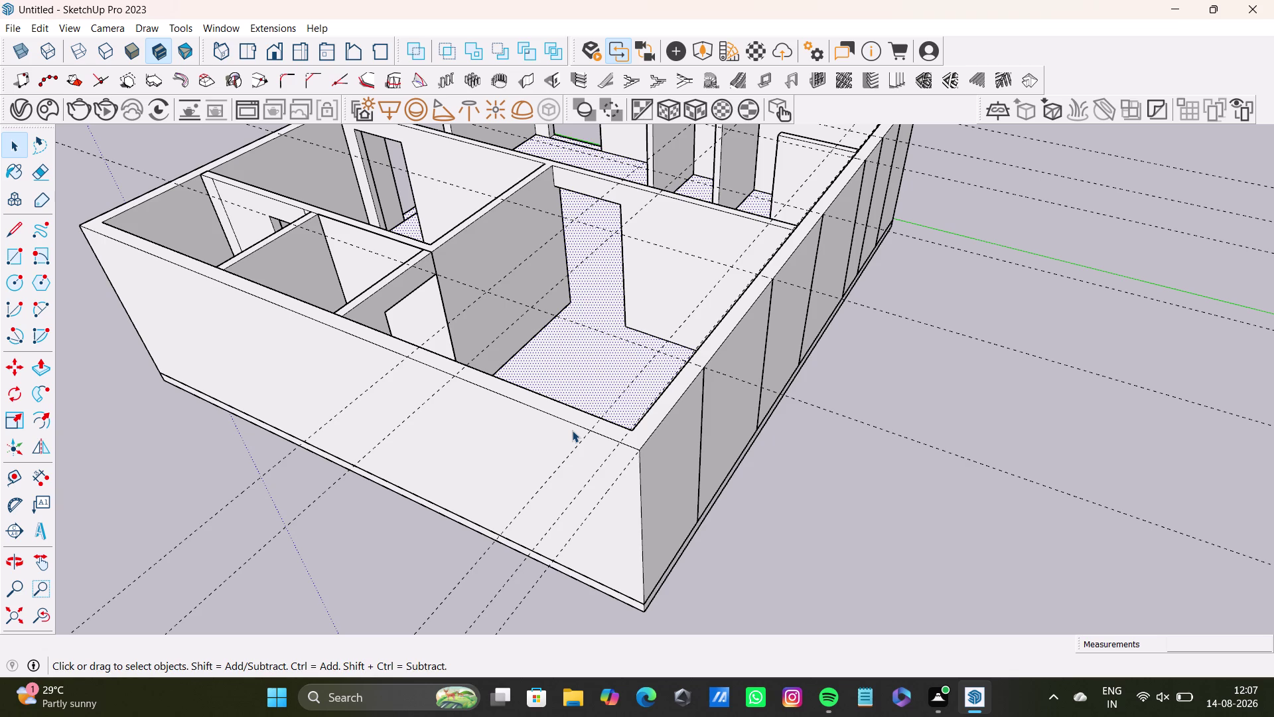
middle_drag(467, 418, 644, 457)
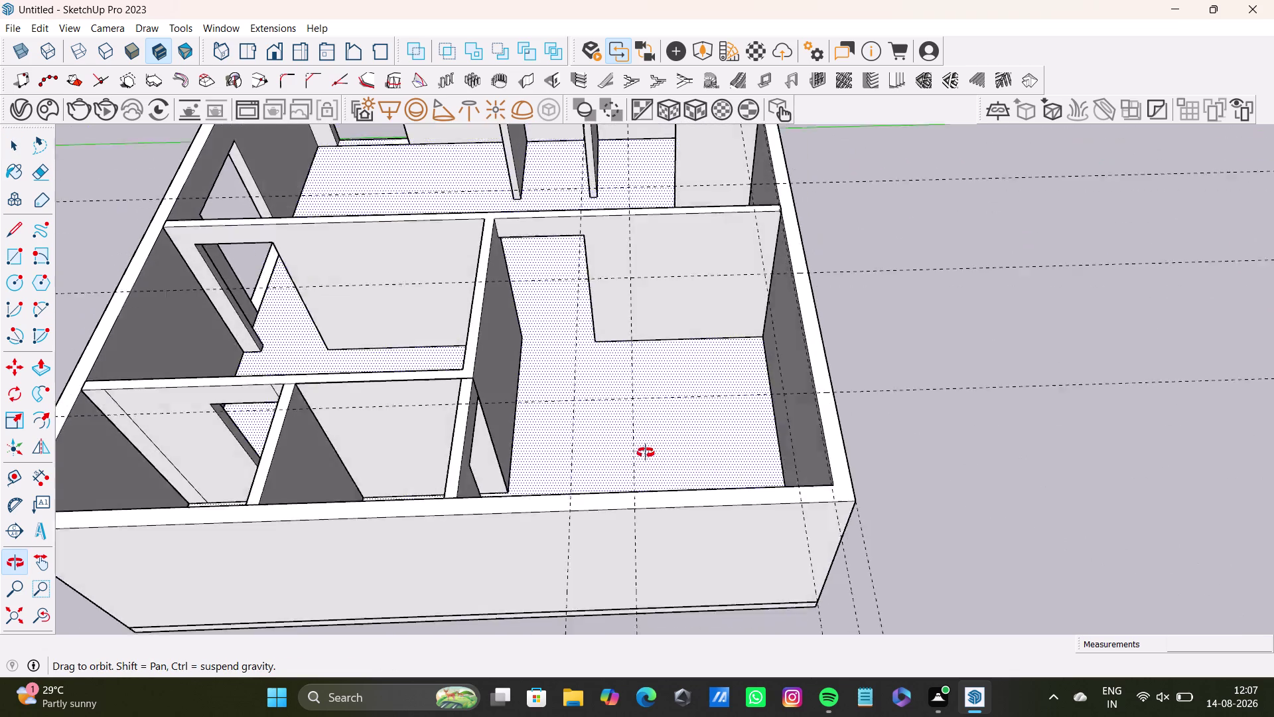
middle_drag(644, 456, 642, 469)
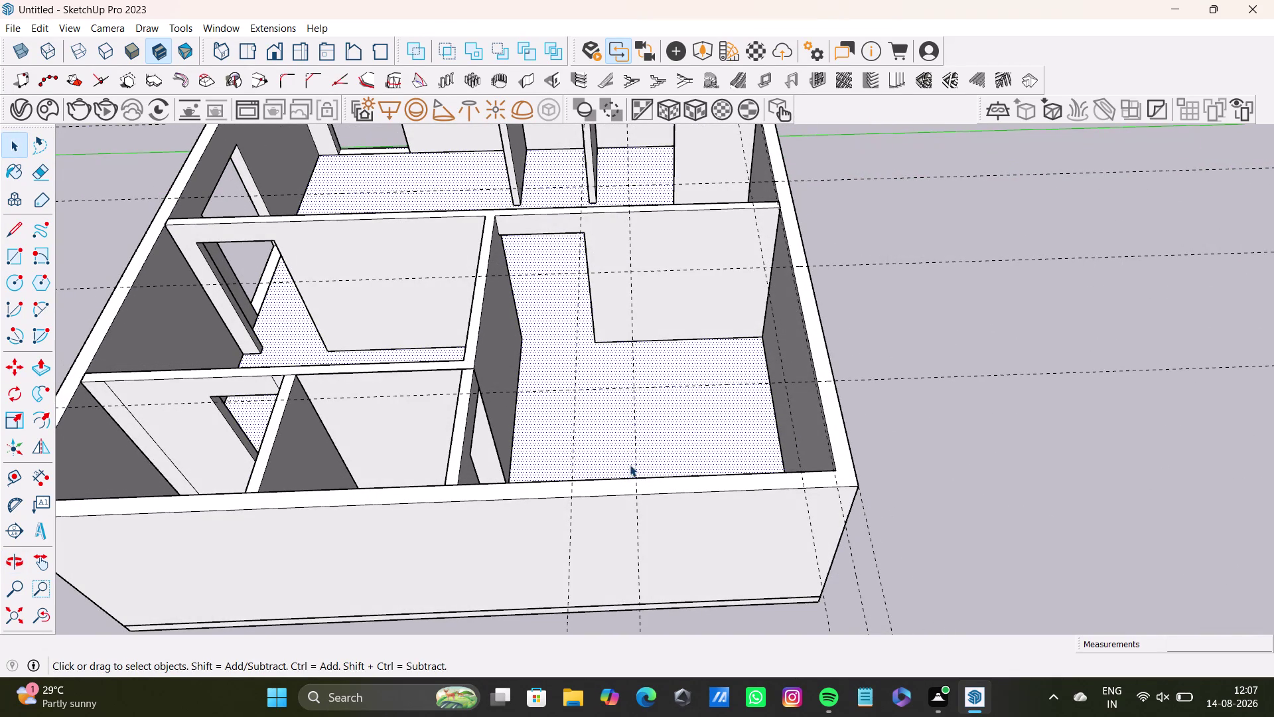
middle_drag(589, 466, 574, 359)
middle_drag(582, 370, 586, 424)
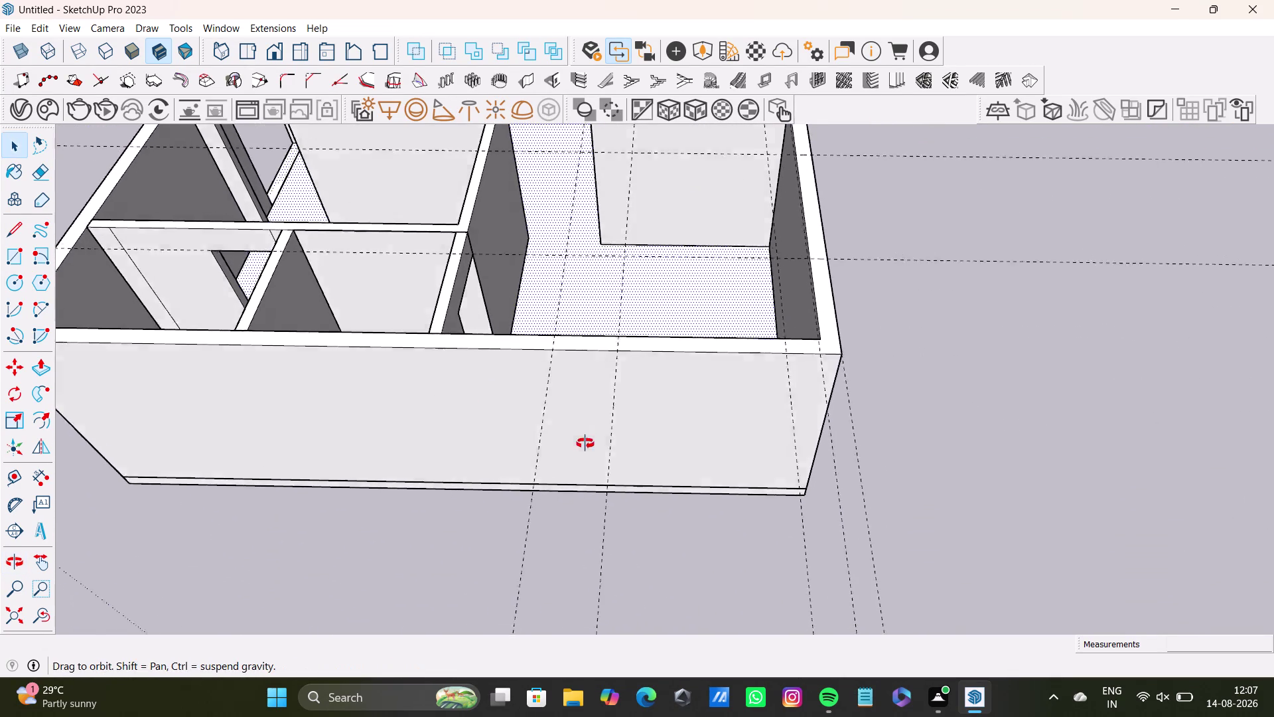
middle_drag(585, 424, 582, 470)
scroll(down, 3)
middle_drag(546, 361, 554, 403)
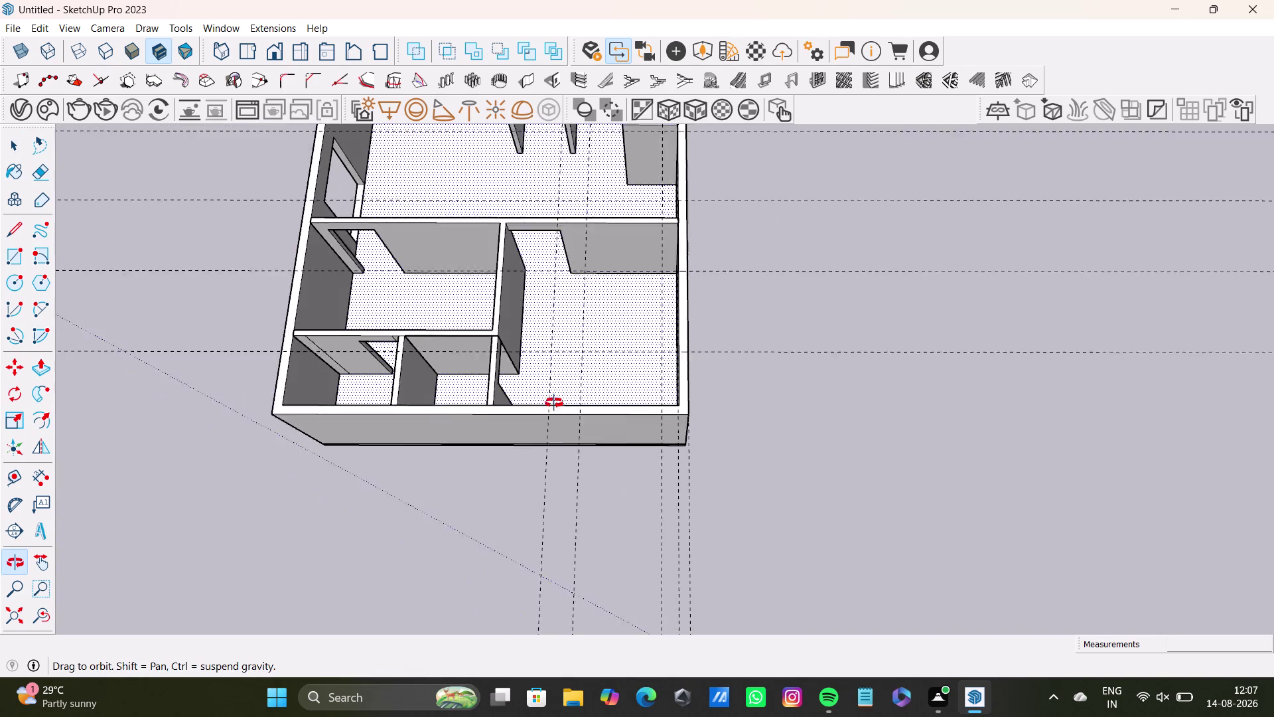
middle_drag(554, 403, 545, 332)
click(546, 414)
click(539, 422)
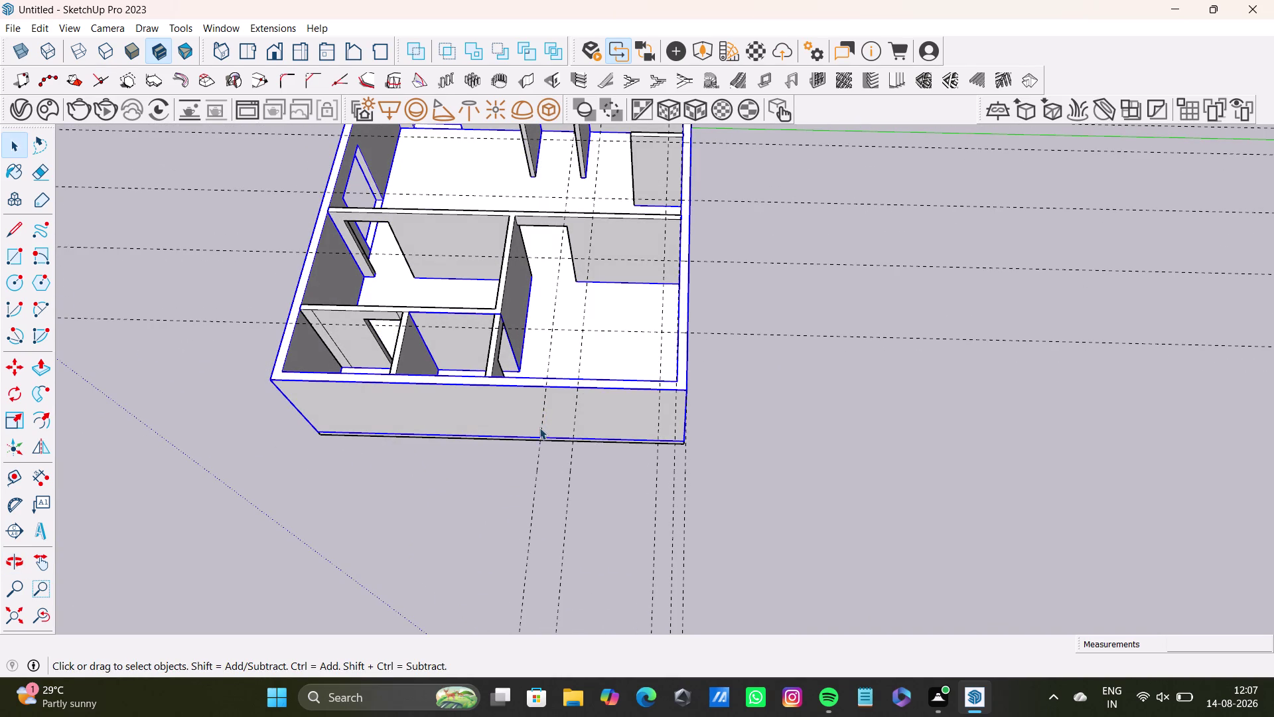
click(536, 456)
click(533, 475)
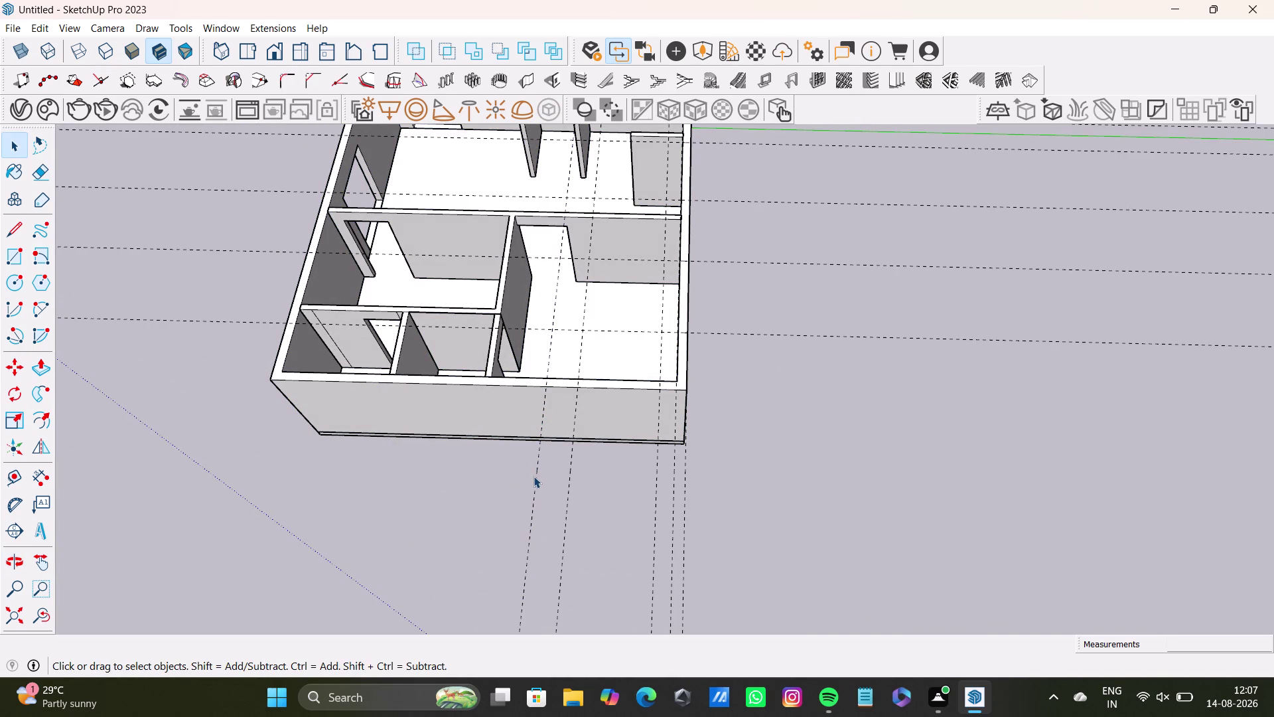
click(535, 494)
key(Delete)
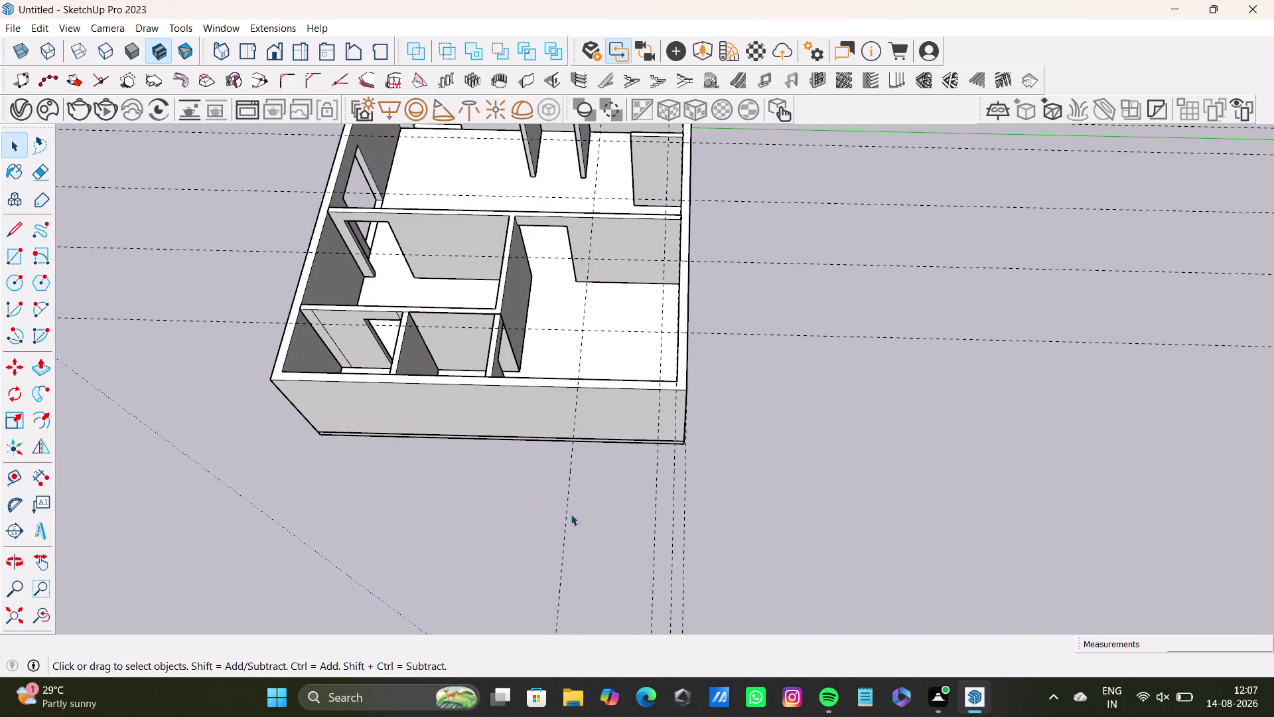
click(562, 521)
click(567, 531)
key(Delete)
middle_drag(637, 427, 519, 497)
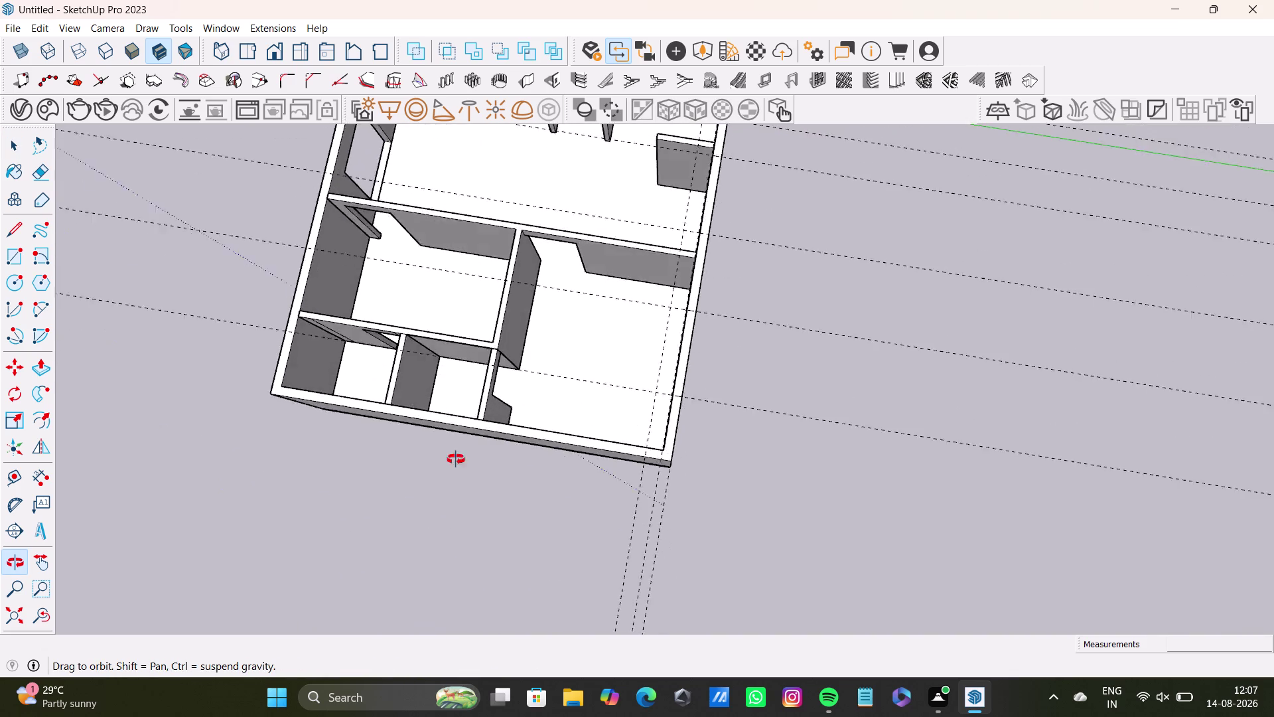
middle_drag(518, 497, 617, 439)
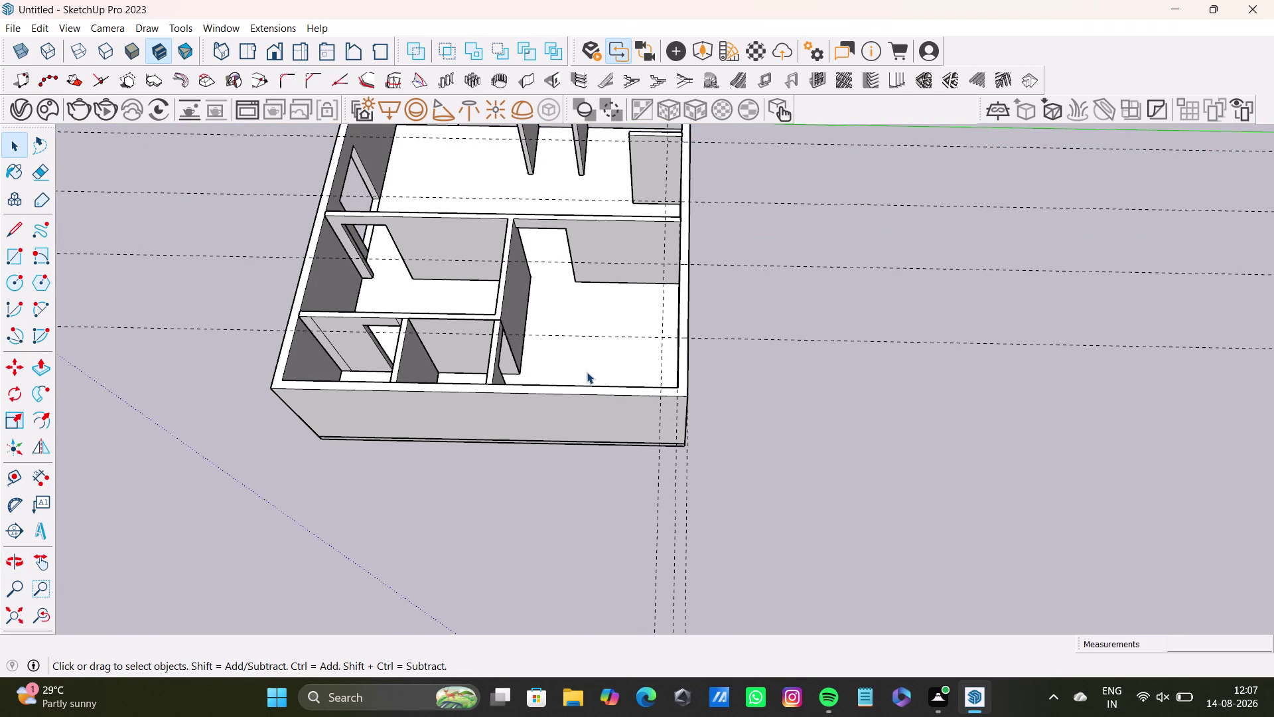
triple_click(577, 404)
click(578, 403)
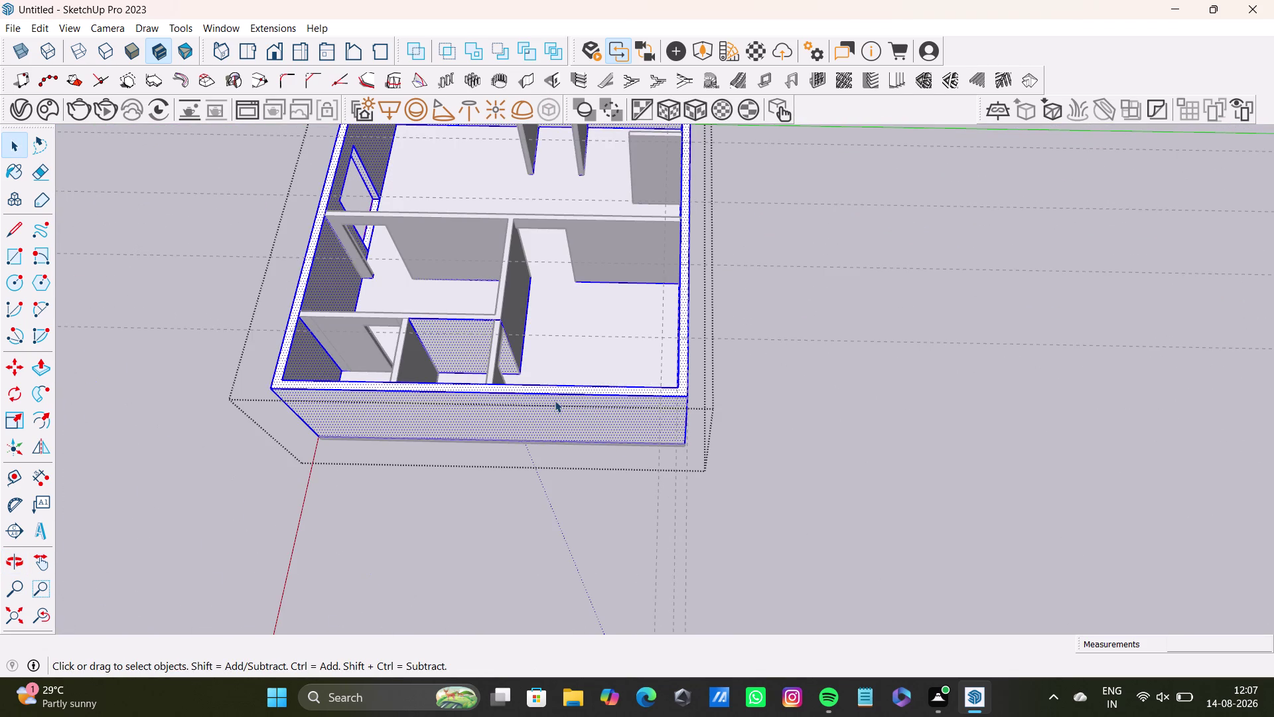
click(556, 399)
click(535, 413)
middle_drag(589, 425, 276, 315)
middle_drag(722, 263, 717, 263)
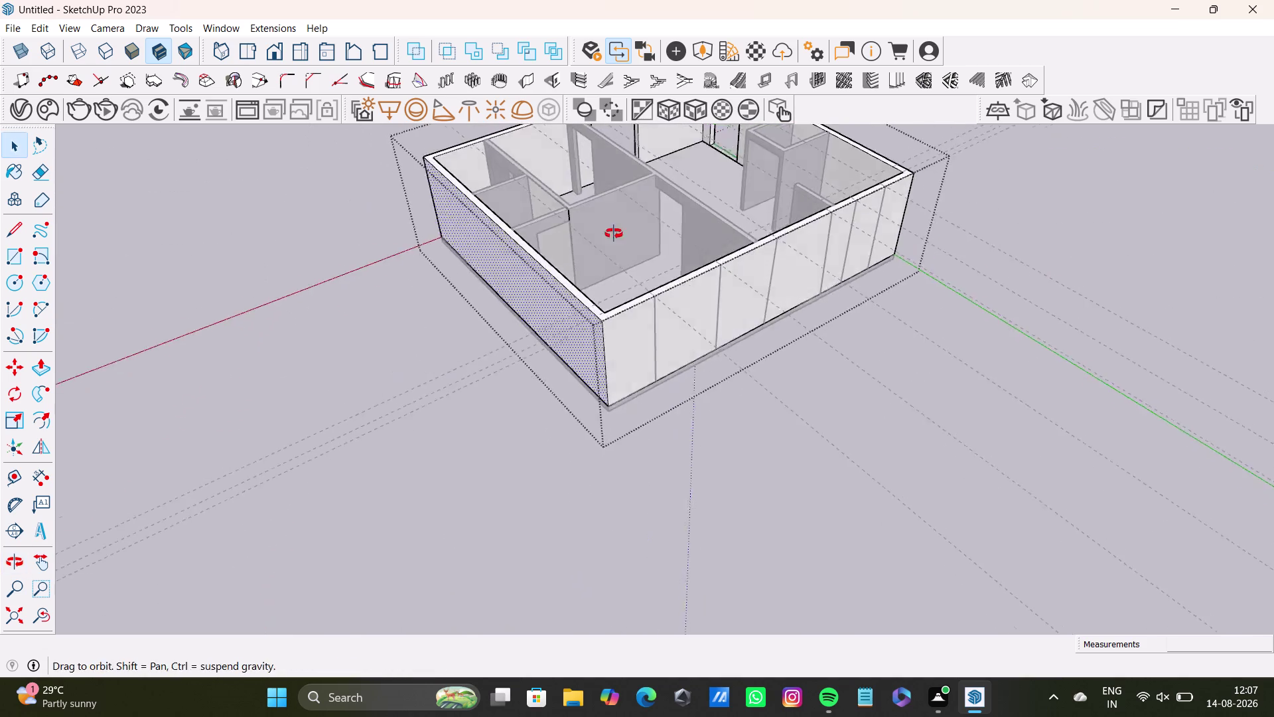
middle_drag(717, 263, 351, 160)
middle_drag(738, 279, 767, 241)
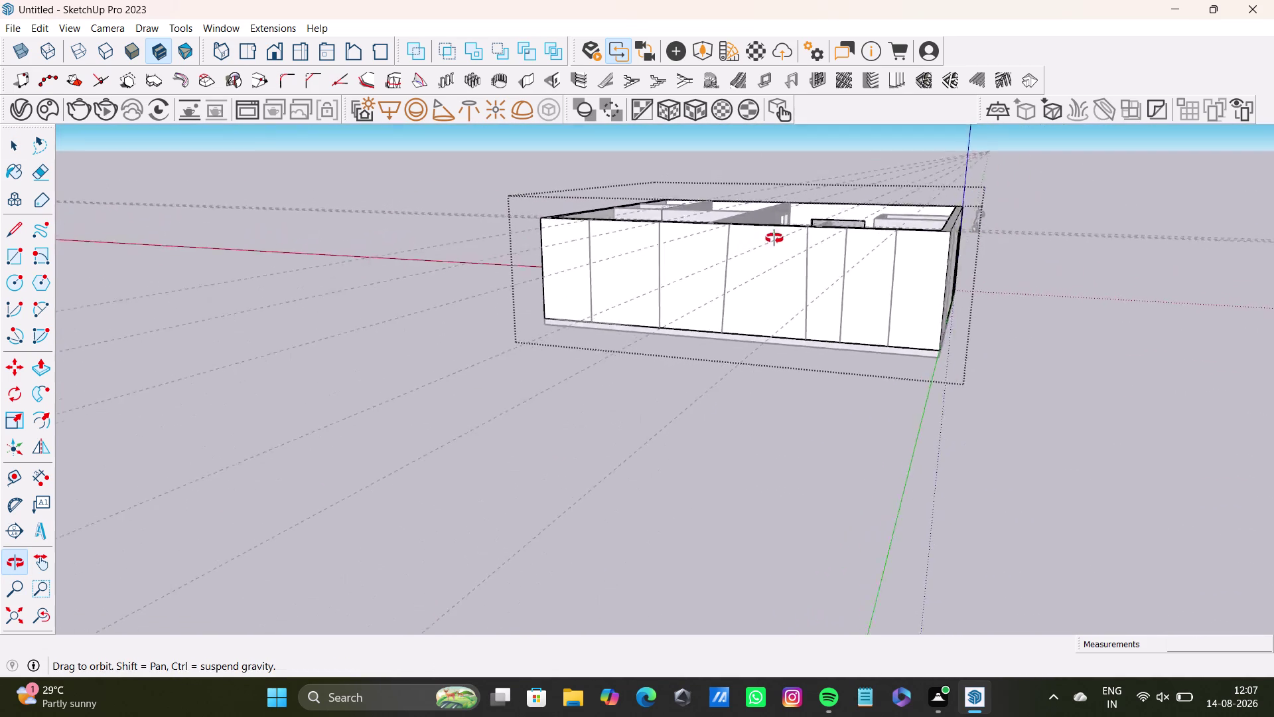
middle_drag(767, 242, 801, 246)
scroll(up, 3)
scroll(down, 3)
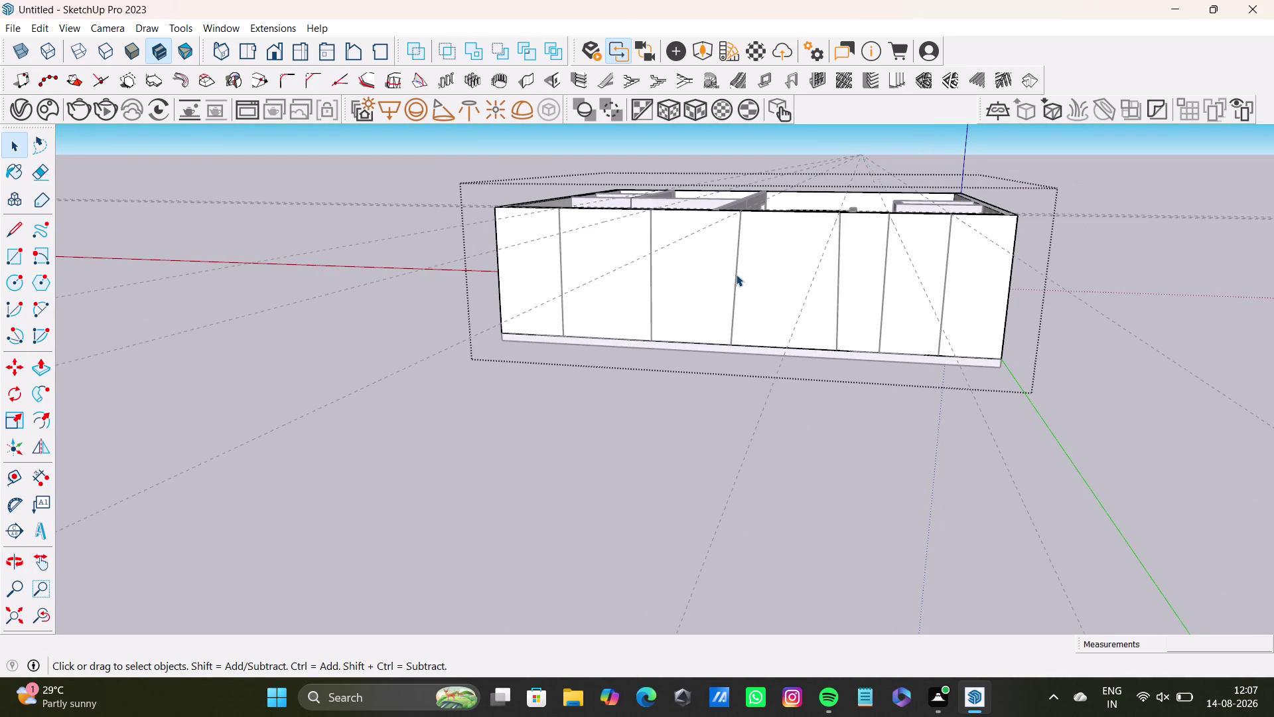
middle_drag(800, 294, 799, 428)
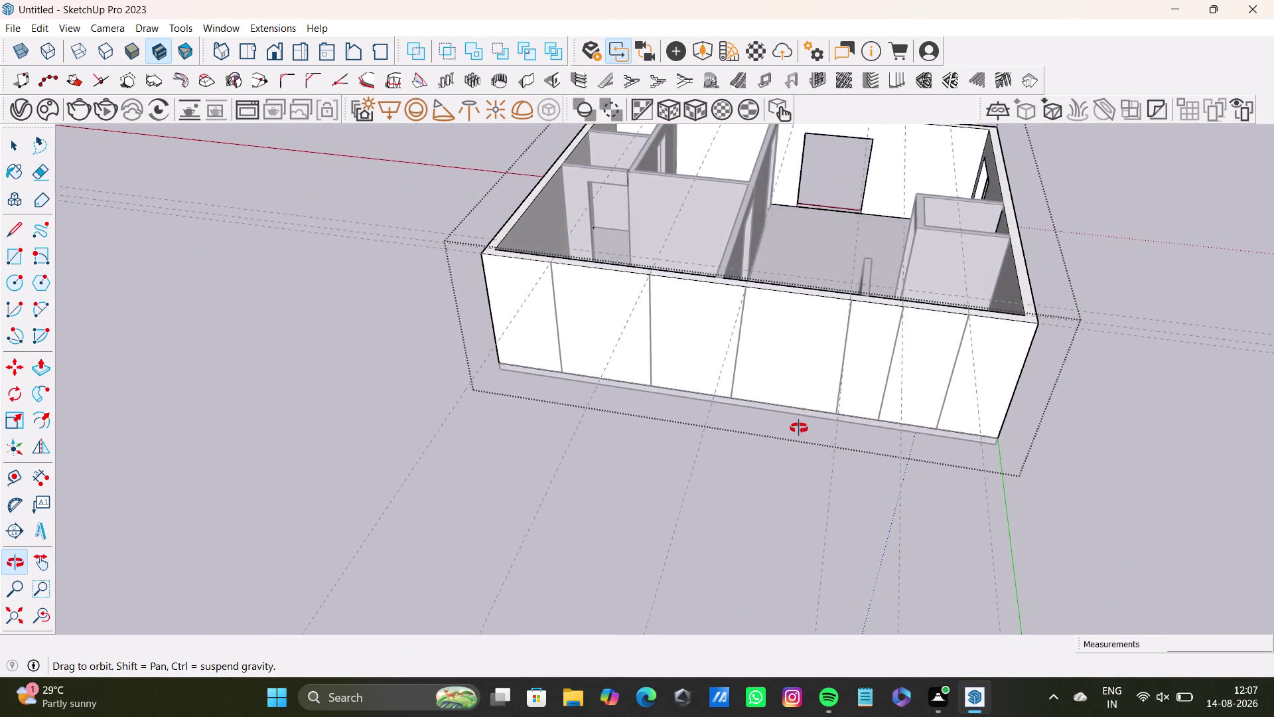
middle_drag(799, 428, 868, 260)
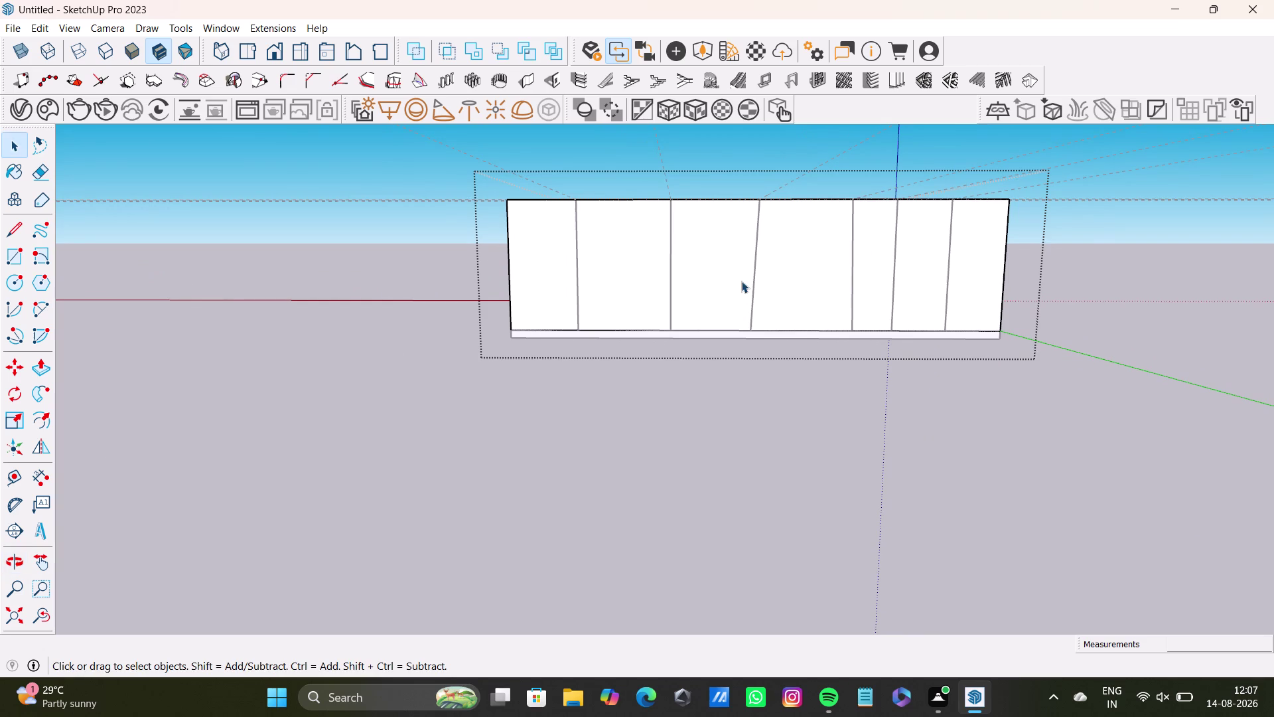
scroll(up, 3)
key(space)
middle_drag(717, 247, 722, 282)
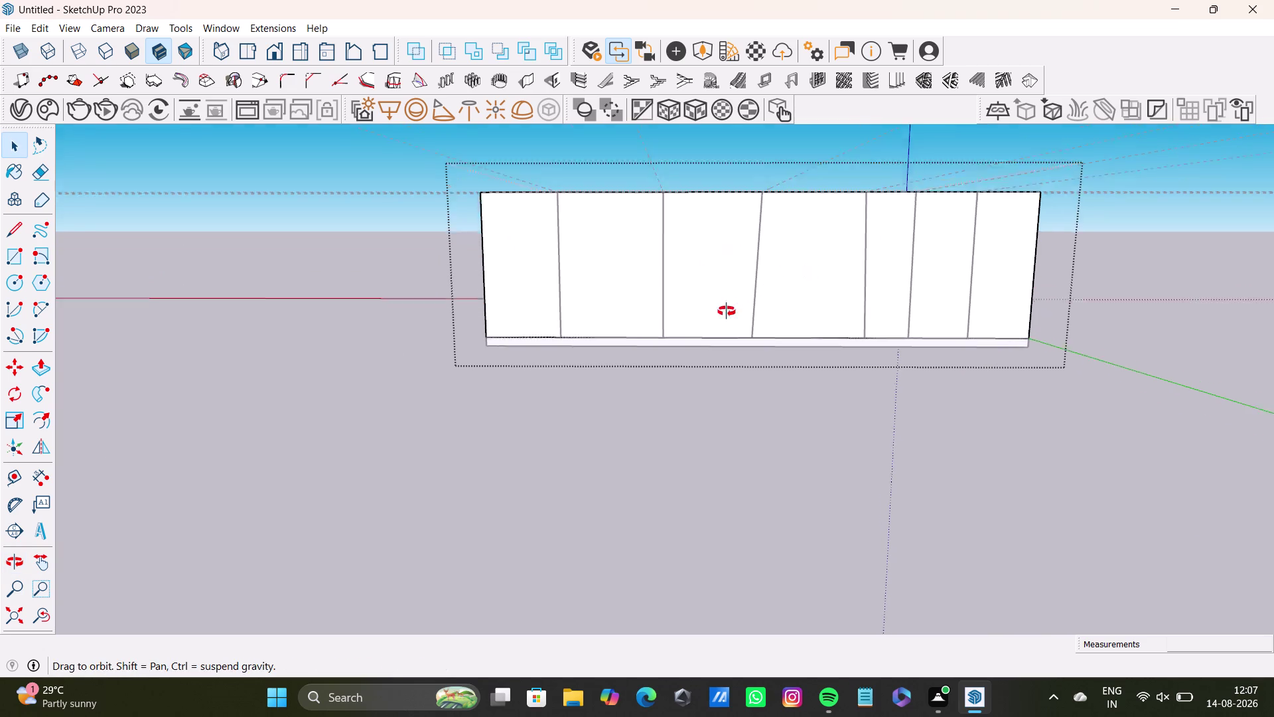
middle_drag(723, 281, 699, 456)
double_click(701, 342)
key(space)
double_click(1203, 271)
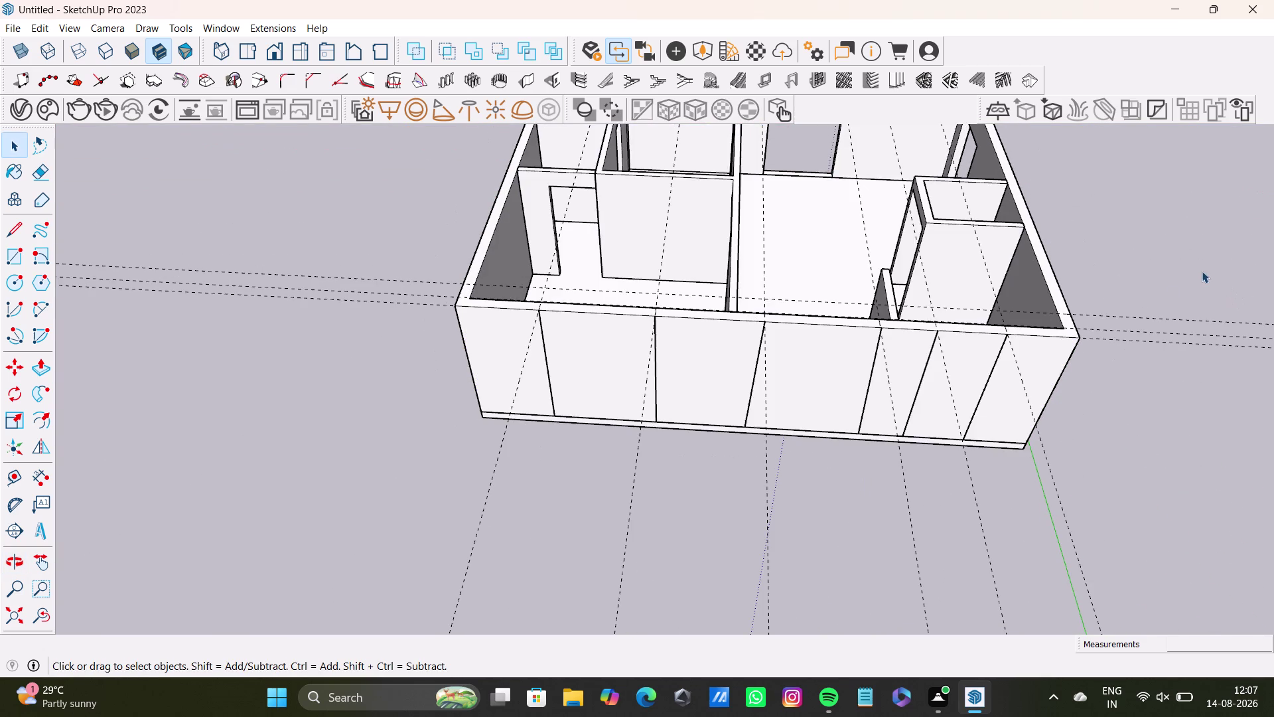
scroll(up, 3)
middle_drag(738, 353, 738, 209)
Delete two misplaced vertical lines from the long wall.
click(762, 313)
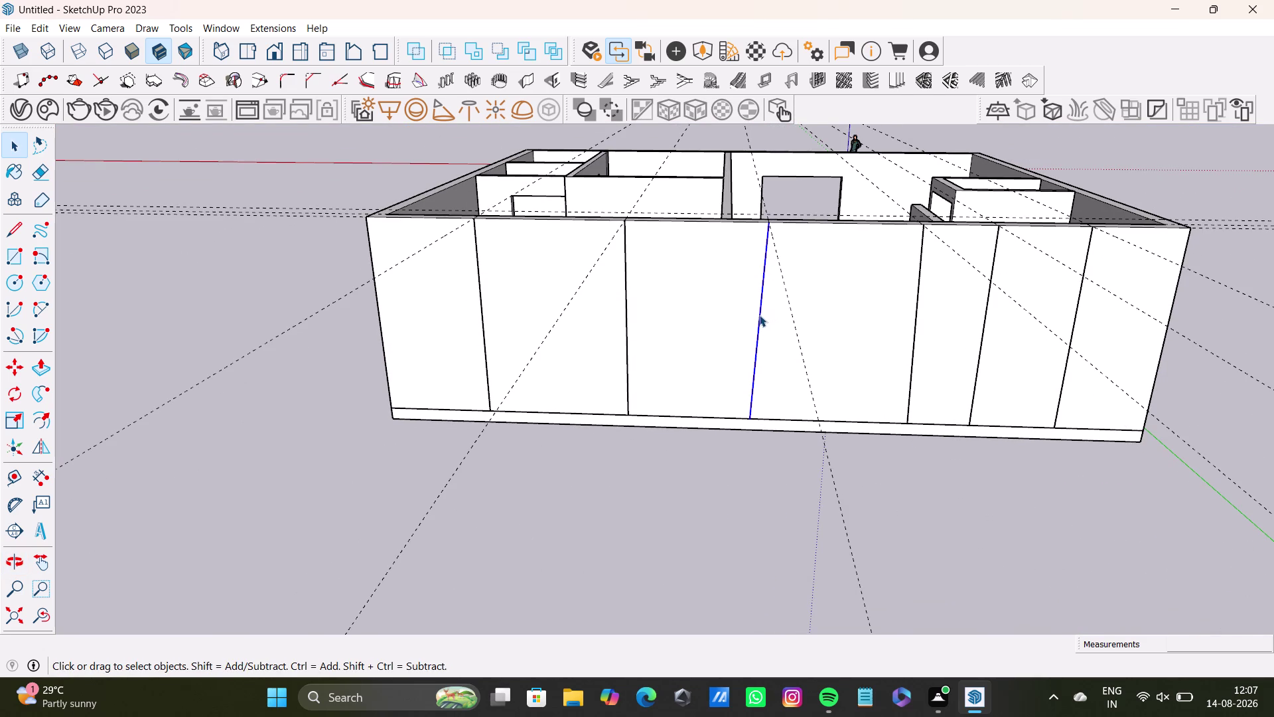
key(Delete)
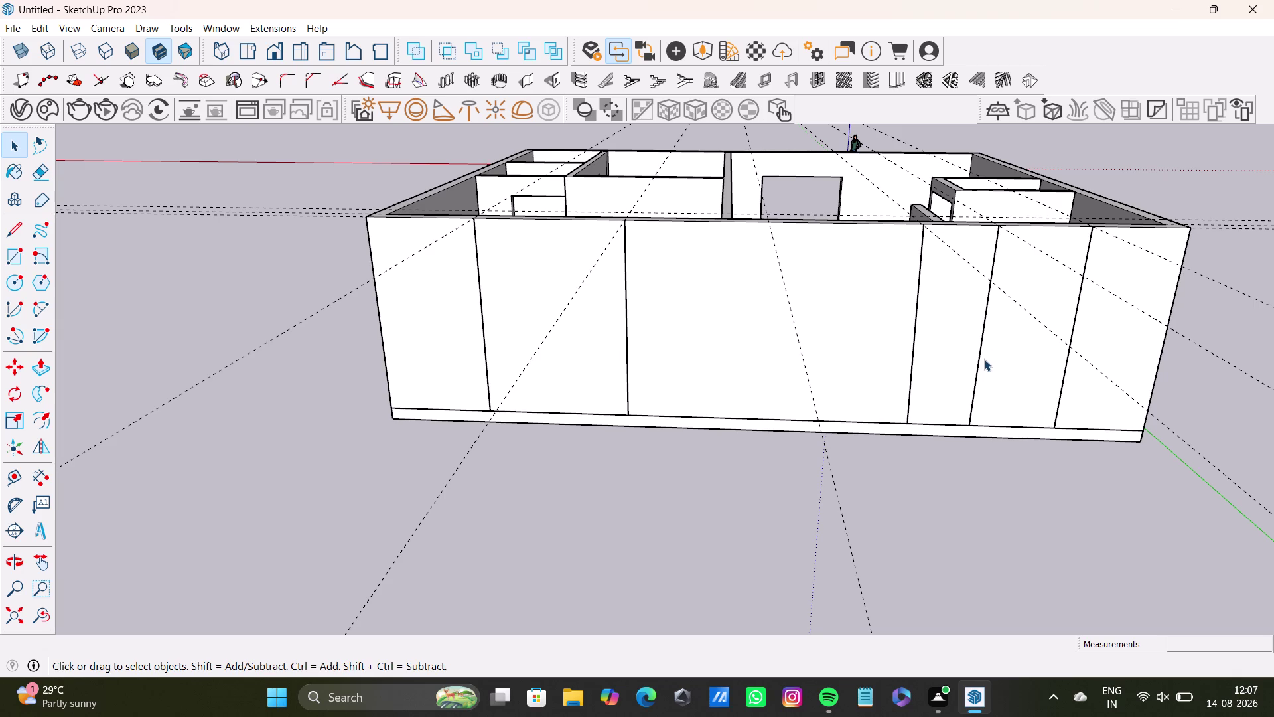
click(978, 364)
key(Delete)
middle_drag(988, 383, 977, 463)
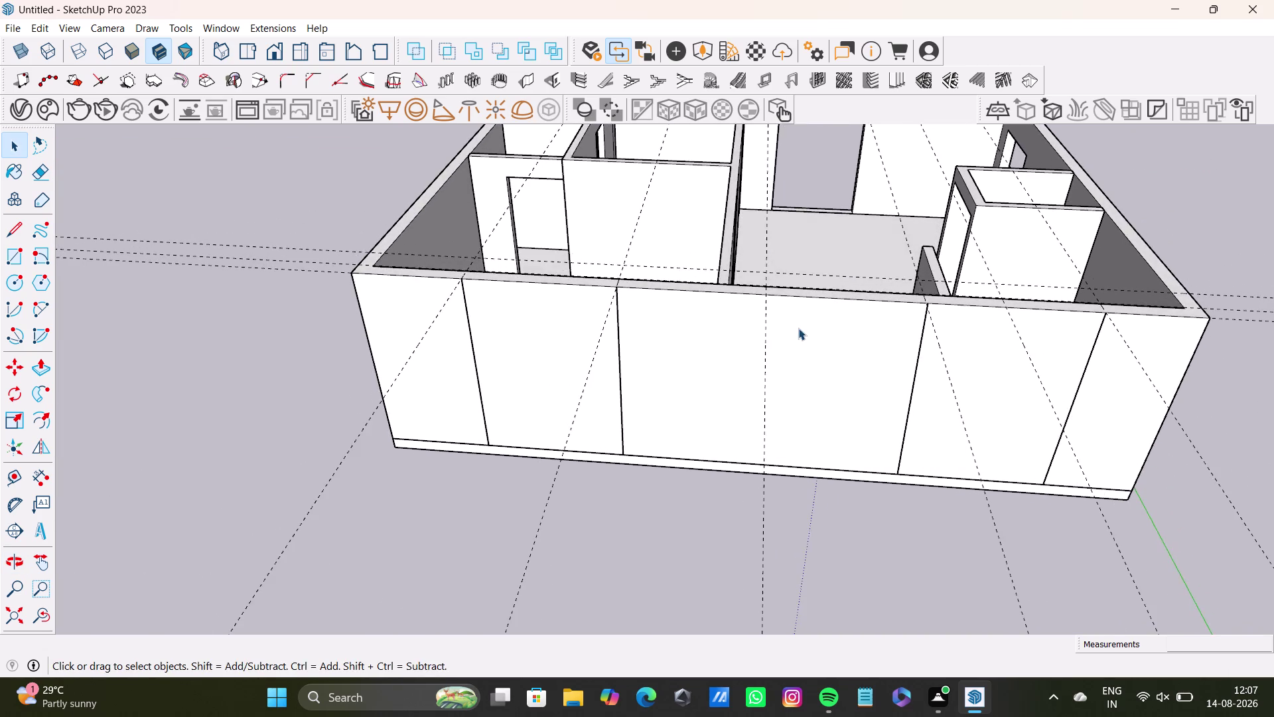
scroll(down, 3)
middle_drag(799, 334, 798, 138)
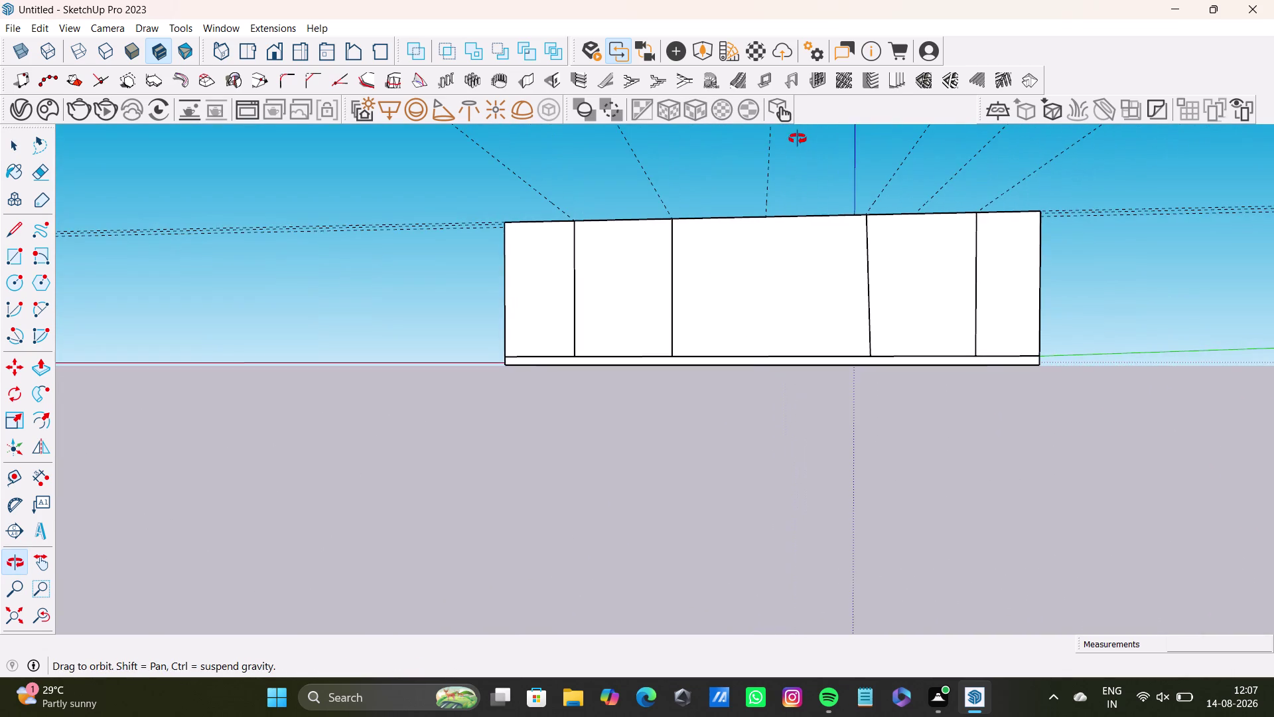
middle_drag(797, 138, 803, 145)
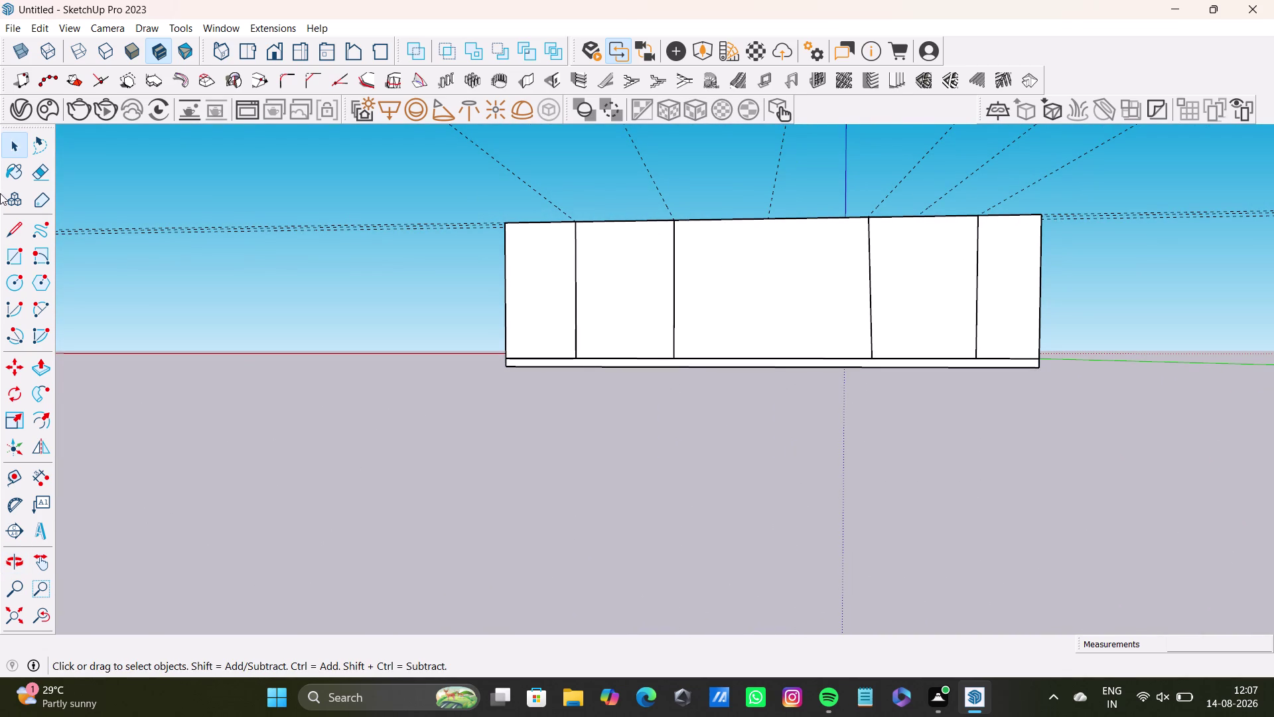
Recheck the wall divisions, selecting the connected wall geometry and undoing a change.
click(16, 228)
scroll(up, 3)
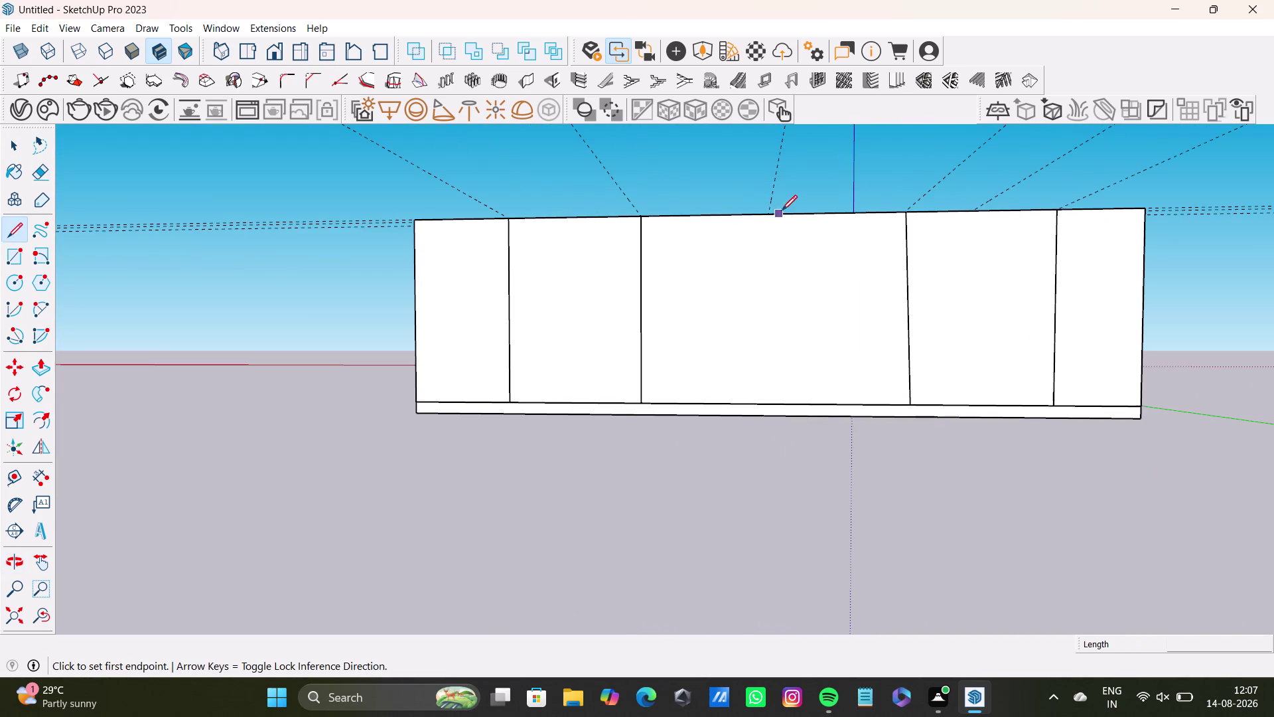
key(space)
middle_drag(854, 285, 867, 343)
middle_drag(1140, 374, 1144, 358)
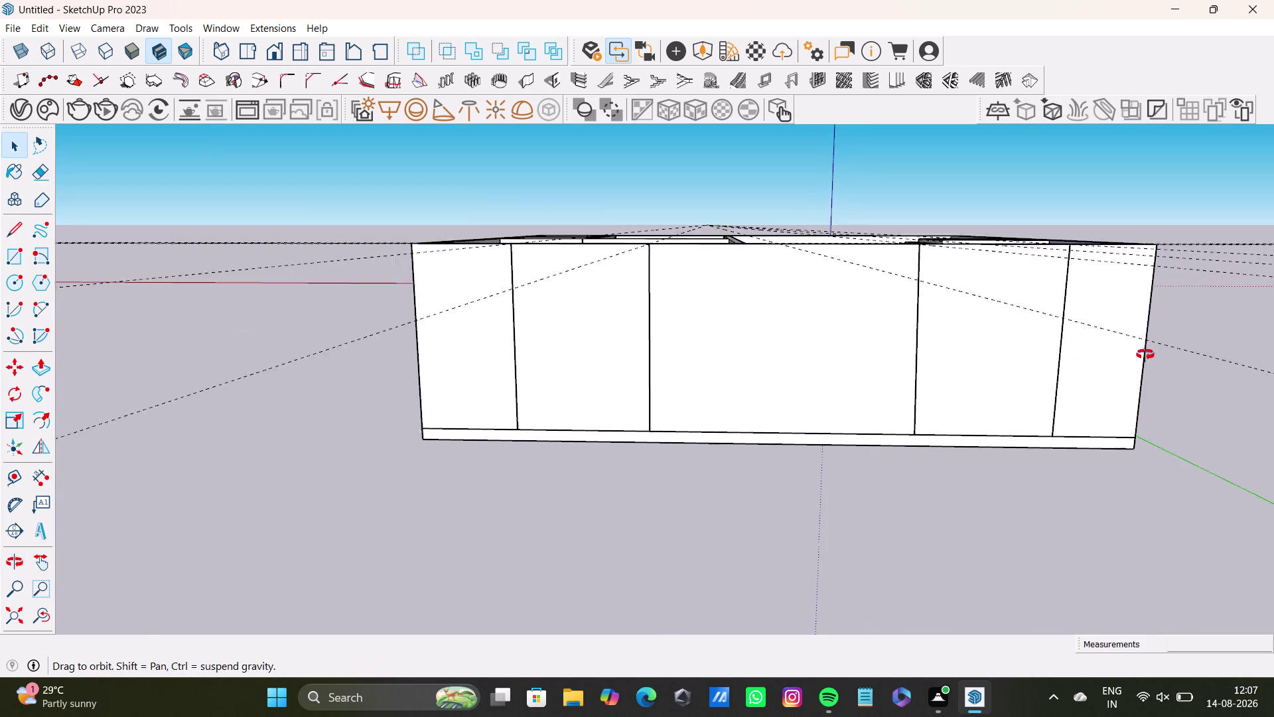
middle_drag(1144, 357, 1001, 300)
key(space)
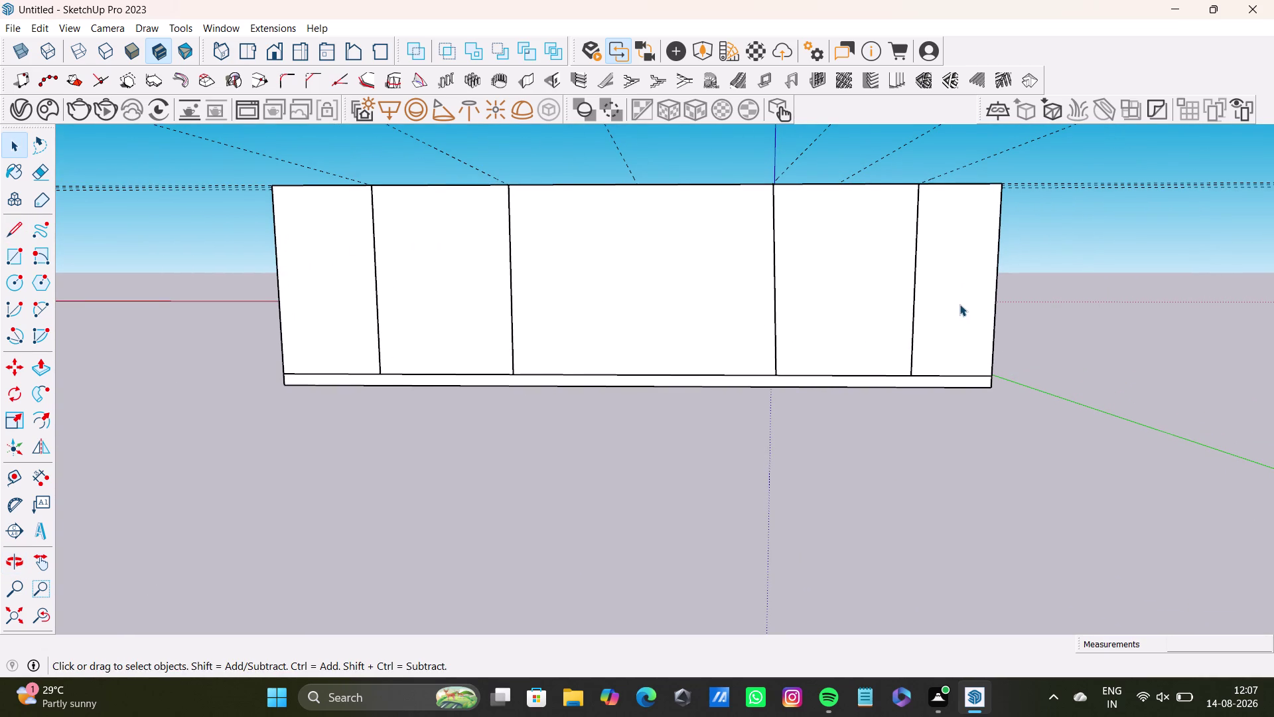
triple_click(870, 245)
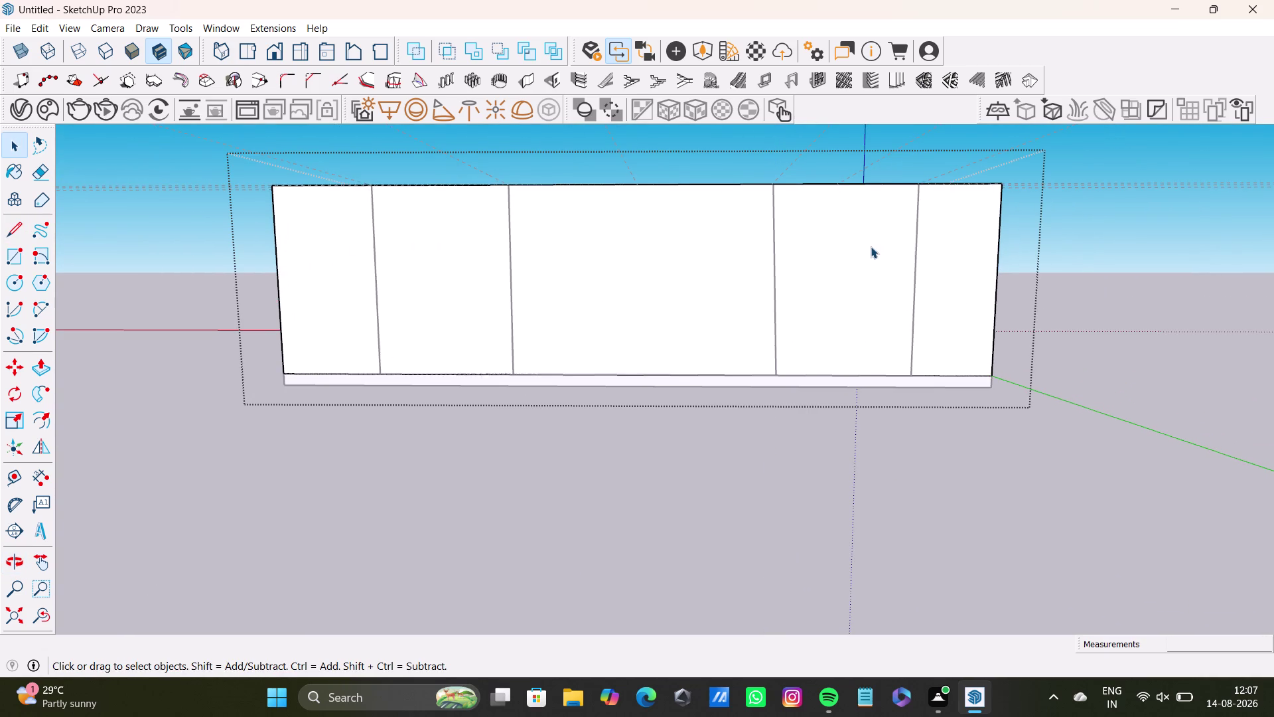
key(space)
key(ctrl+z)
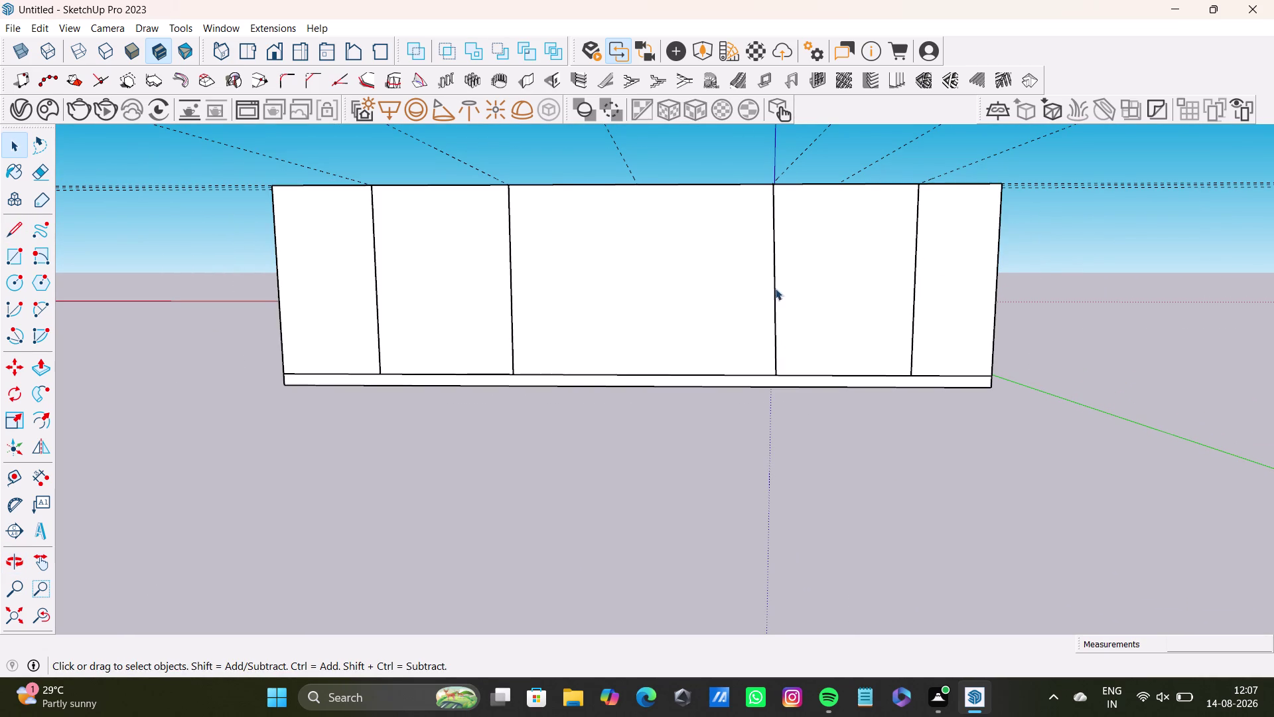
Delete the vertical line right of centre on the long wall.
click(775, 299)
key(Delete)
middle_drag(785, 299, 788, 359)
key(space)
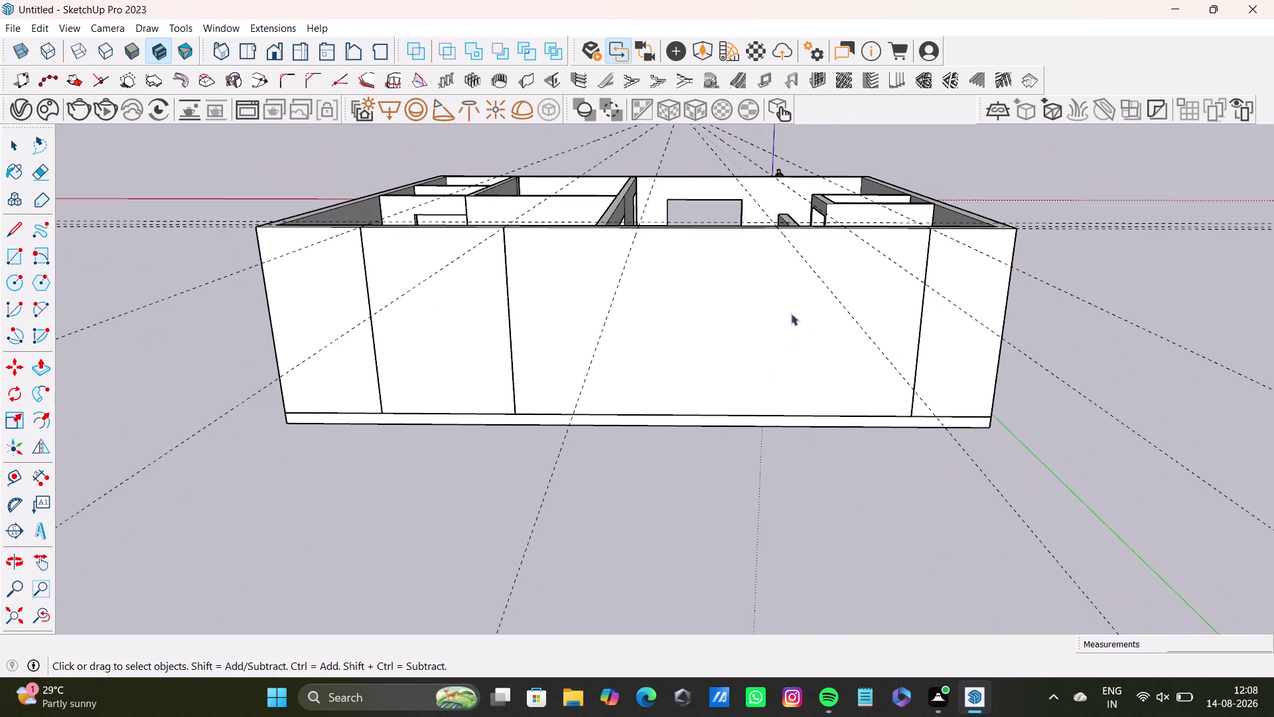
Select the connected house walls and bring the long wall into head-on view.
triple_click(702, 311)
click(703, 312)
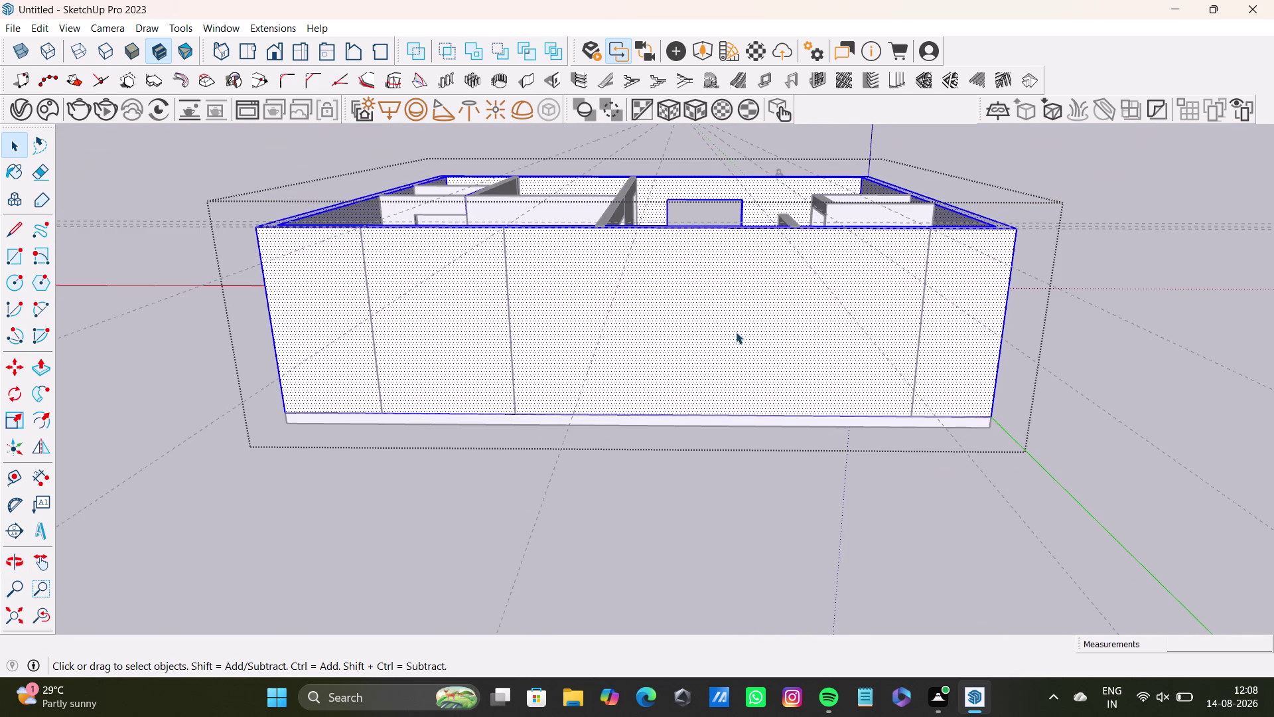
middle_drag(736, 332, 725, 249)
click(734, 235)
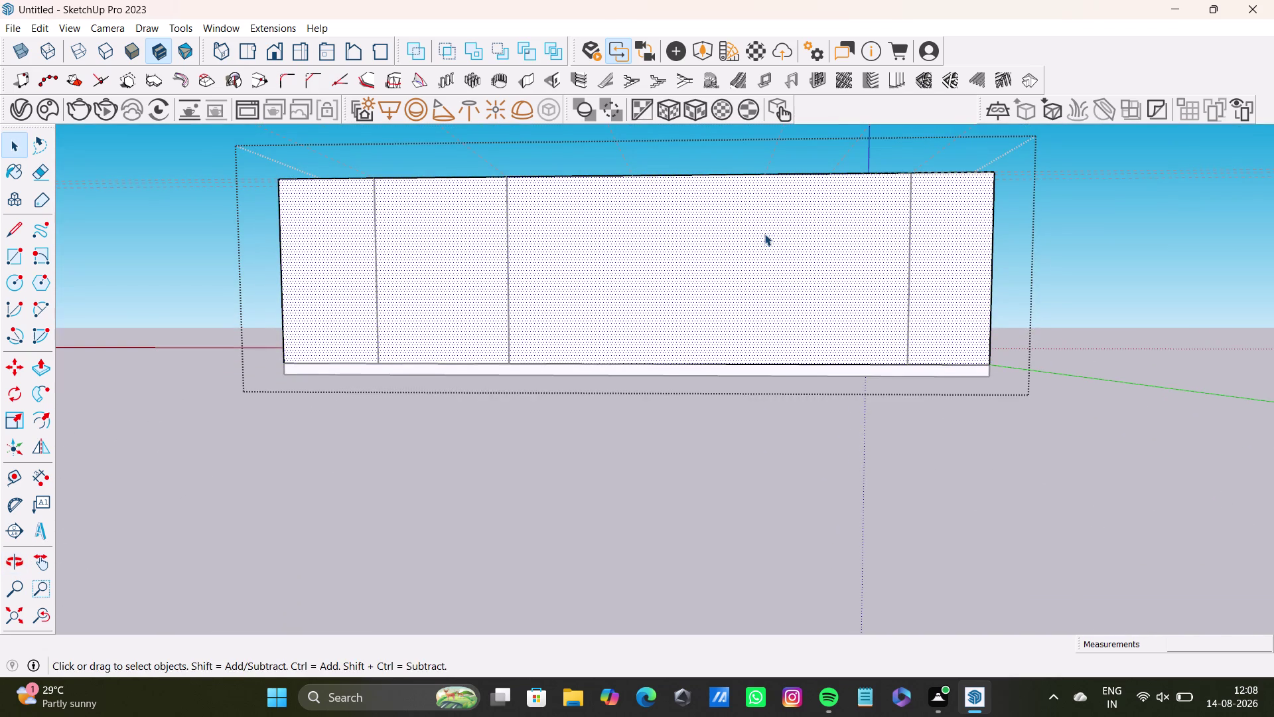
middle_drag(764, 234, 757, 298)
scroll(up, 3)
middle_drag(764, 279, 760, 240)
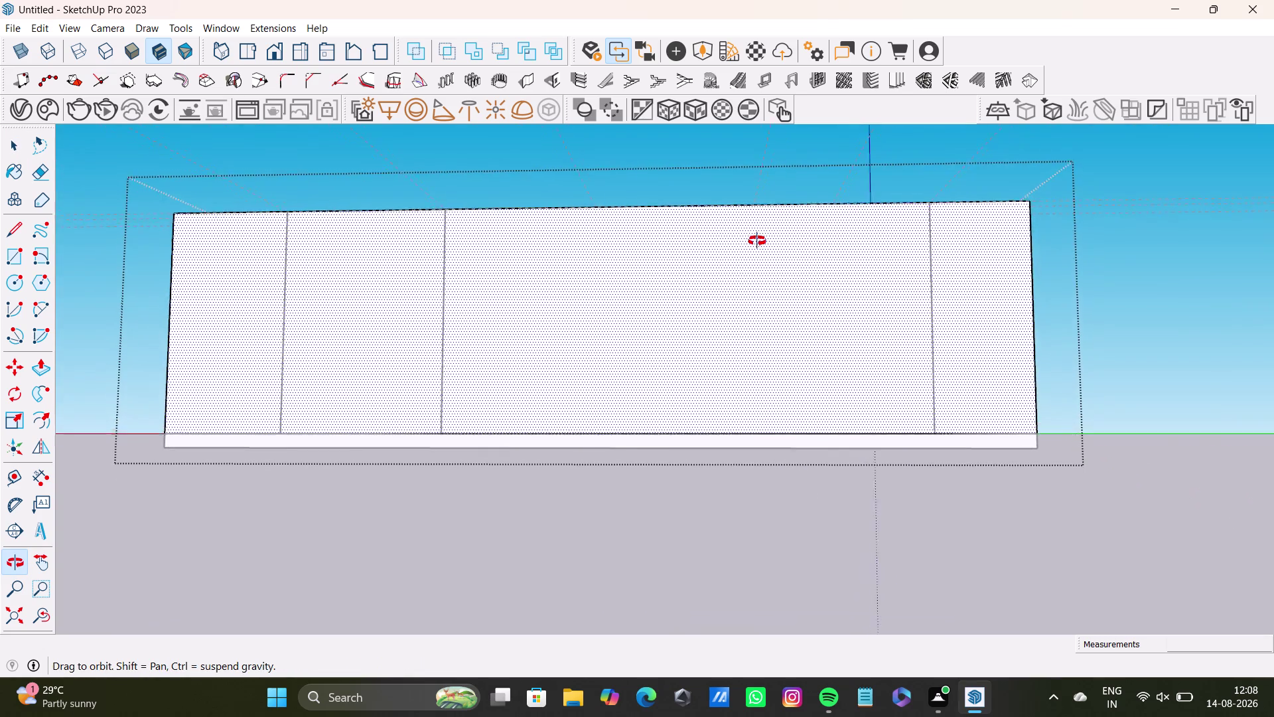
middle_drag(761, 240, 750, 260)
Draw a vertical line from top to bottom on the right part of the long wall.
click(14, 229)
scroll(up, 3)
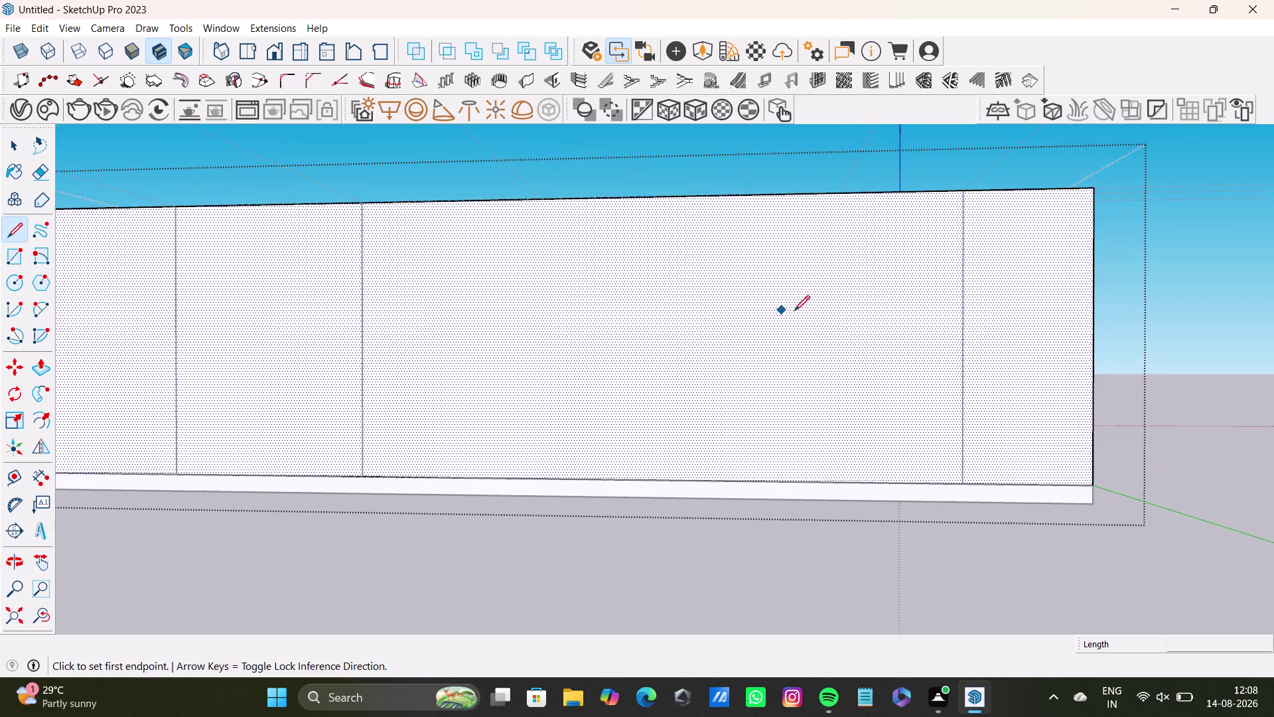
middle_drag(797, 310, 847, 310)
click(838, 198)
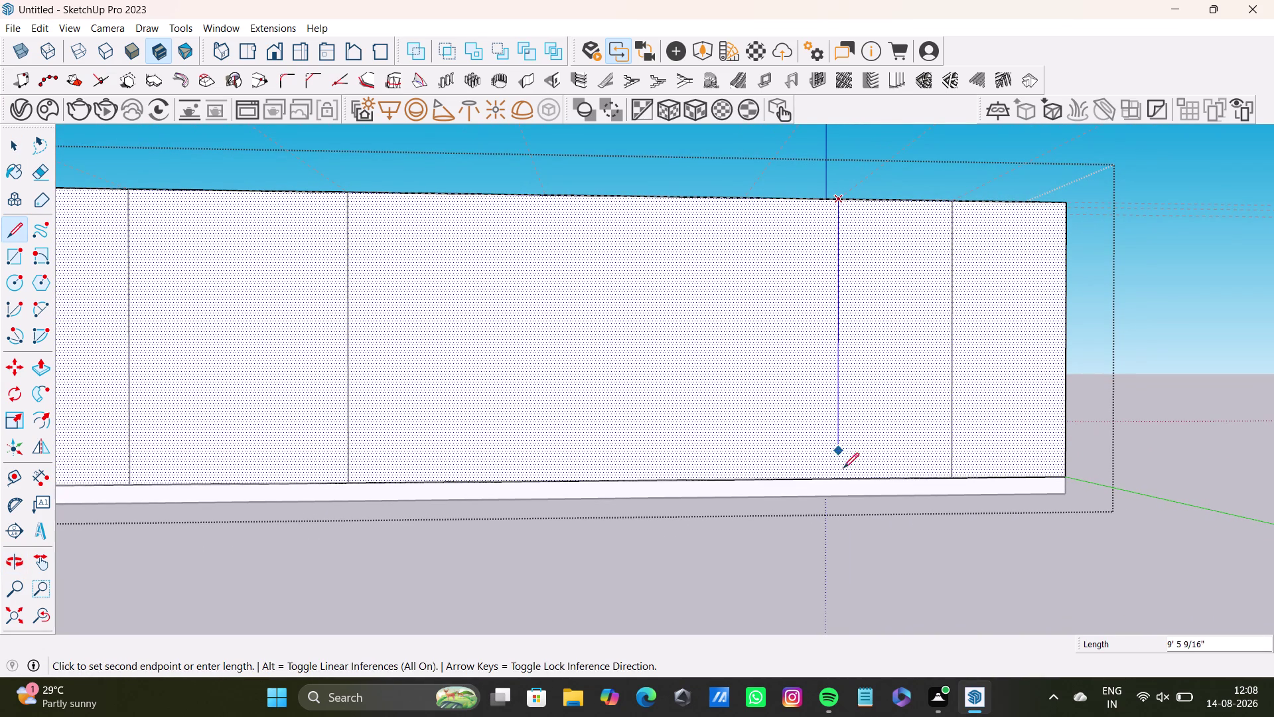
click(843, 476)
key(space)
Draw another vertical line further left across the long wall.
click(11, 225)
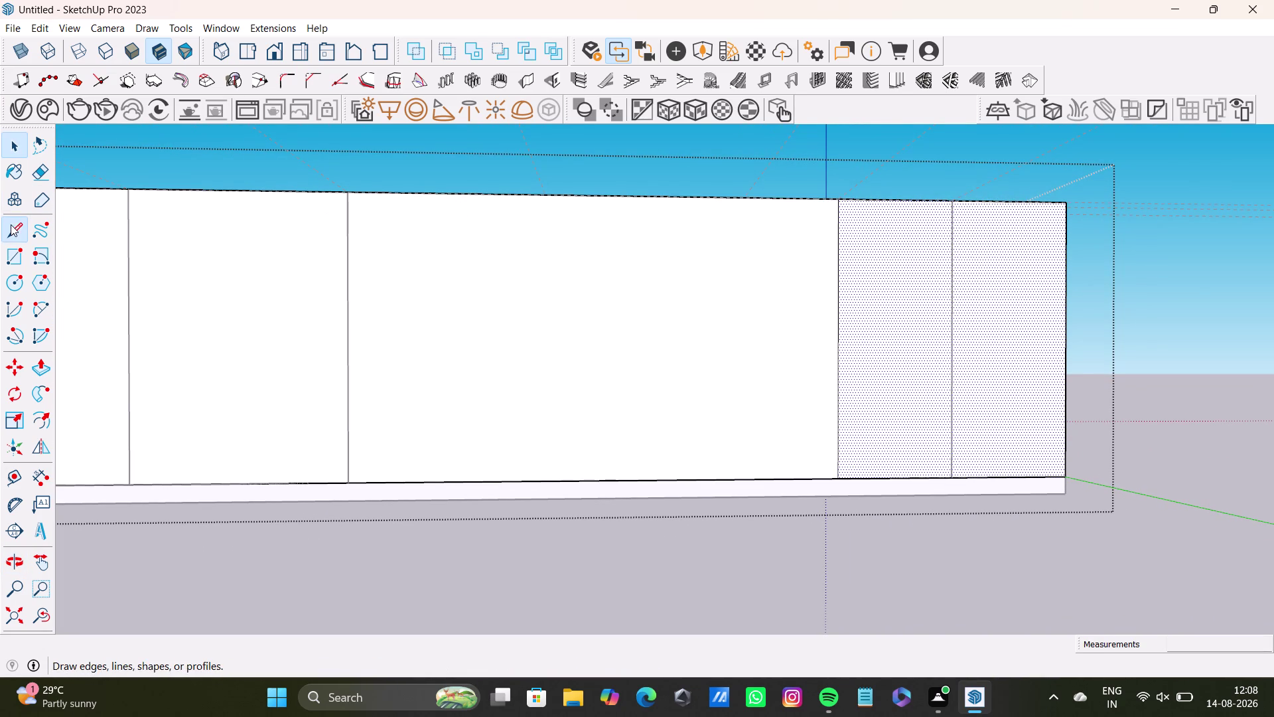
scroll(up, 3)
middle_drag(775, 236, 697, 208)
click(723, 191)
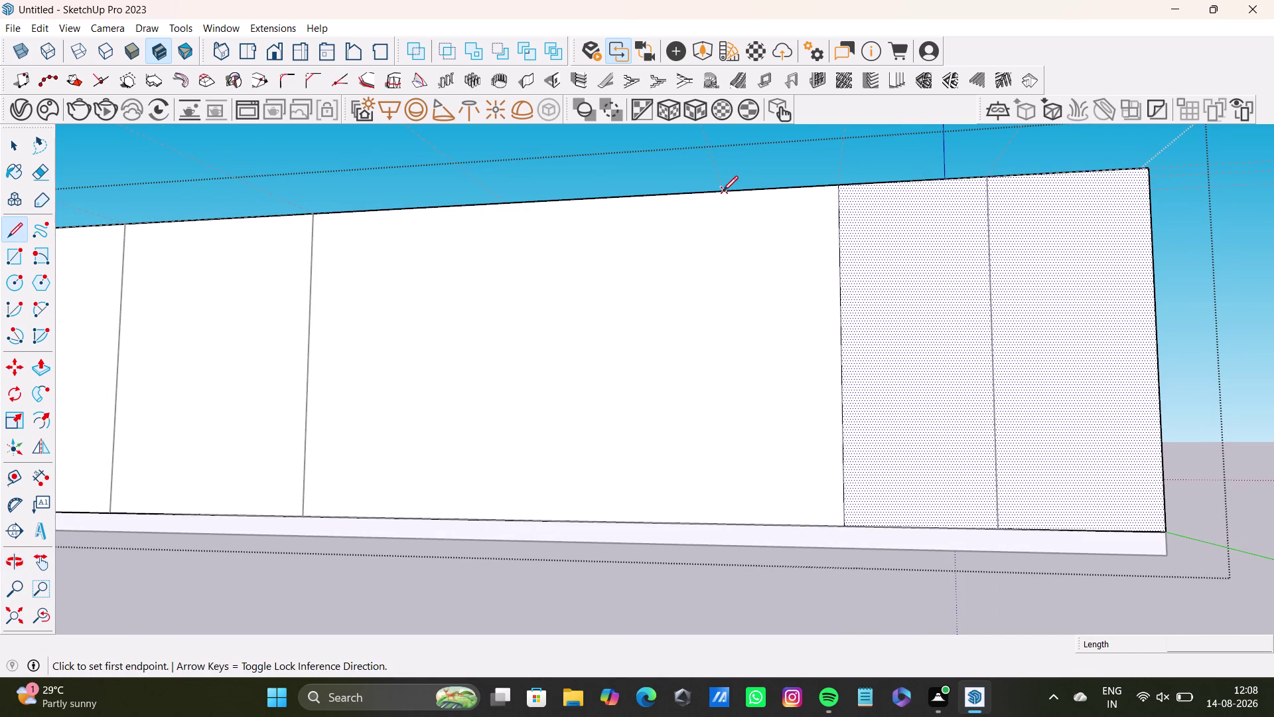
click(717, 523)
key(space)
Draw one more vertical line from the long wall's top edge to its bottom.
middle_drag(616, 421, 714, 521)
scroll(down, 3)
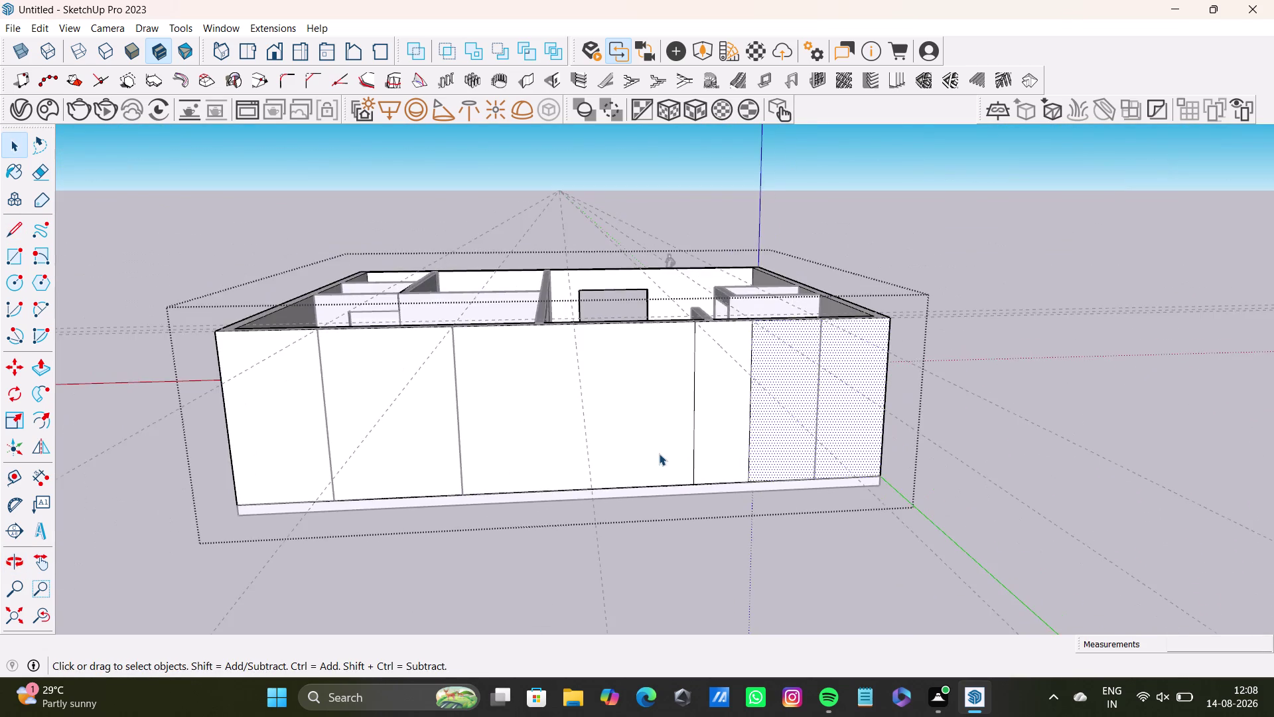
middle_drag(659, 453, 698, 418)
middle_drag(650, 379, 628, 282)
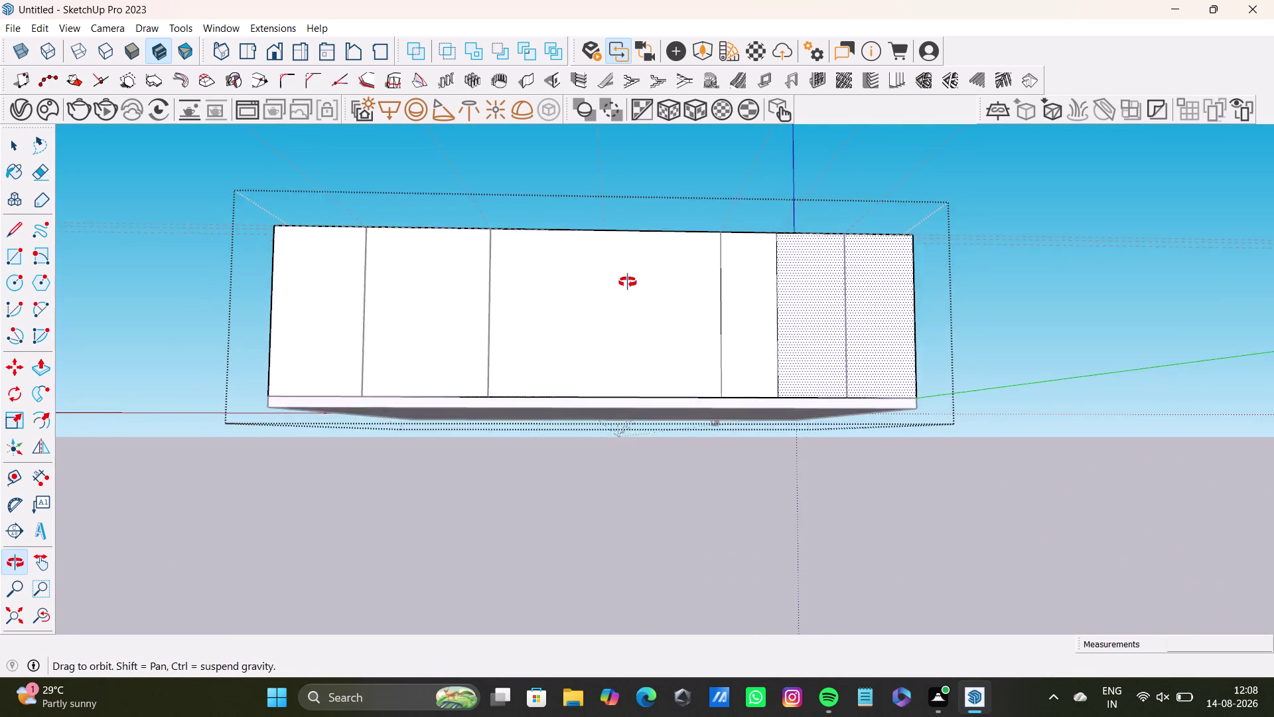
middle_drag(627, 282, 612, 291)
click(13, 234)
scroll(up, 3)
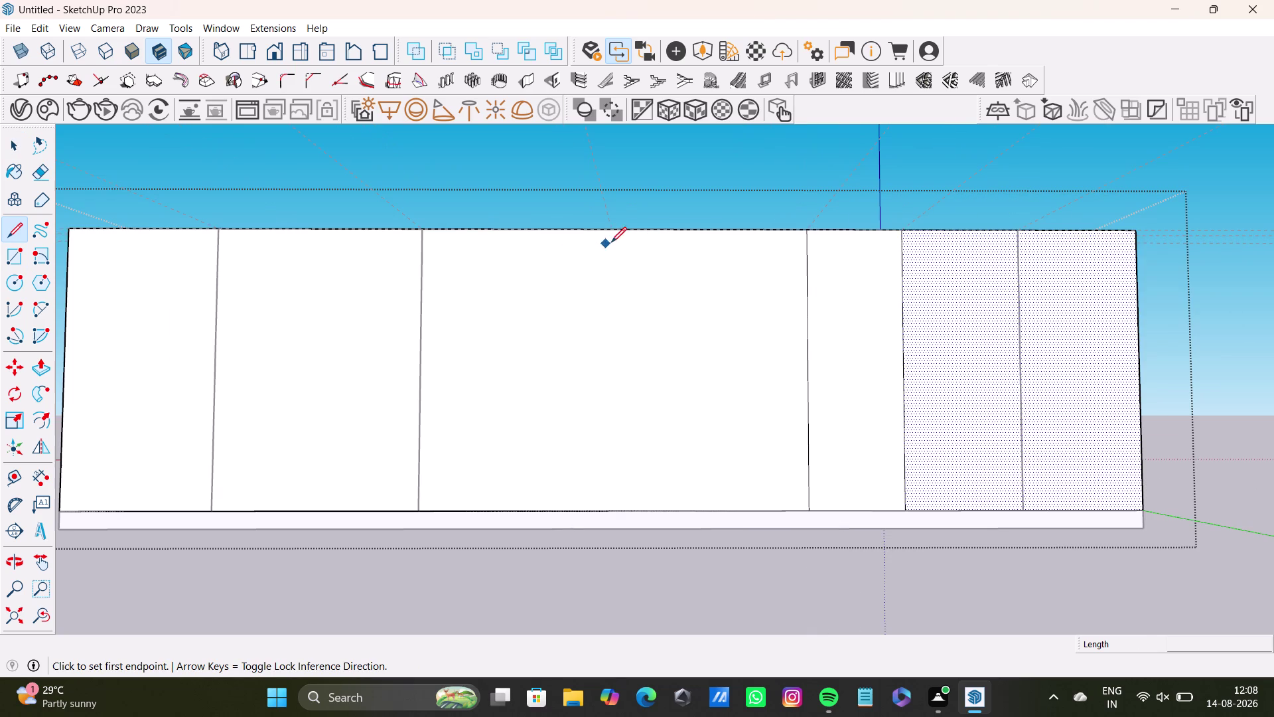
click(609, 231)
click(612, 515)
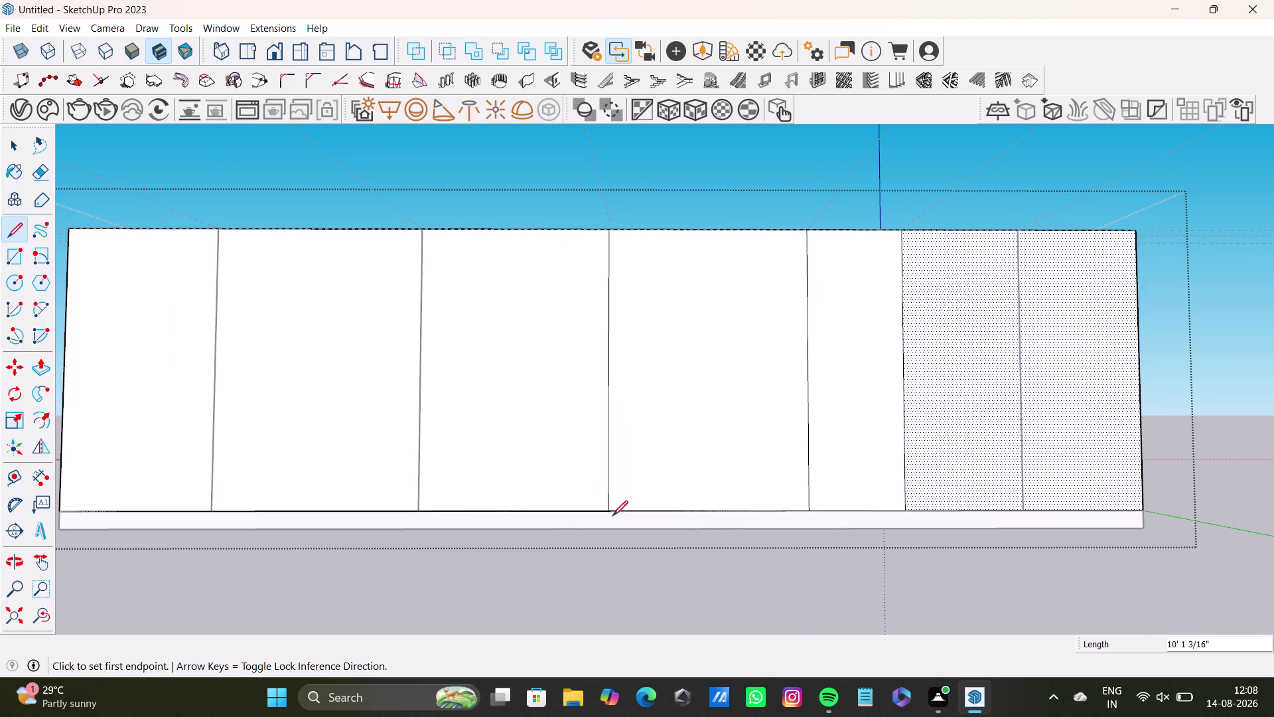
key(space)
middle_drag(680, 359, 677, 579)
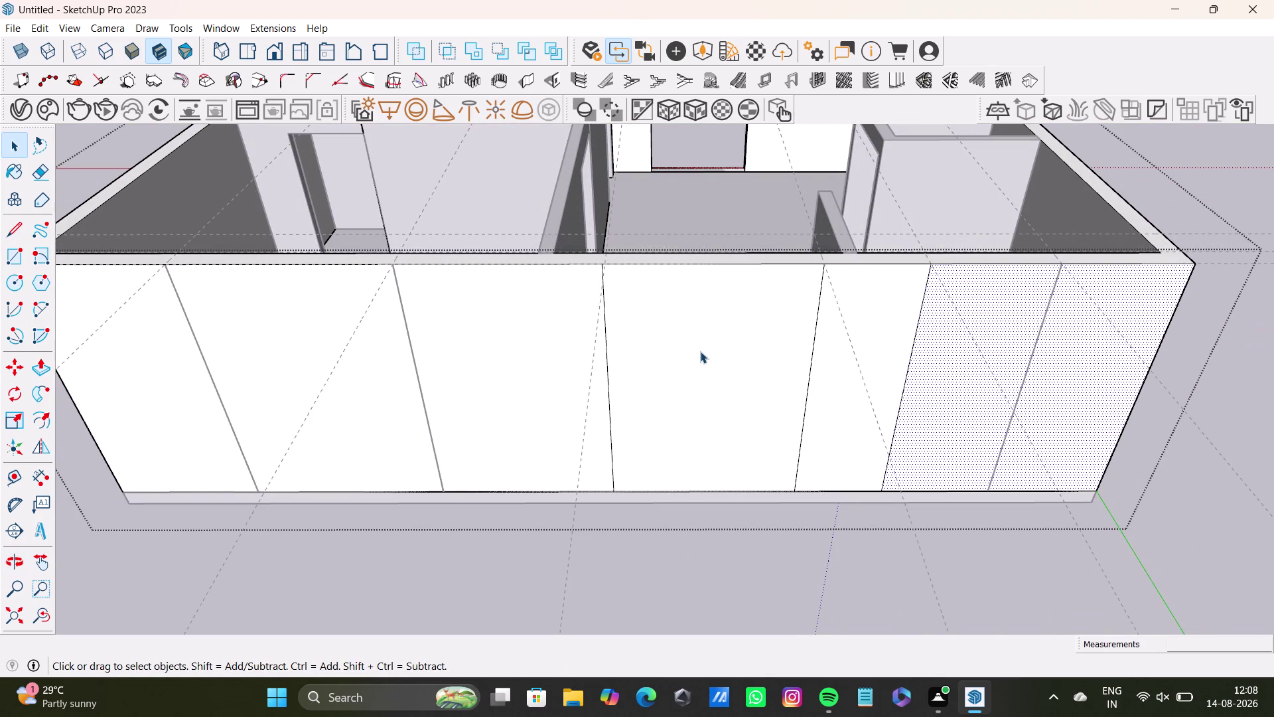
Delete the misplaced dividing lines from the long wall.
scroll(down, 3)
key(space)
click(1073, 291)
scroll(up, 3)
scroll(up, 3)
middle_drag(642, 359, 585, 388)
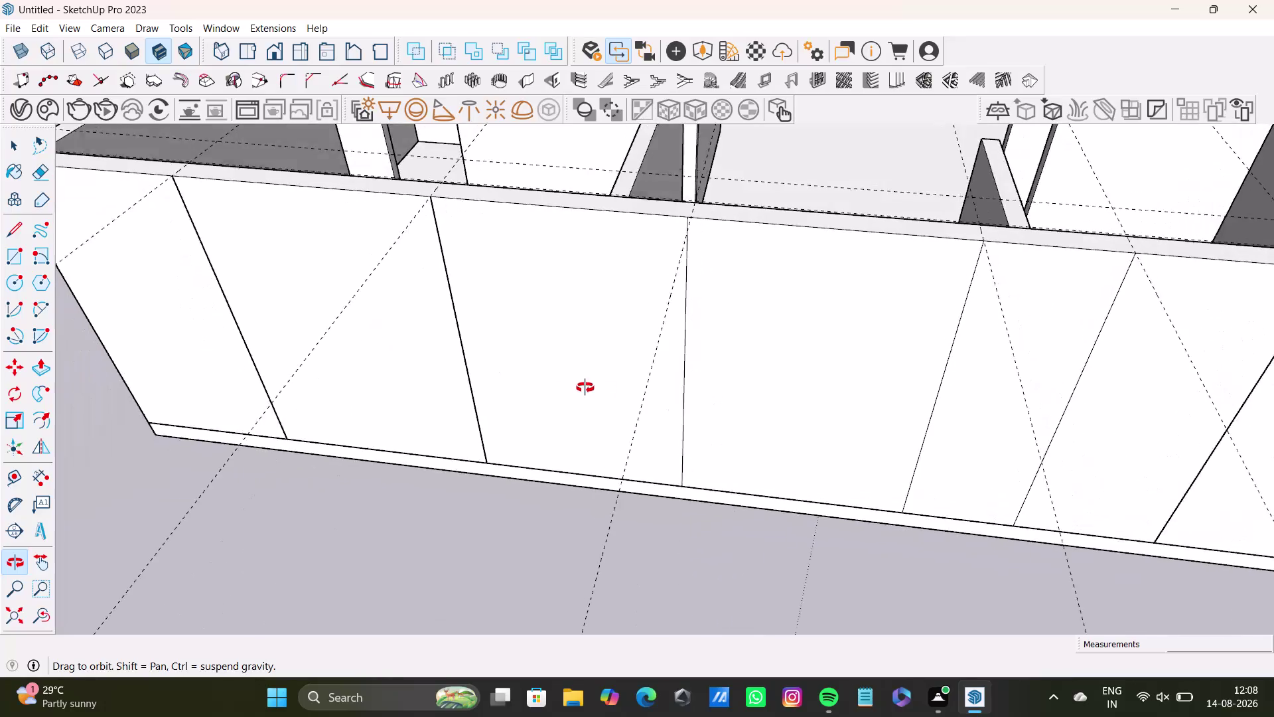
middle_drag(586, 388, 548, 379)
scroll(down, 3)
middle_drag(547, 222, 637, 185)
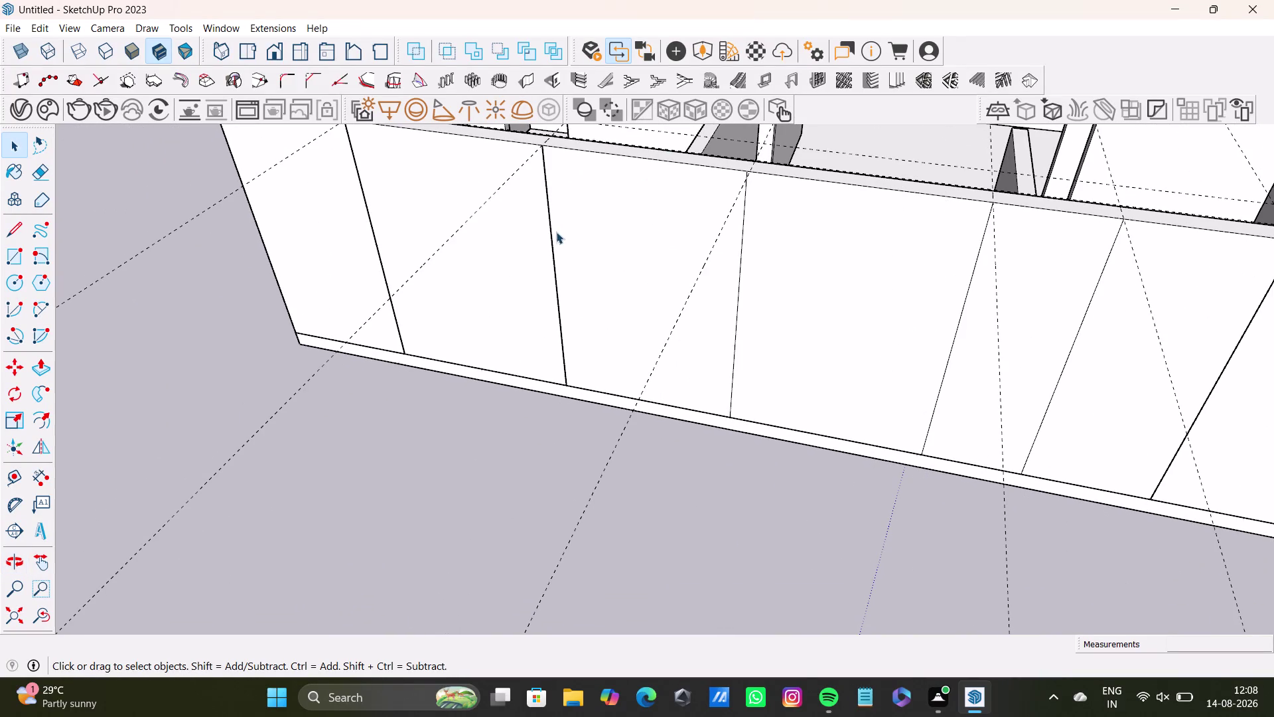
click(551, 236)
key(Delete)
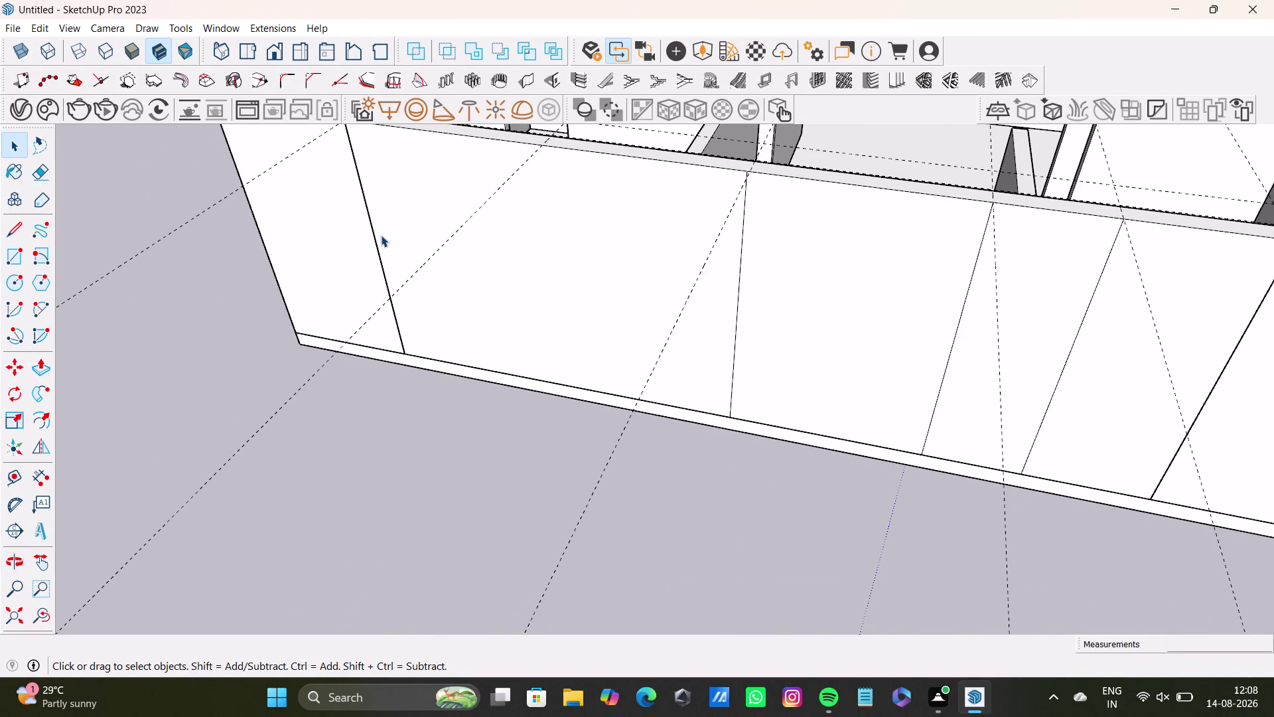
click(376, 245)
key(Delete)
scroll(down, 3)
middle_drag(610, 275, 666, 244)
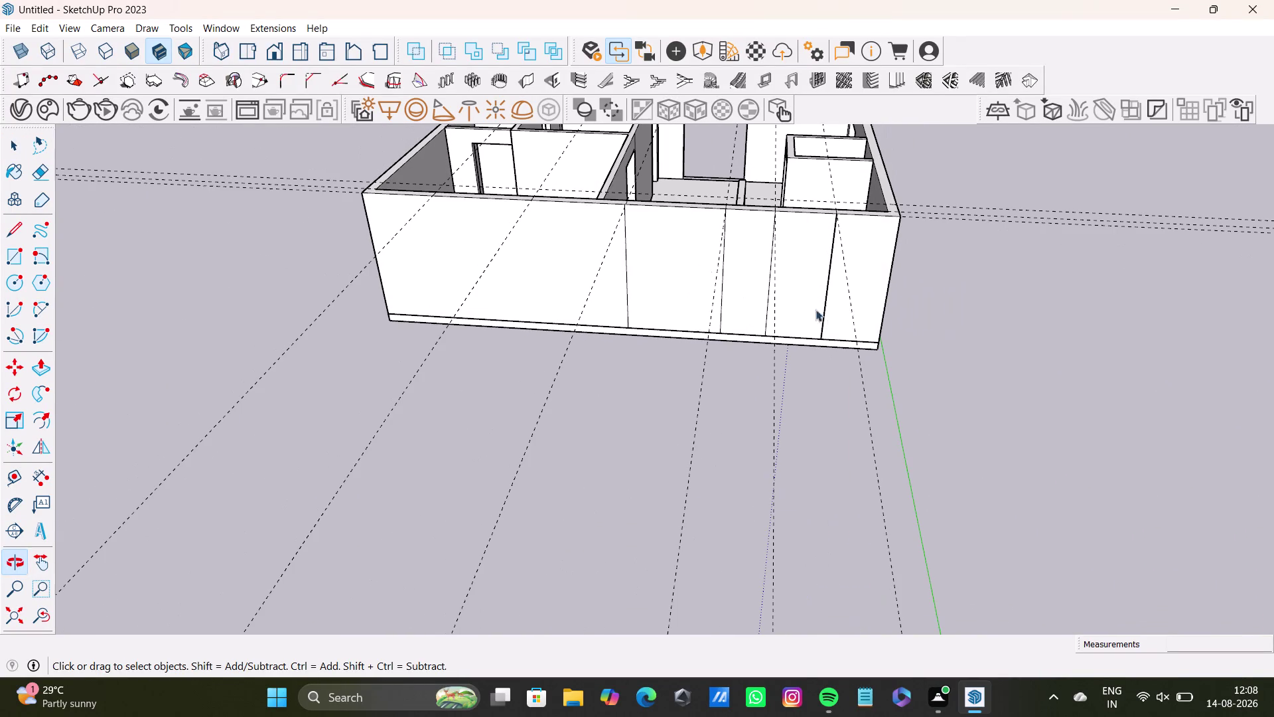
click(824, 321)
key(Delete)
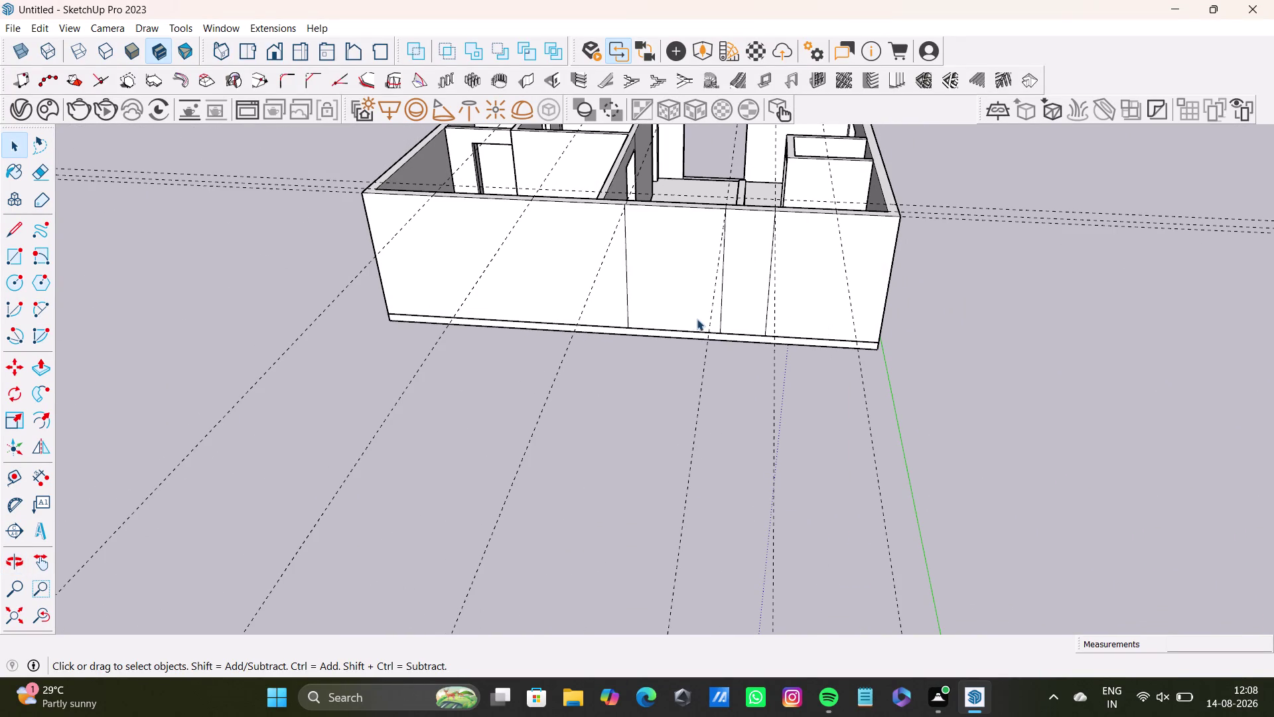
Orbit to the end wall, select its faces, and check partition positions behind it.
middle_drag(634, 246, 734, 304)
middle_drag(681, 324, 769, 204)
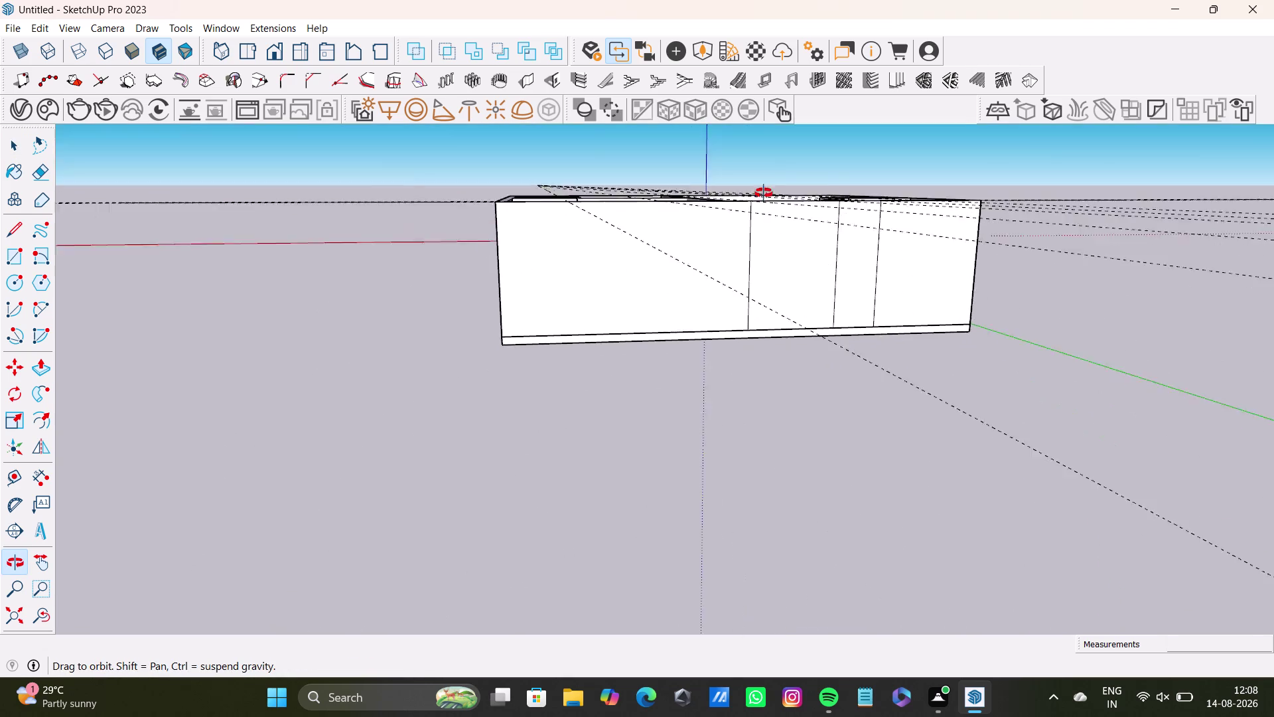
middle_drag(768, 204, 734, 162)
drag(12, 232, 22, 230)
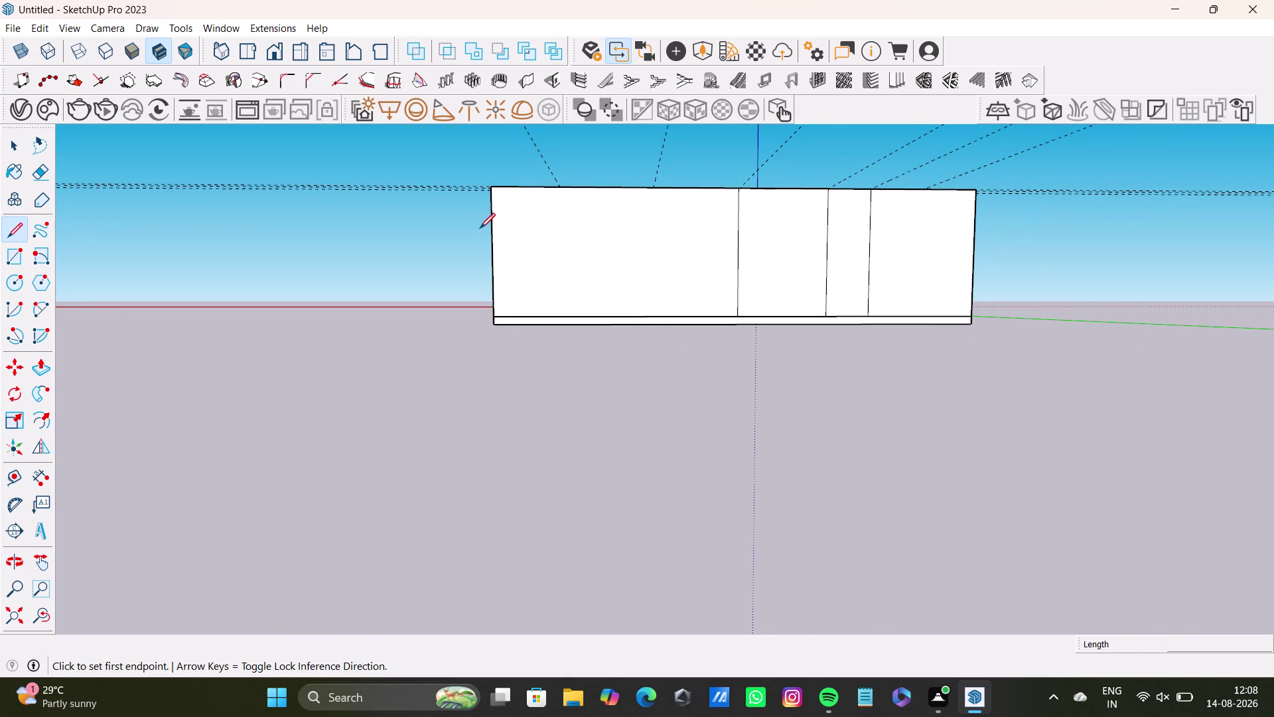
scroll(up, 3)
scroll(down, 3)
key(space)
click(427, 256)
triple_click(640, 269)
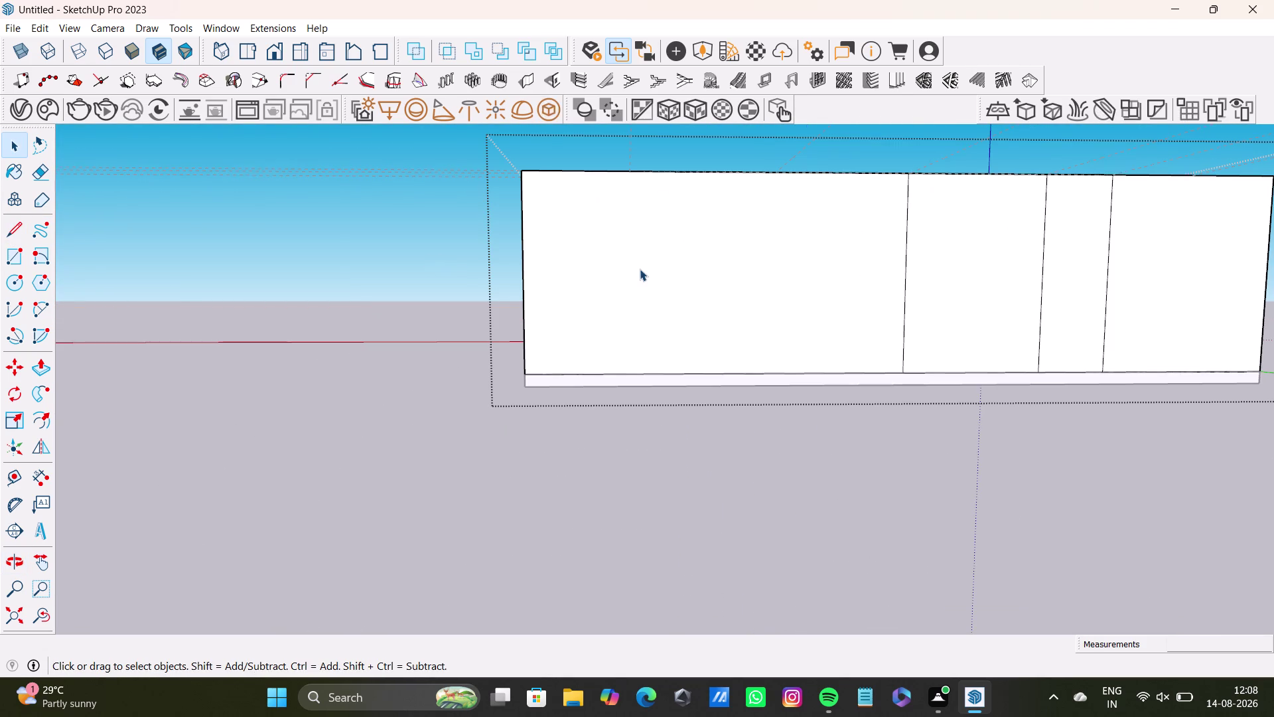
click(644, 263)
click(587, 241)
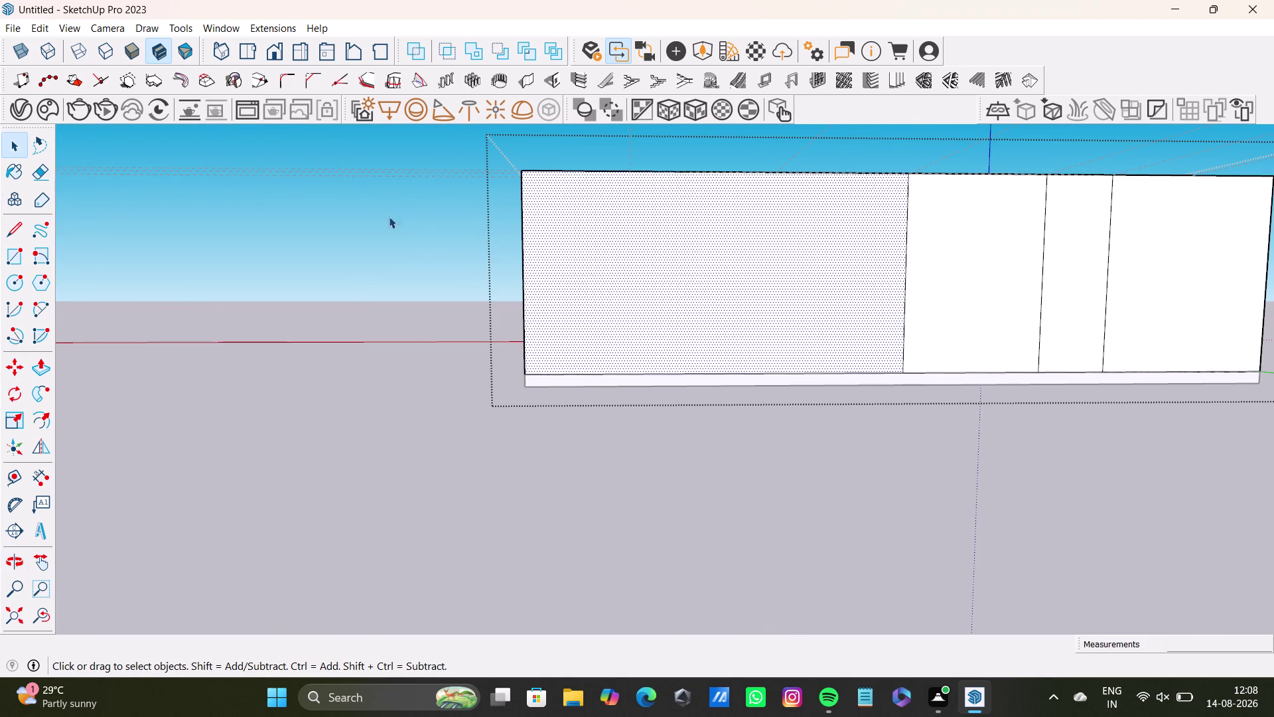
click(366, 207)
triple_click(647, 222)
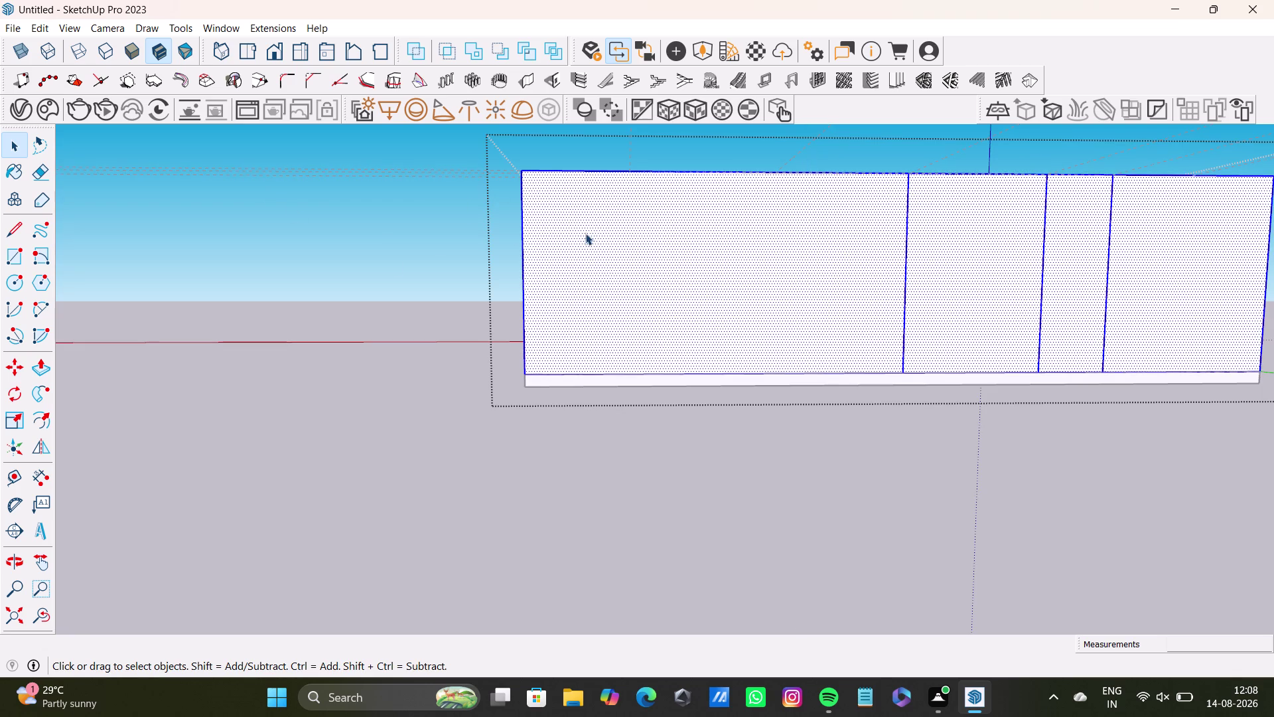
click(346, 257)
triple_click(632, 256)
click(751, 148)
middle_drag(728, 325, 717, 414)
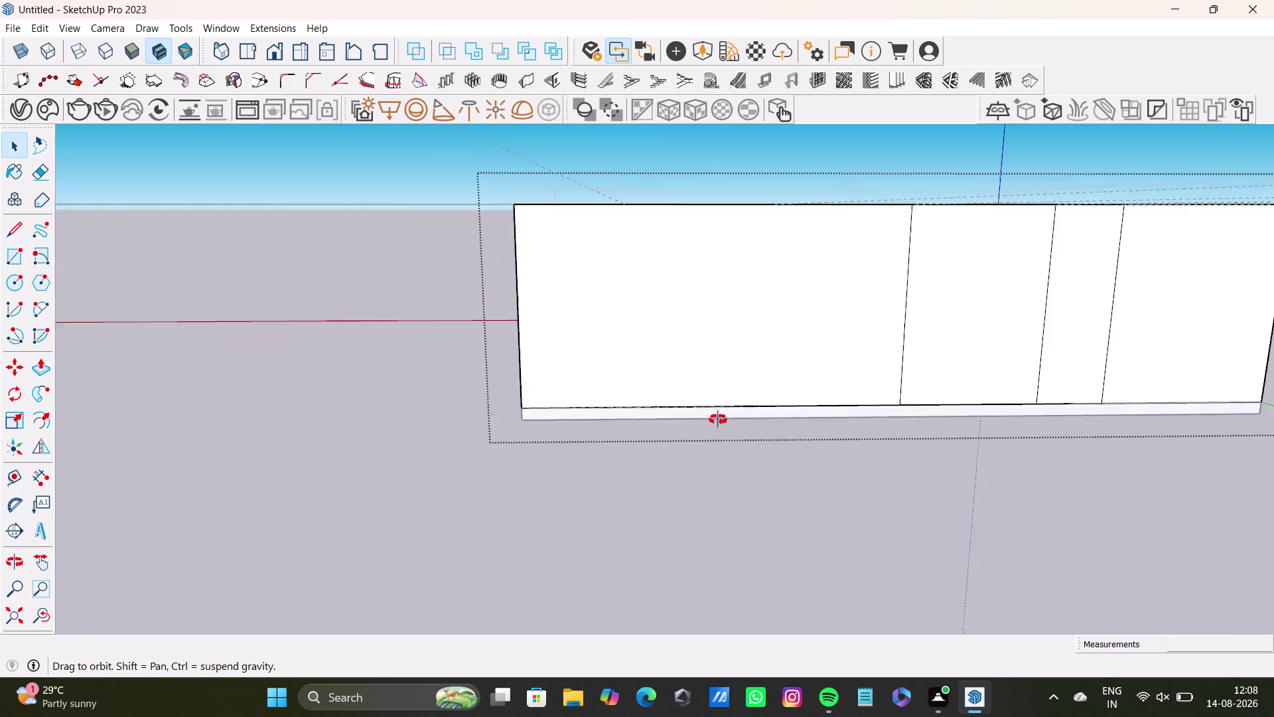
middle_drag(718, 414, 721, 308)
middle_drag(726, 308, 686, 364)
middle_drag(710, 366, 666, 447)
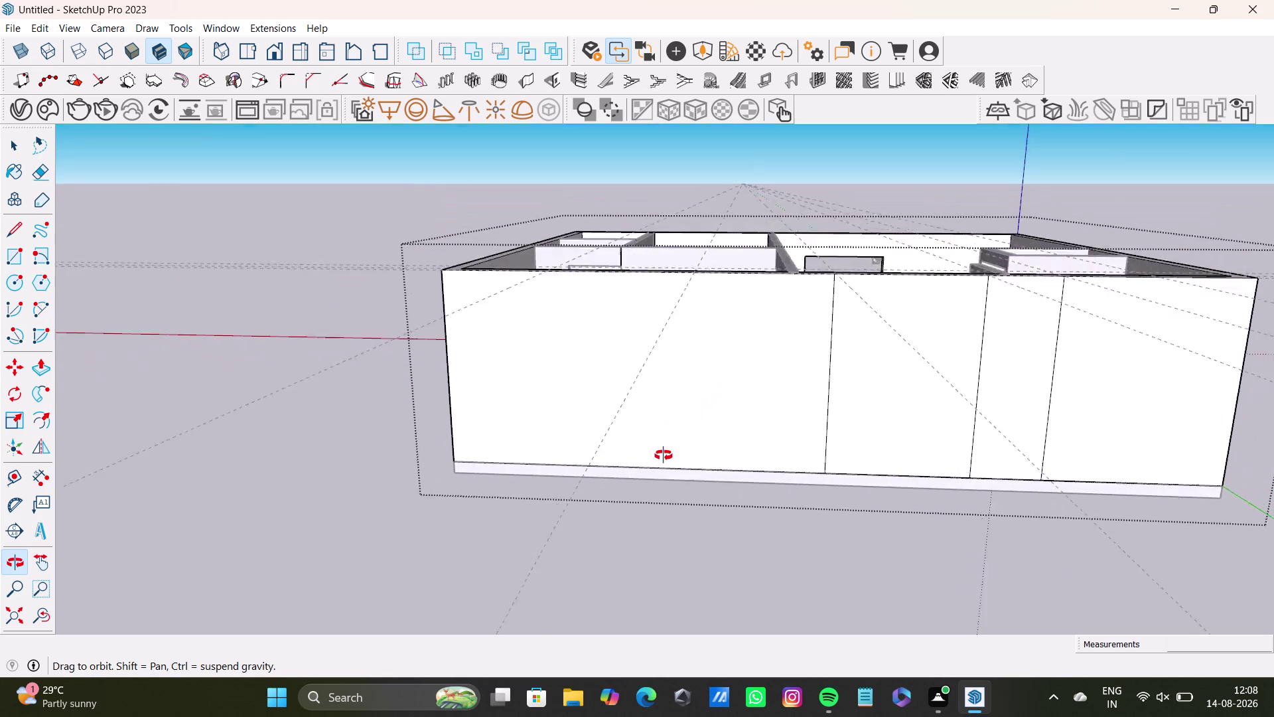
middle_drag(666, 447, 688, 408)
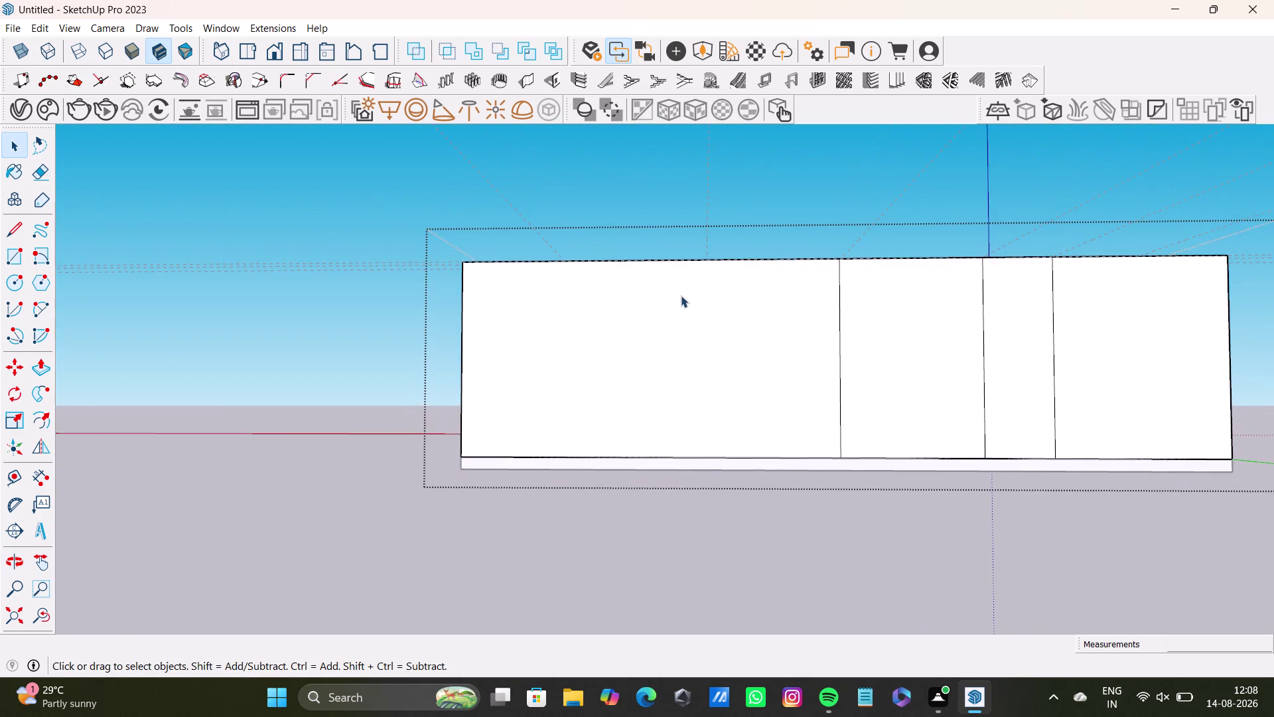
scroll(up, 3)
middle_drag(681, 296, 692, 269)
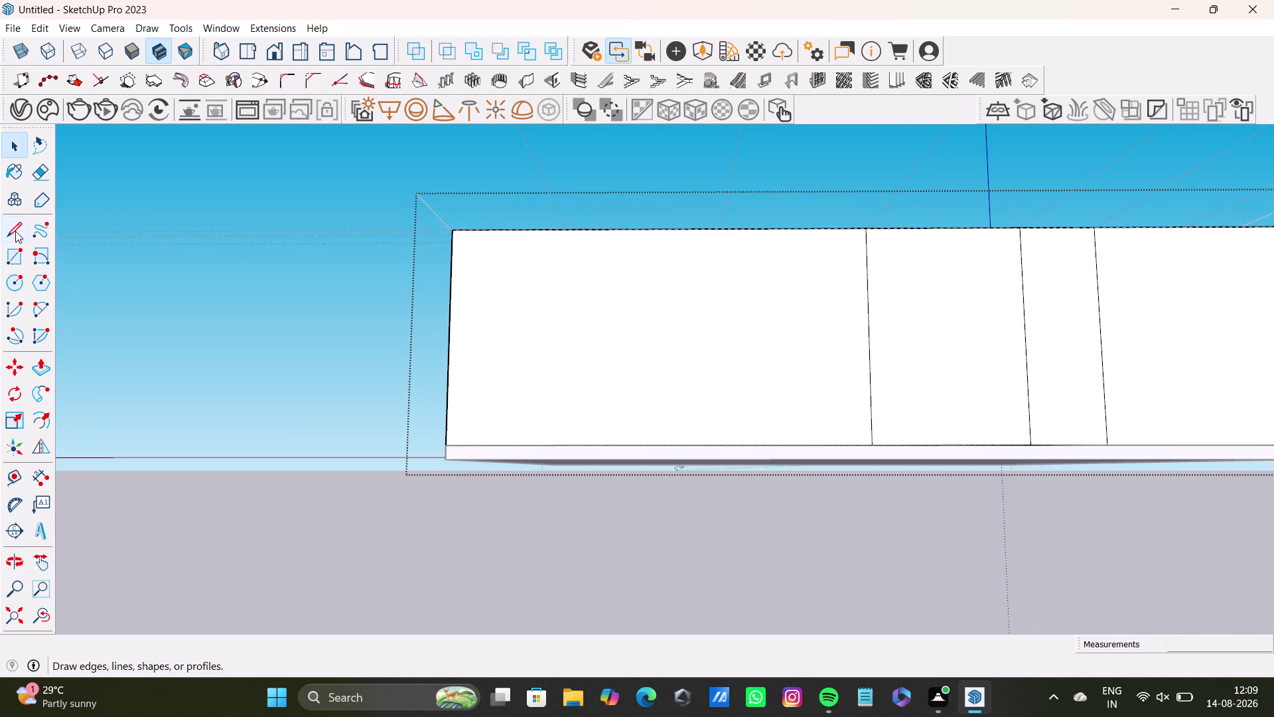
Draw two top-to-bottom vertical edges dividing the left part of the wall.
click(19, 231)
scroll(up, 3)
click(550, 224)
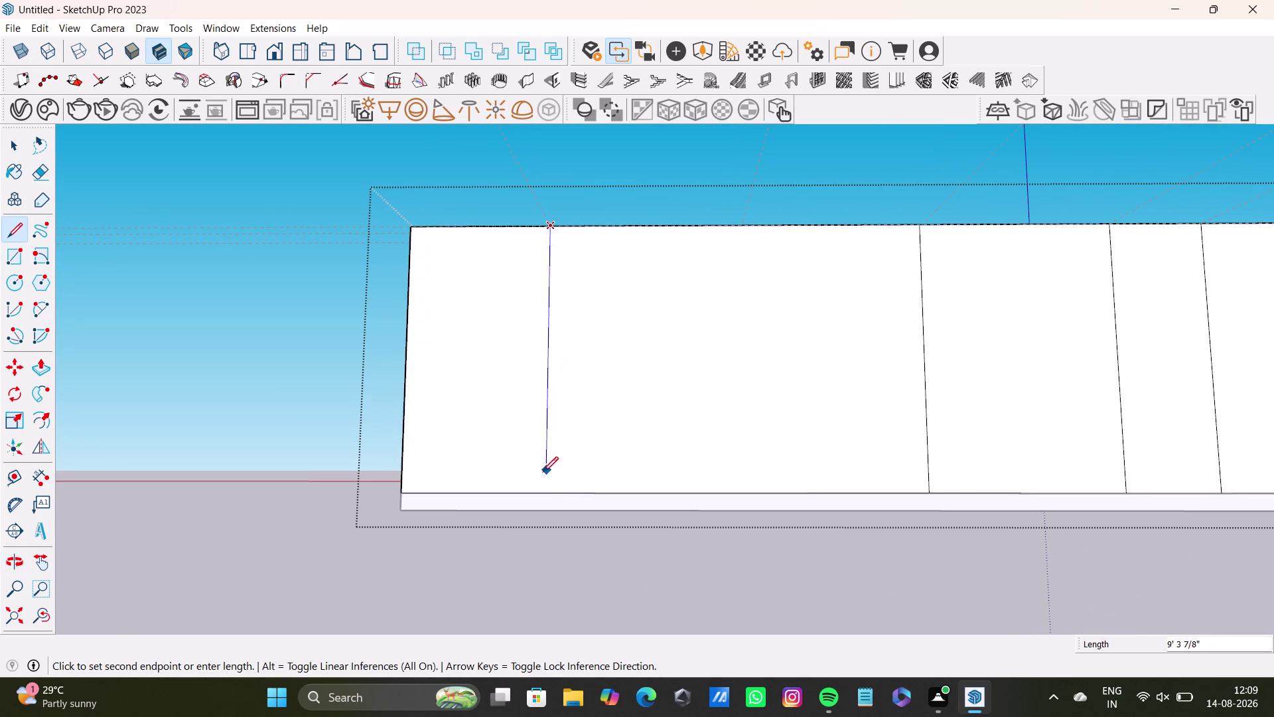
click(545, 493)
key(space)
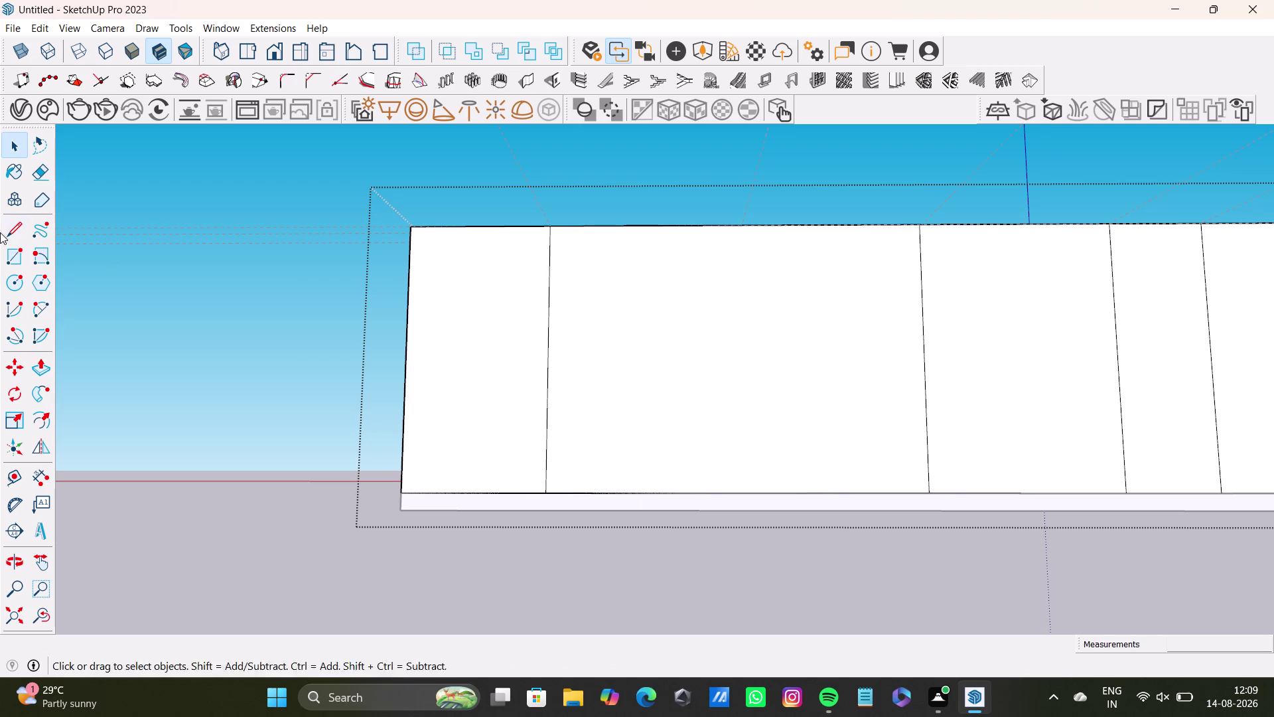
click(2, 232)
click(745, 224)
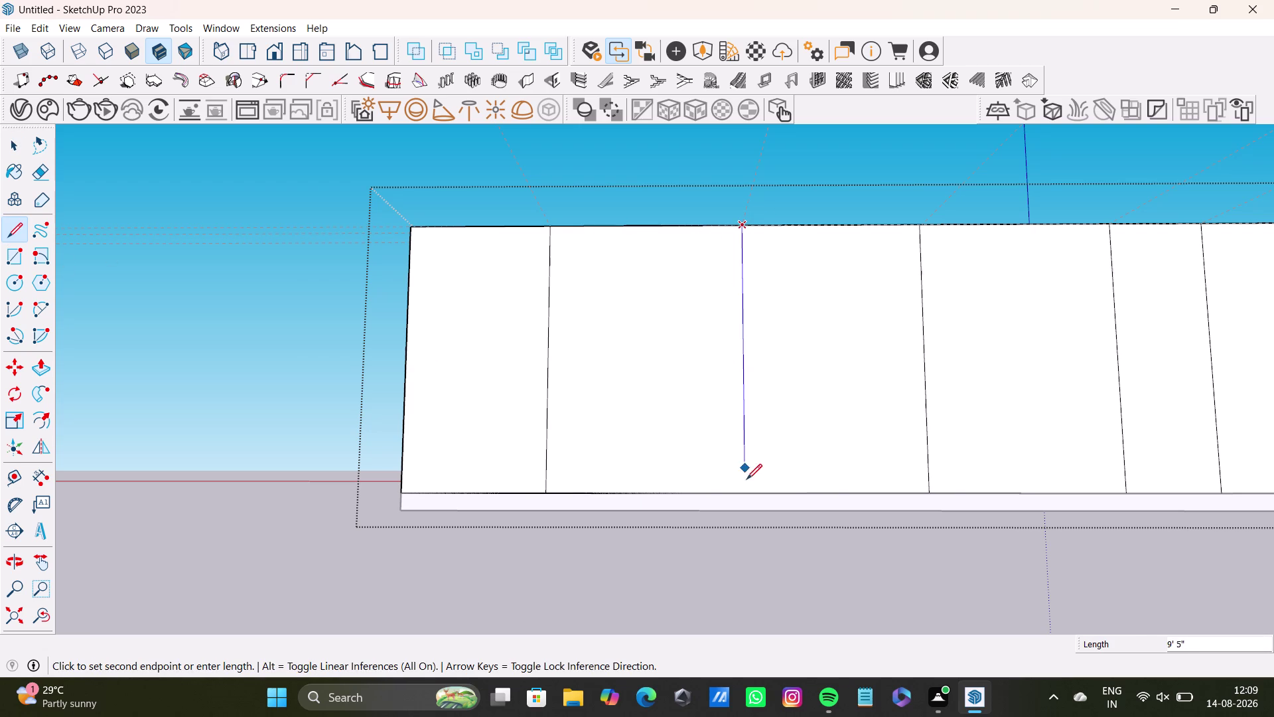
click(745, 489)
key(space)
Orbit around the house to view the walls and interior partitions.
scroll(down, 3)
middle_drag(744, 367, 747, 428)
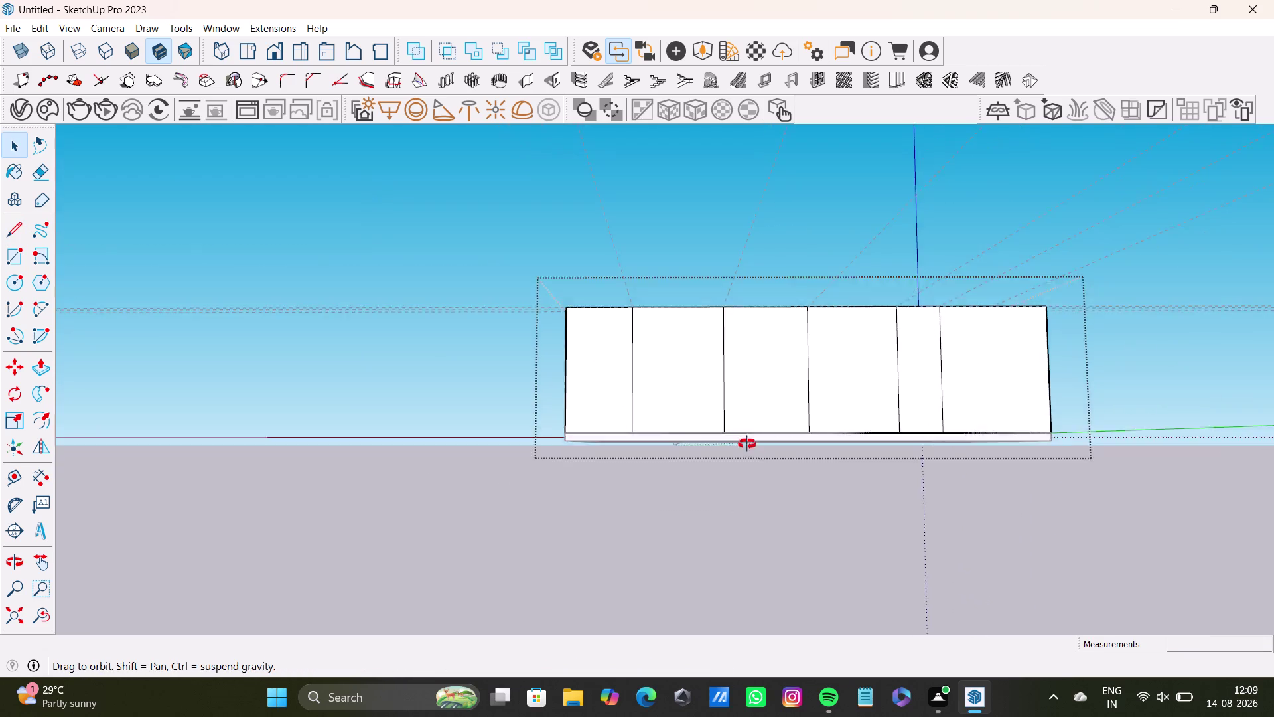
middle_drag(748, 428, 589, 494)
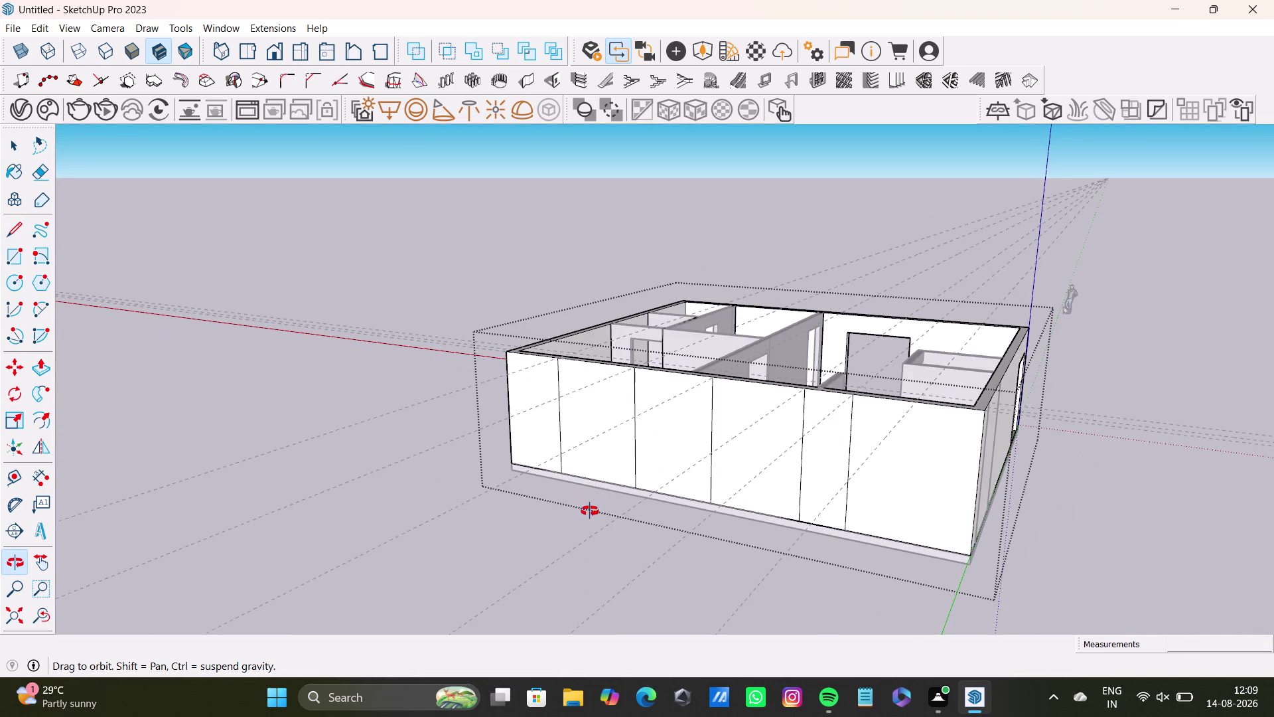
middle_drag(589, 494, 601, 544)
middle_drag(775, 487, 825, 567)
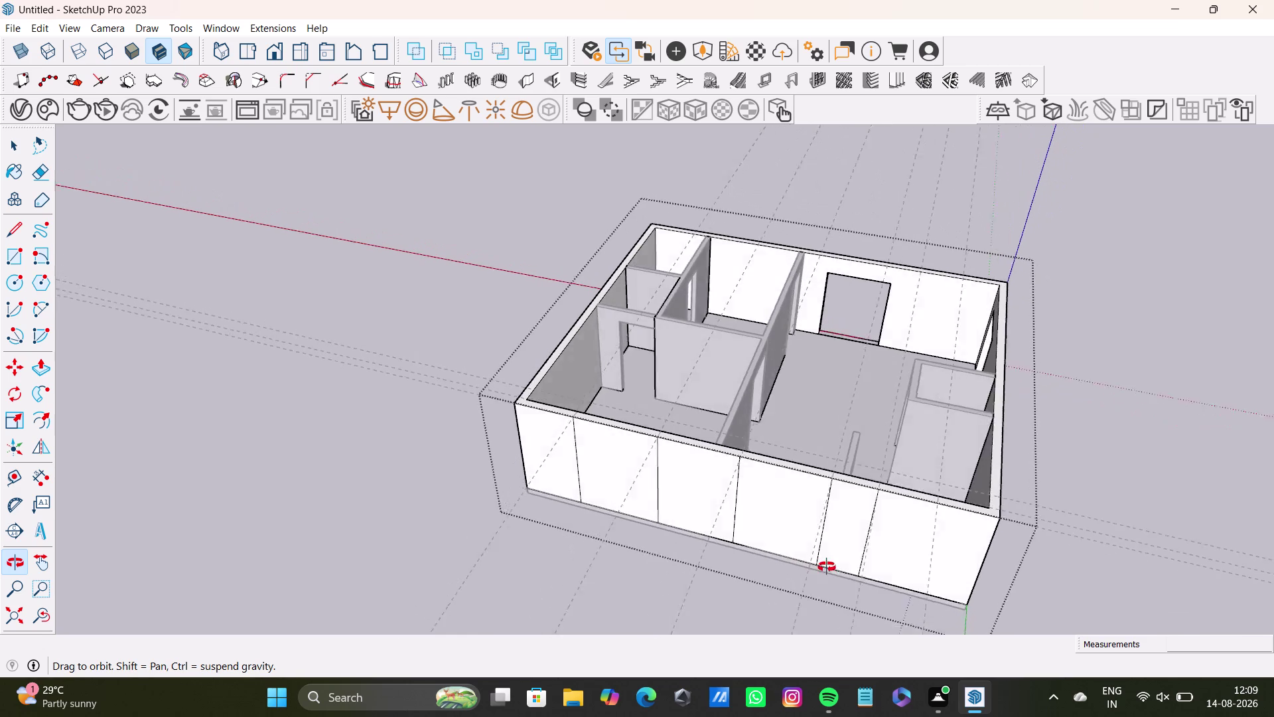
middle_drag(825, 566, 683, 396)
middle_drag(756, 424, 802, 270)
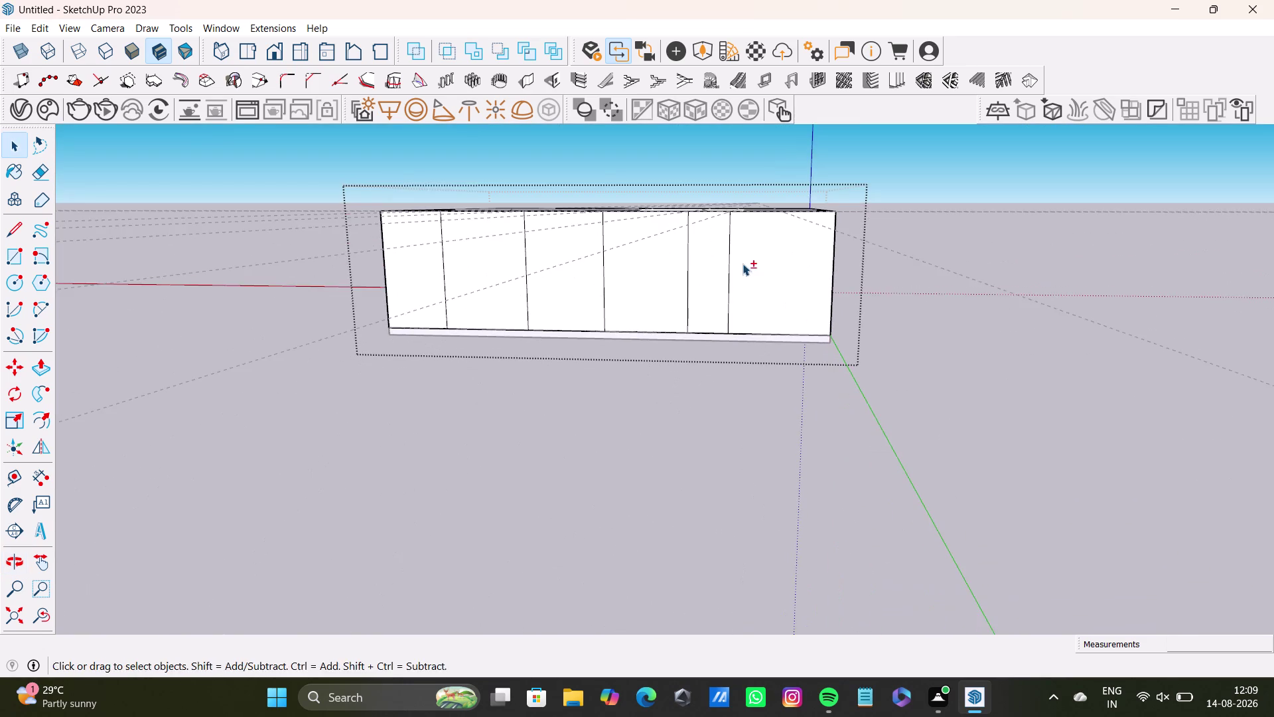
middle_drag(742, 263, 742, 236)
middle_drag(742, 237, 741, 316)
scroll(up, 3)
middle_drag(749, 242, 749, 282)
middle_drag(749, 278, 755, 245)
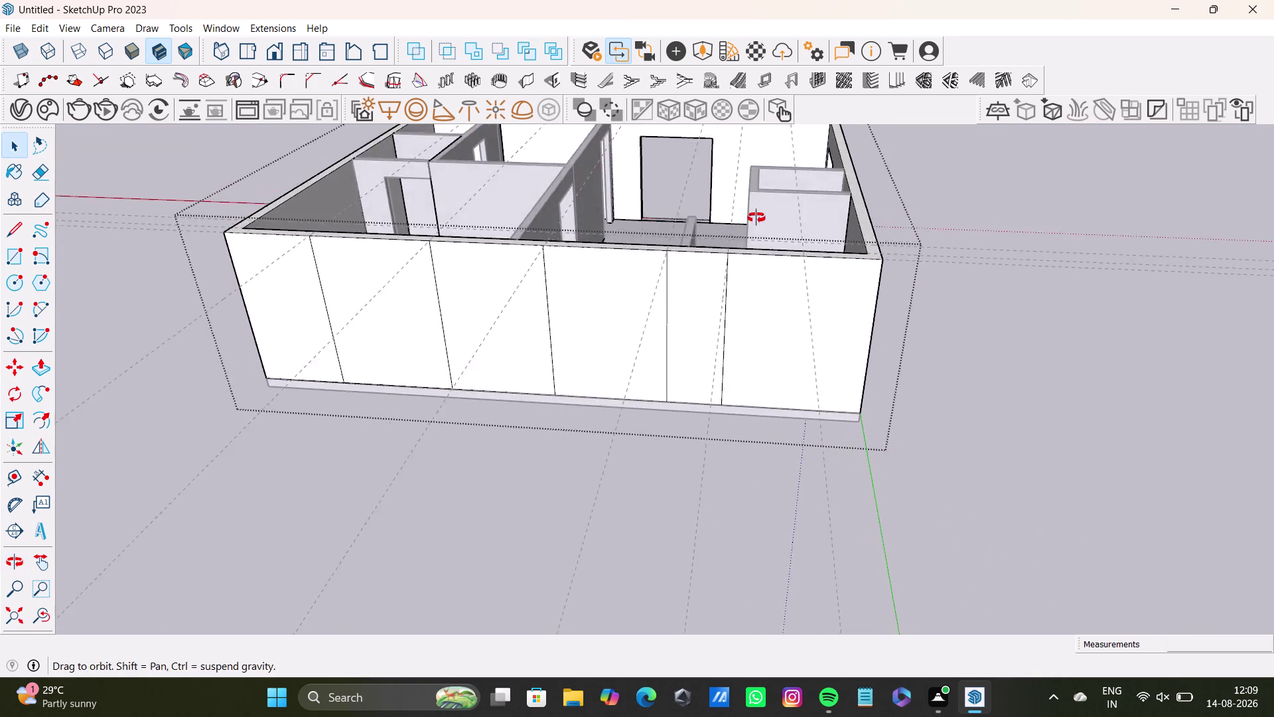
middle_drag(754, 245, 756, 191)
middle_drag(752, 190, 748, 335)
middle_drag(735, 359, 750, 221)
scroll(up, 3)
middle_drag(749, 221, 749, 295)
Draw the remaining vertical edge on the long wall face.
click(19, 226)
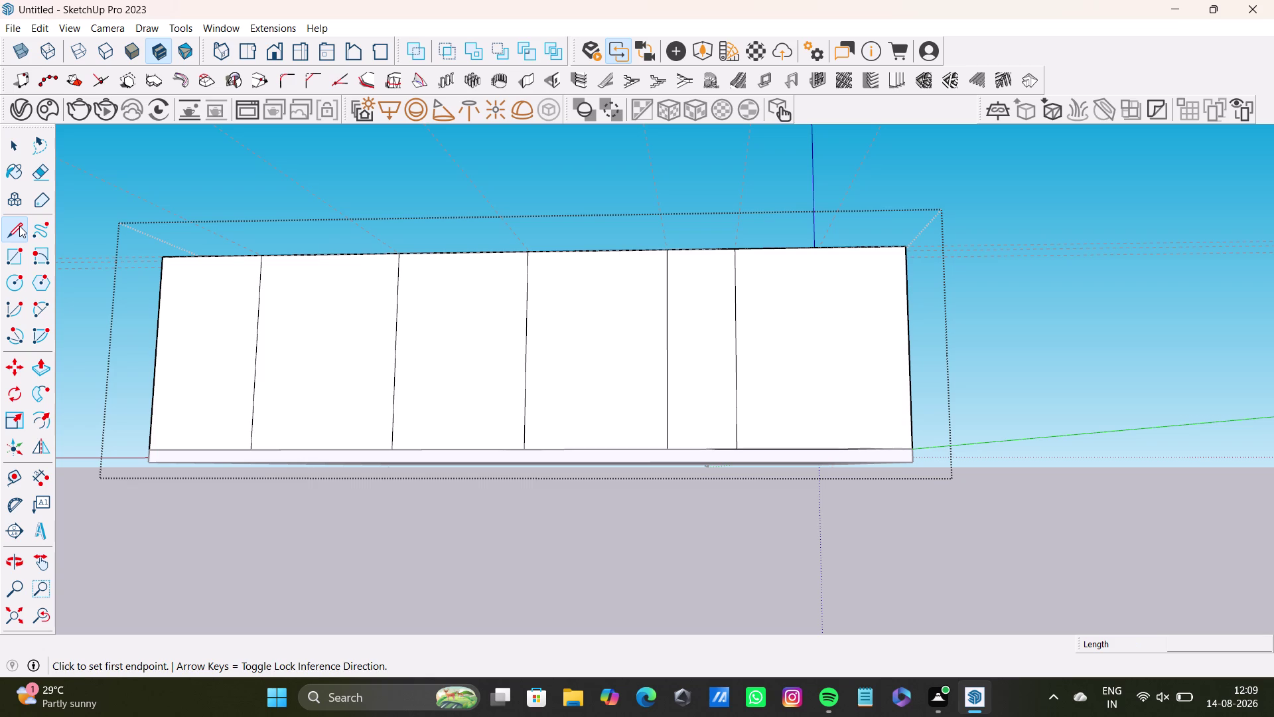
middle_drag(827, 277, 824, 288)
click(821, 258)
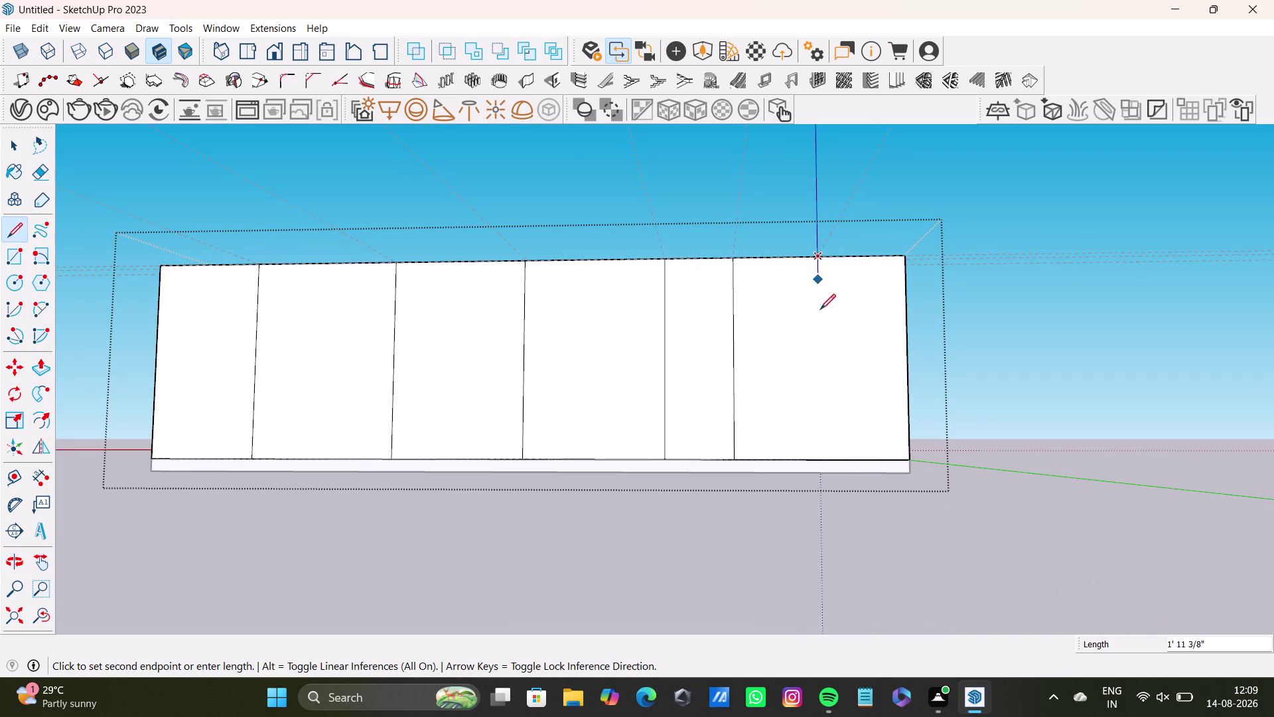
click(829, 462)
key(space)
Orbit out to view the whole house.
middle_drag(687, 380, 697, 555)
scroll(down, 3)
middle_drag(578, 454, 903, 460)
middle_drag(667, 470, 722, 472)
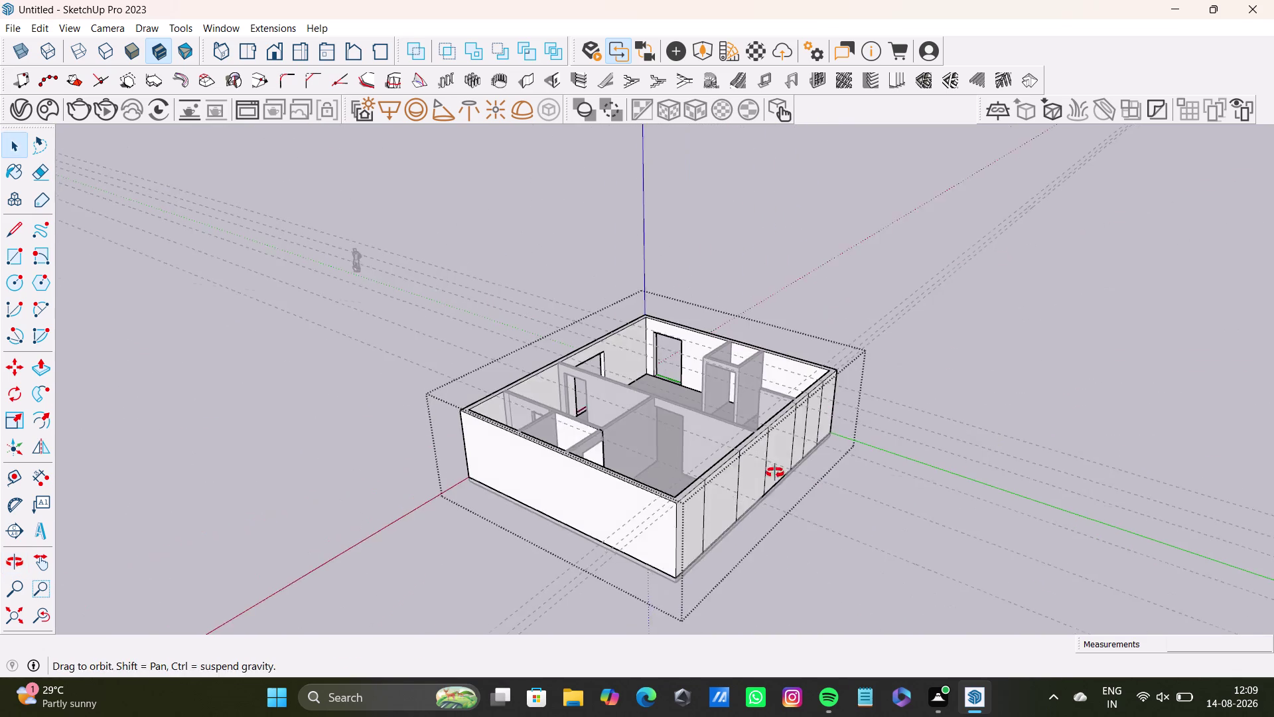
Place a Tape Measure guide across the front wall at a partition.
middle_drag(723, 472, 850, 465)
middle_drag(749, 457, 605, 458)
scroll(up, 3)
middle_drag(654, 466, 655, 463)
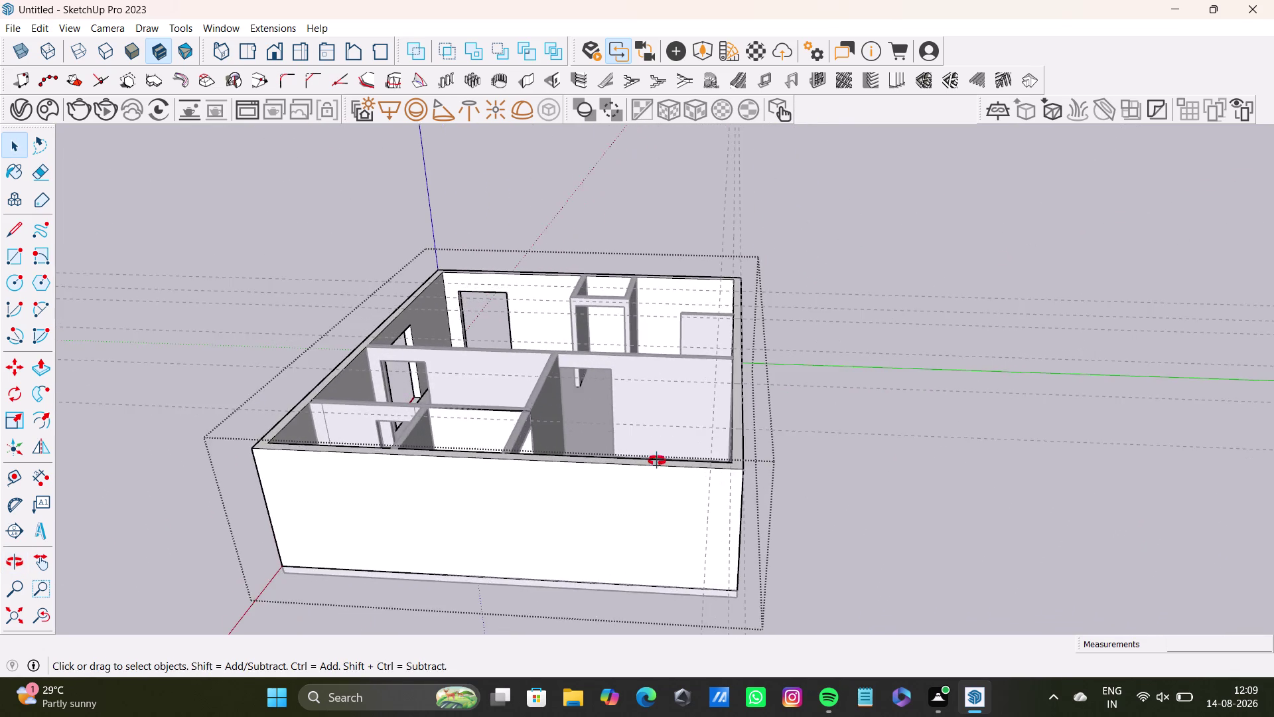
middle_drag(655, 463, 669, 518)
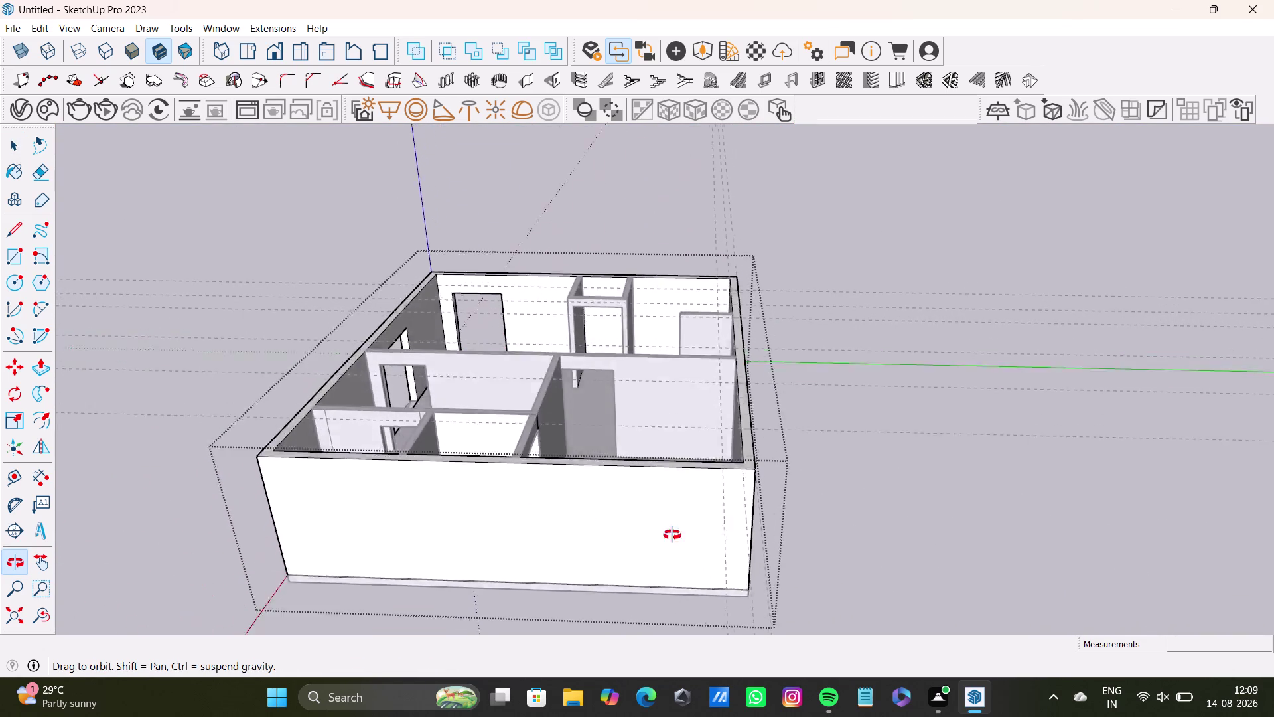
middle_drag(669, 518, 673, 541)
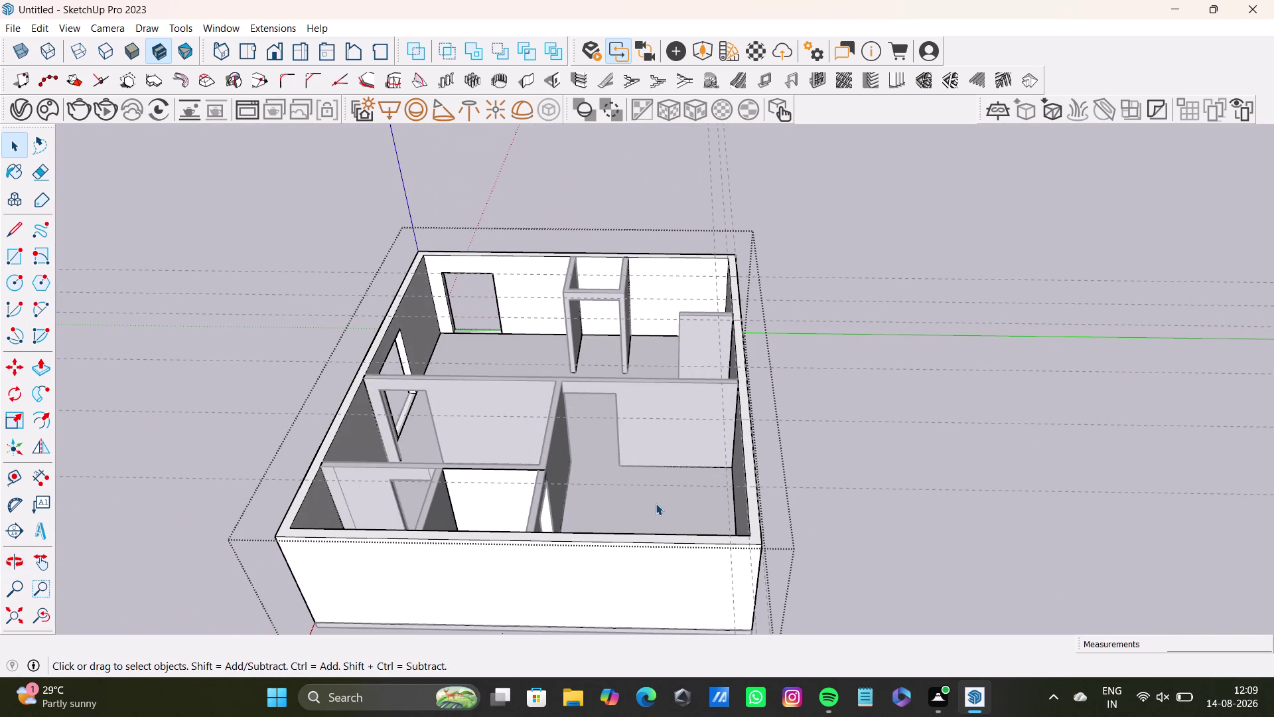
click(21, 479)
scroll(up, 3)
click(758, 532)
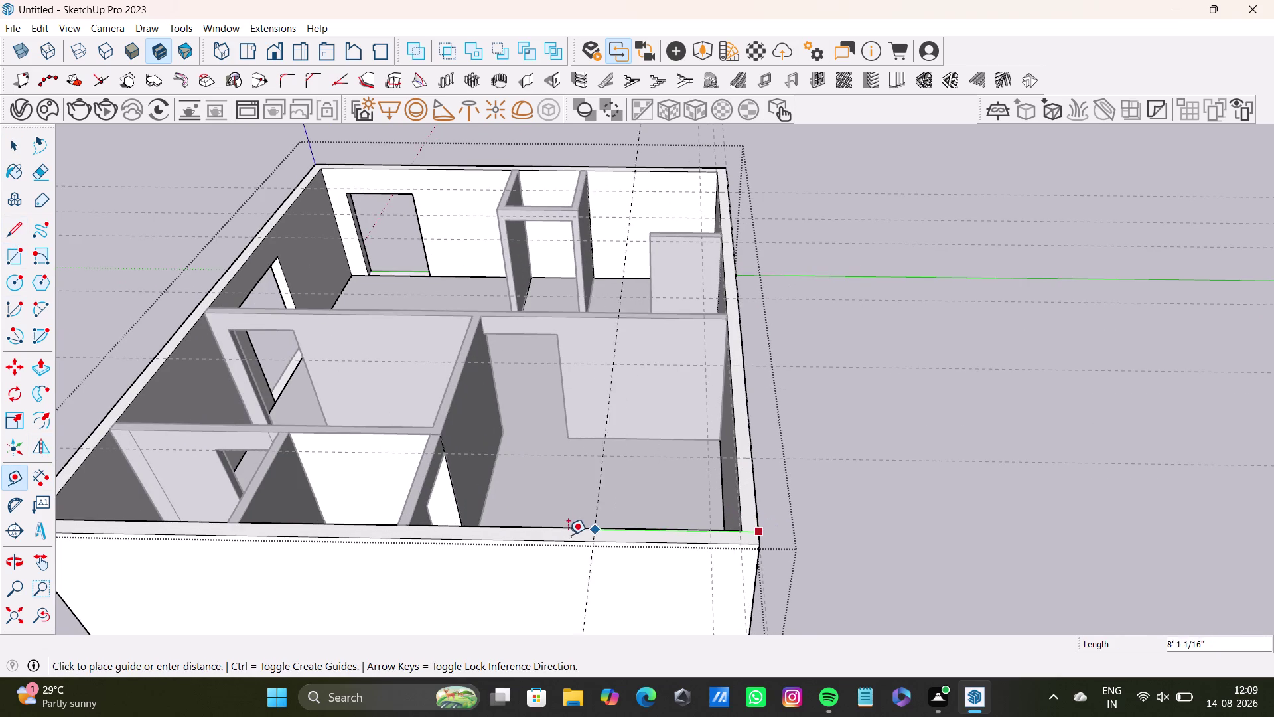
drag(543, 541, 554, 541)
Place a second guide aligned with another partition edge.
middle_drag(594, 562, 643, 513)
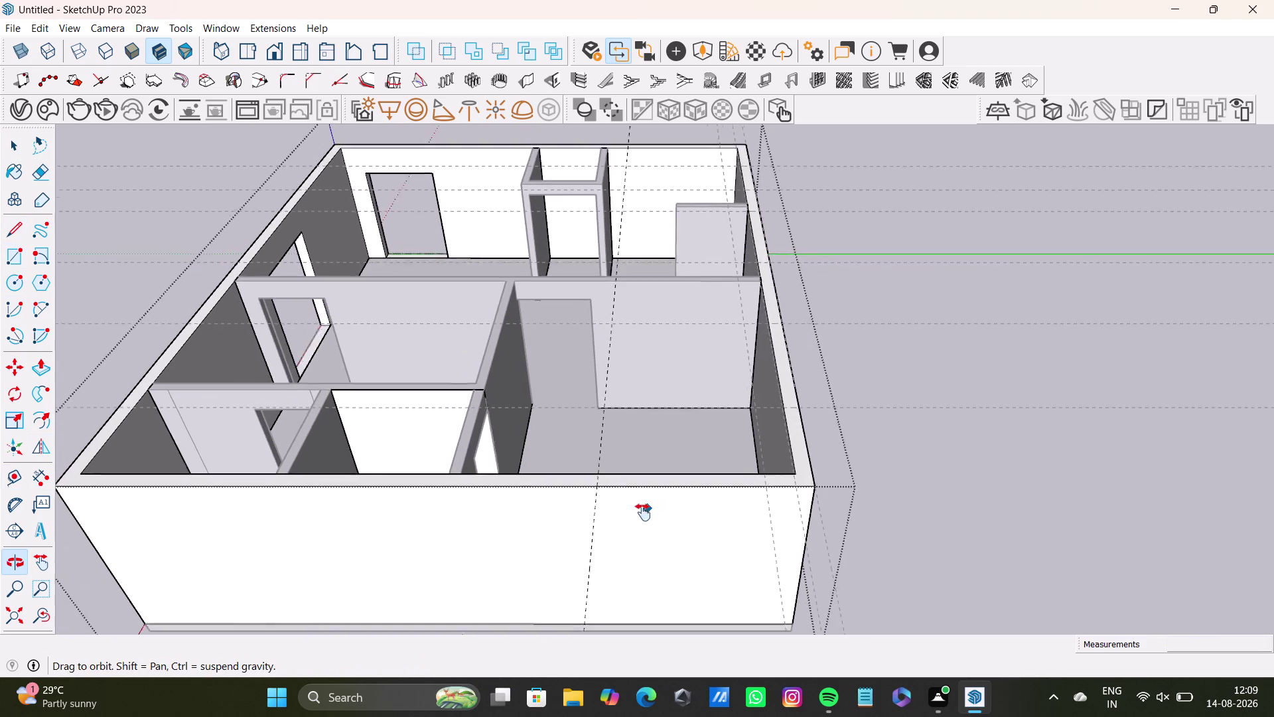
middle_drag(643, 512, 641, 489)
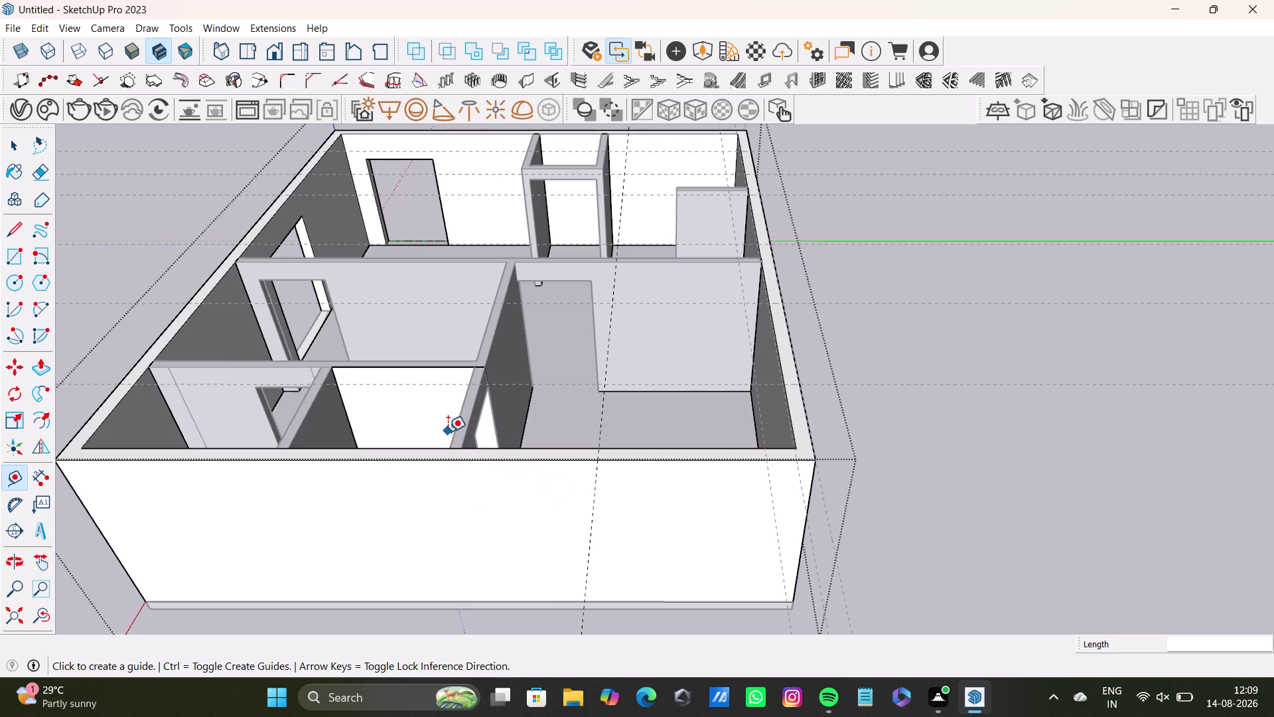
scroll(up, 3)
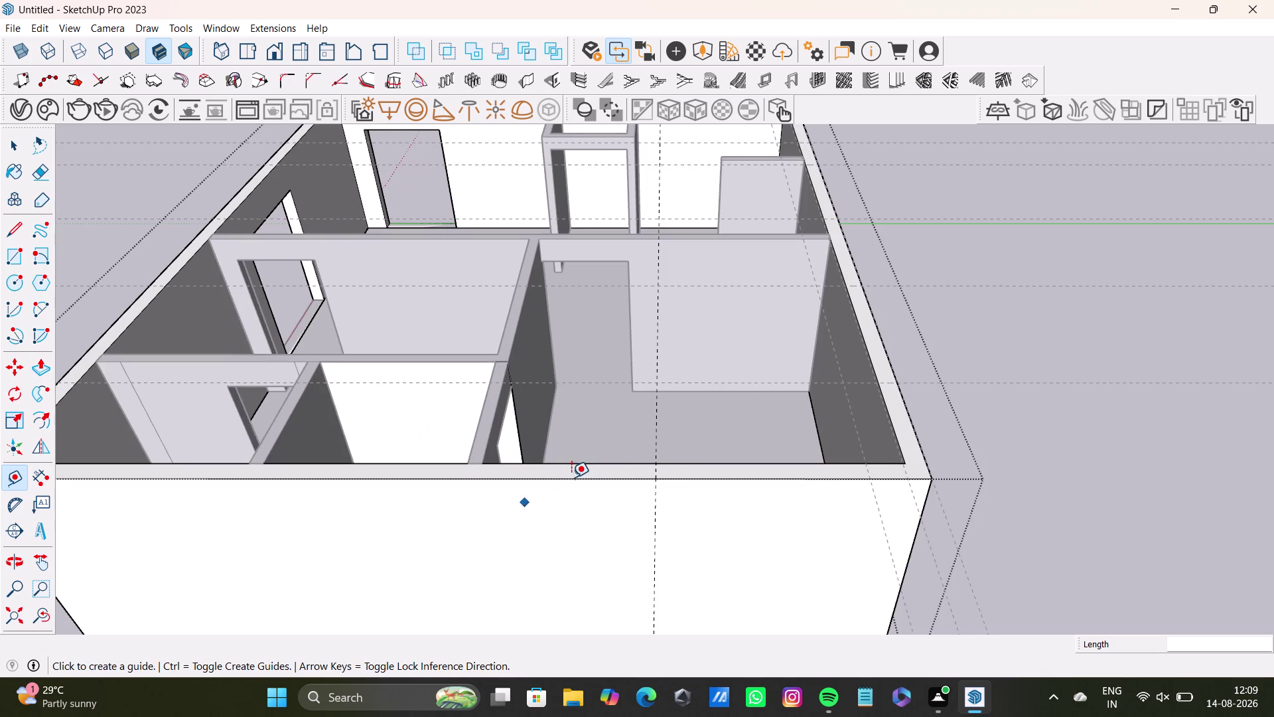
click(656, 471)
click(478, 466)
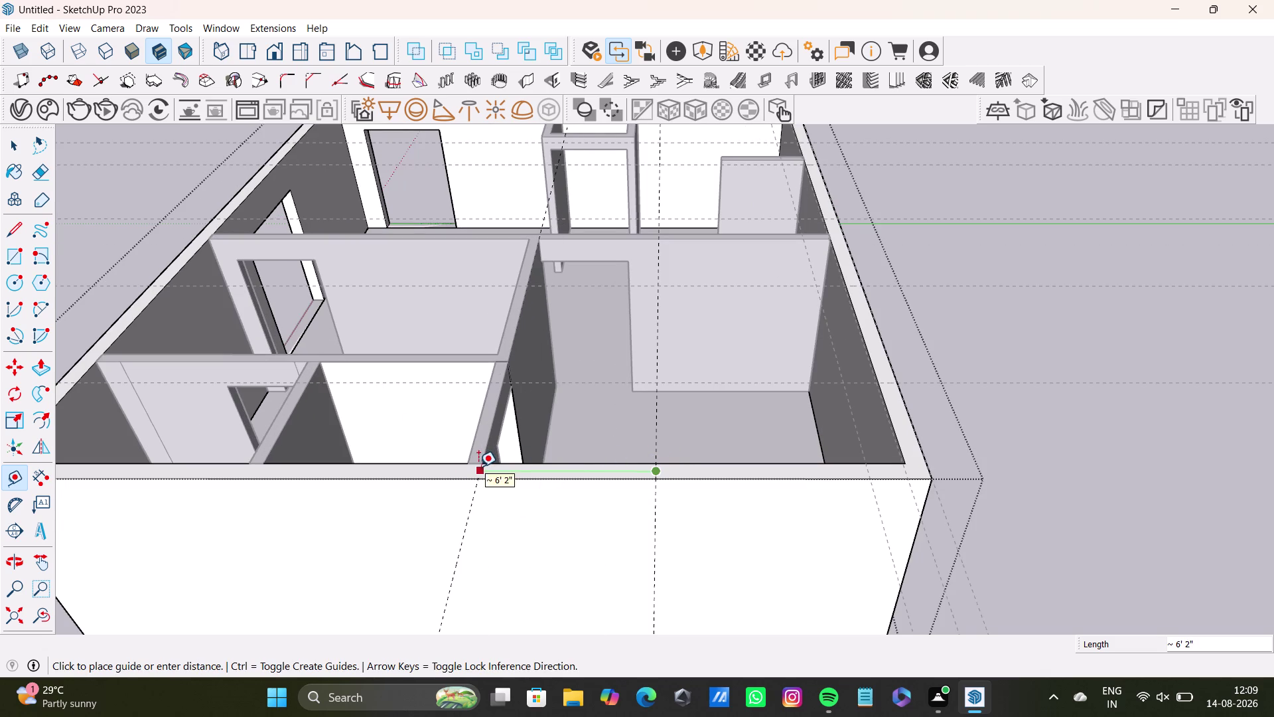
key(space)
Orbit to the front wall's outside face to check guide alignment with partitions.
middle_drag(579, 520, 582, 442)
middle_drag(588, 446, 550, 617)
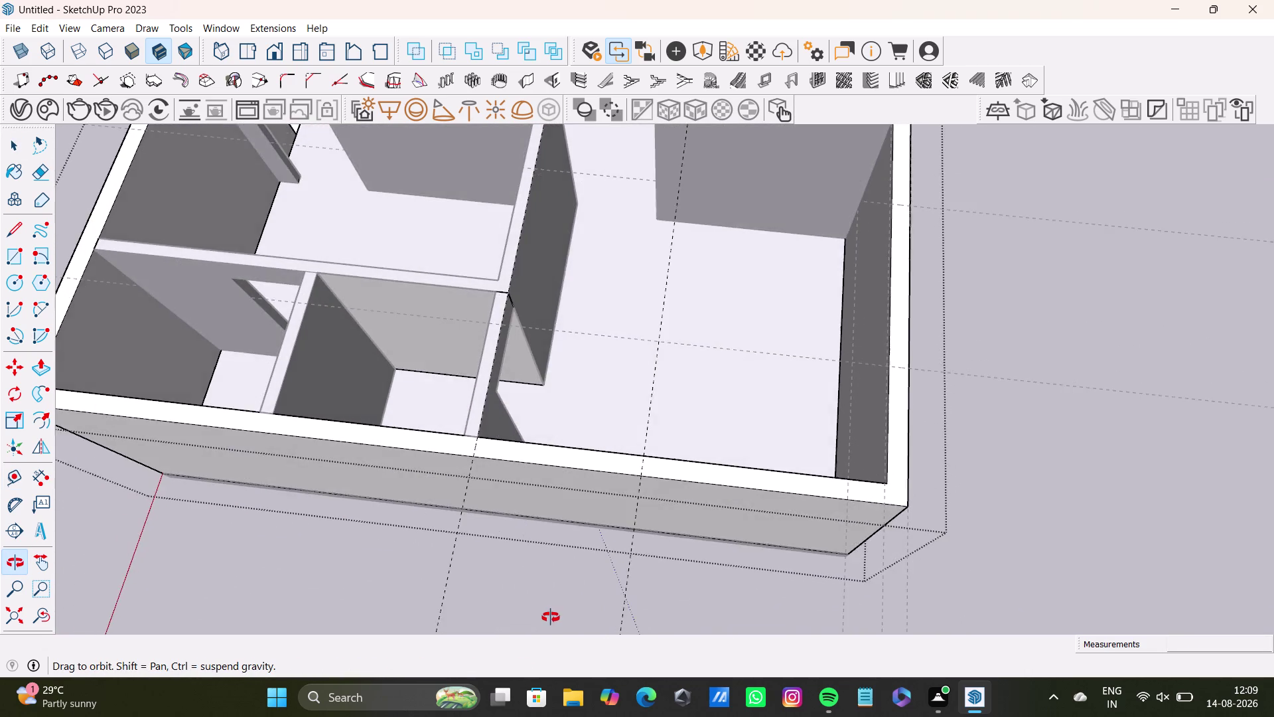
middle_drag(551, 617, 648, 437)
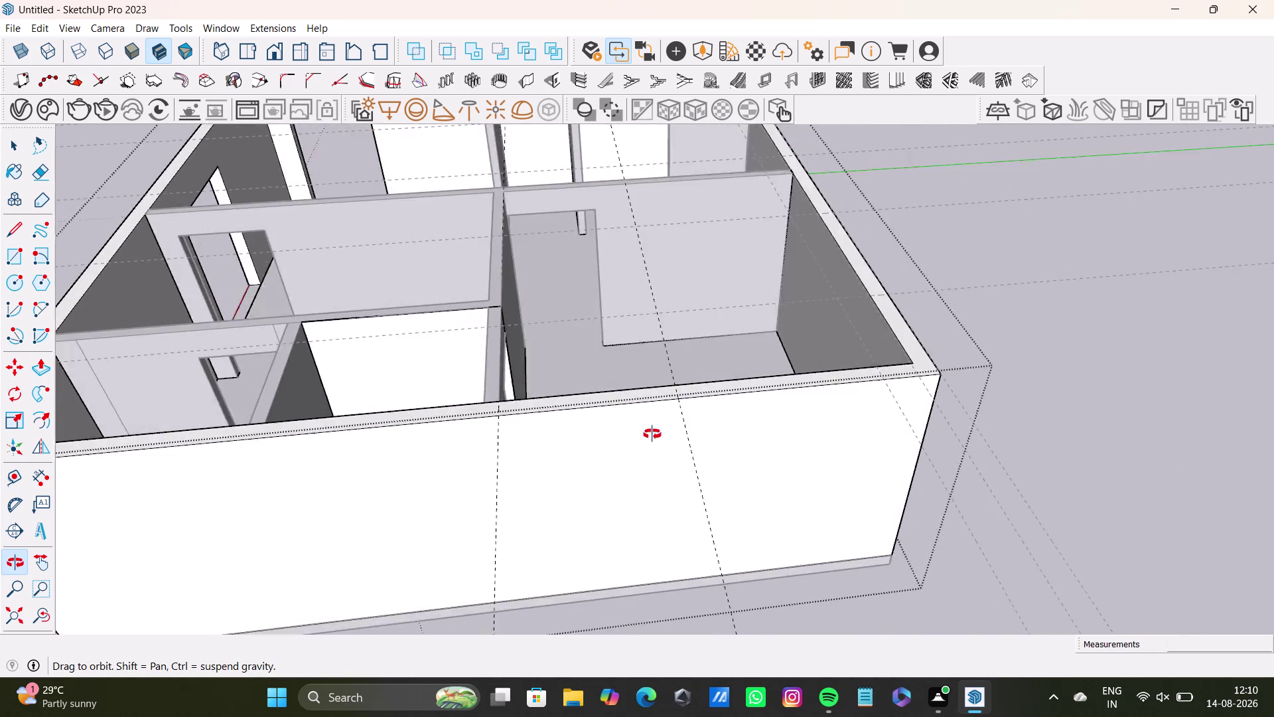
middle_drag(648, 437, 604, 222)
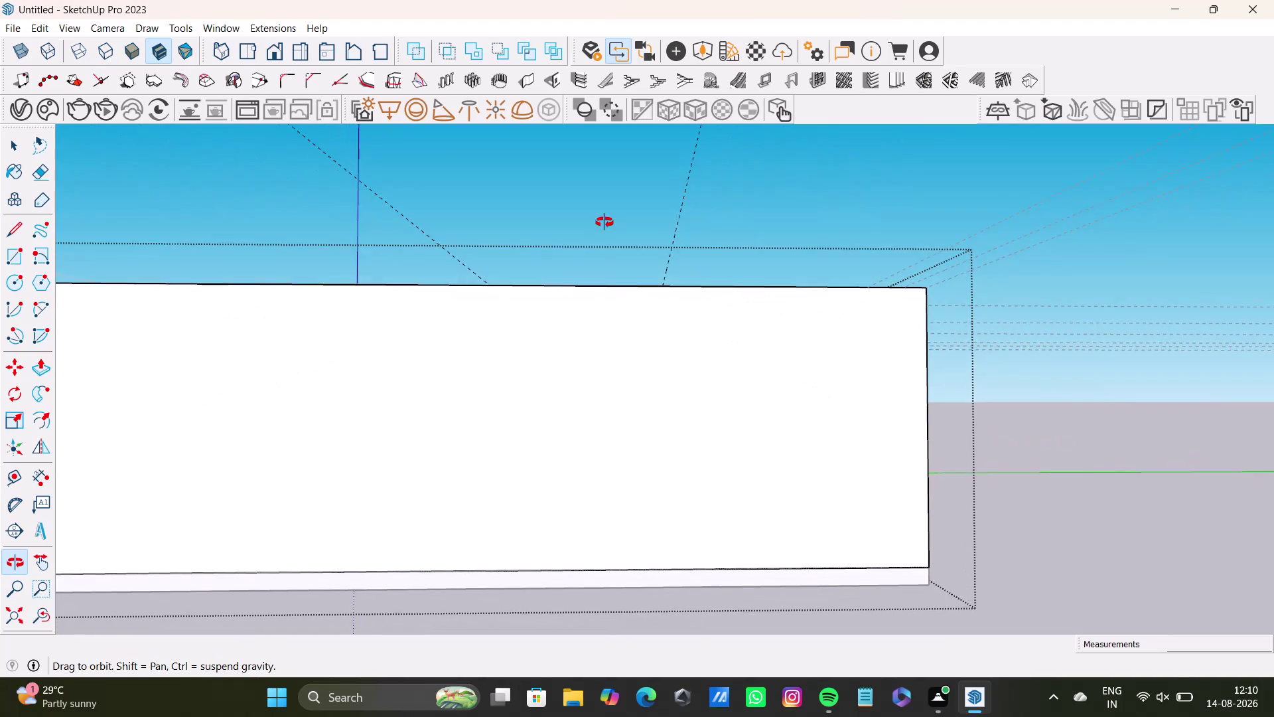
middle_drag(605, 222, 601, 211)
middle_drag(615, 338, 627, 425)
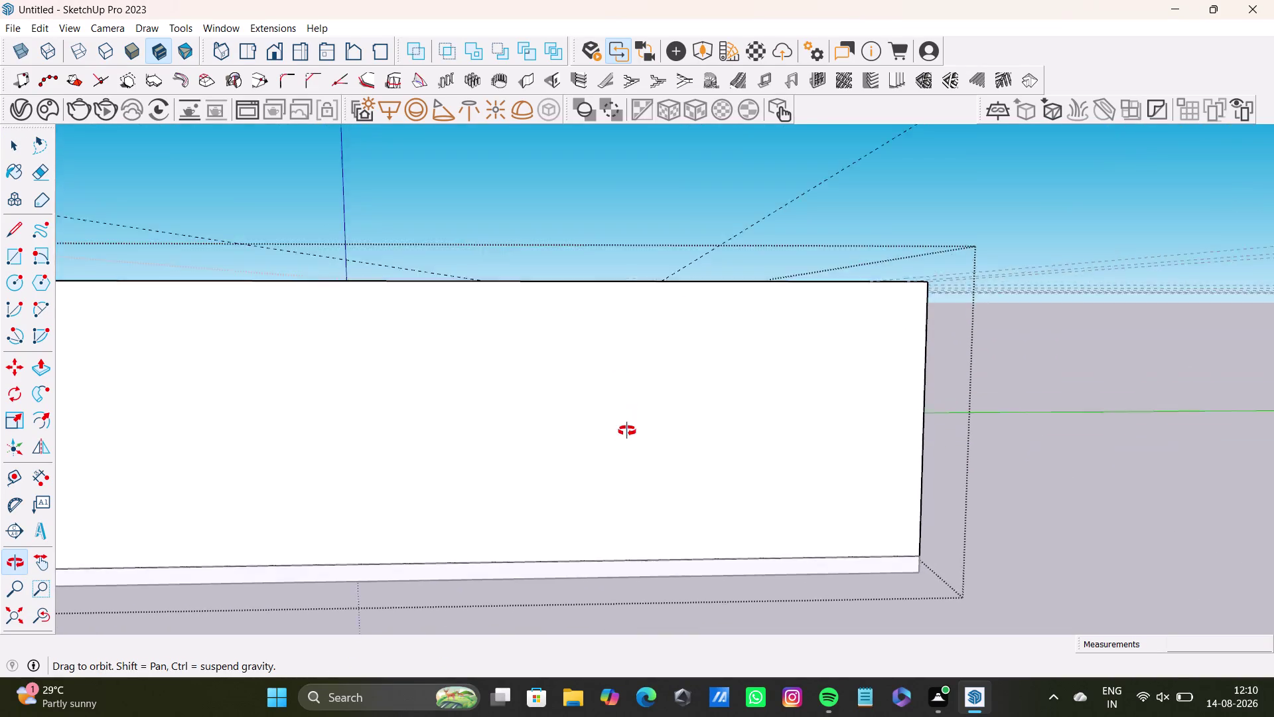
middle_drag(626, 424, 639, 510)
scroll(down, 3)
middle_drag(591, 356, 590, 490)
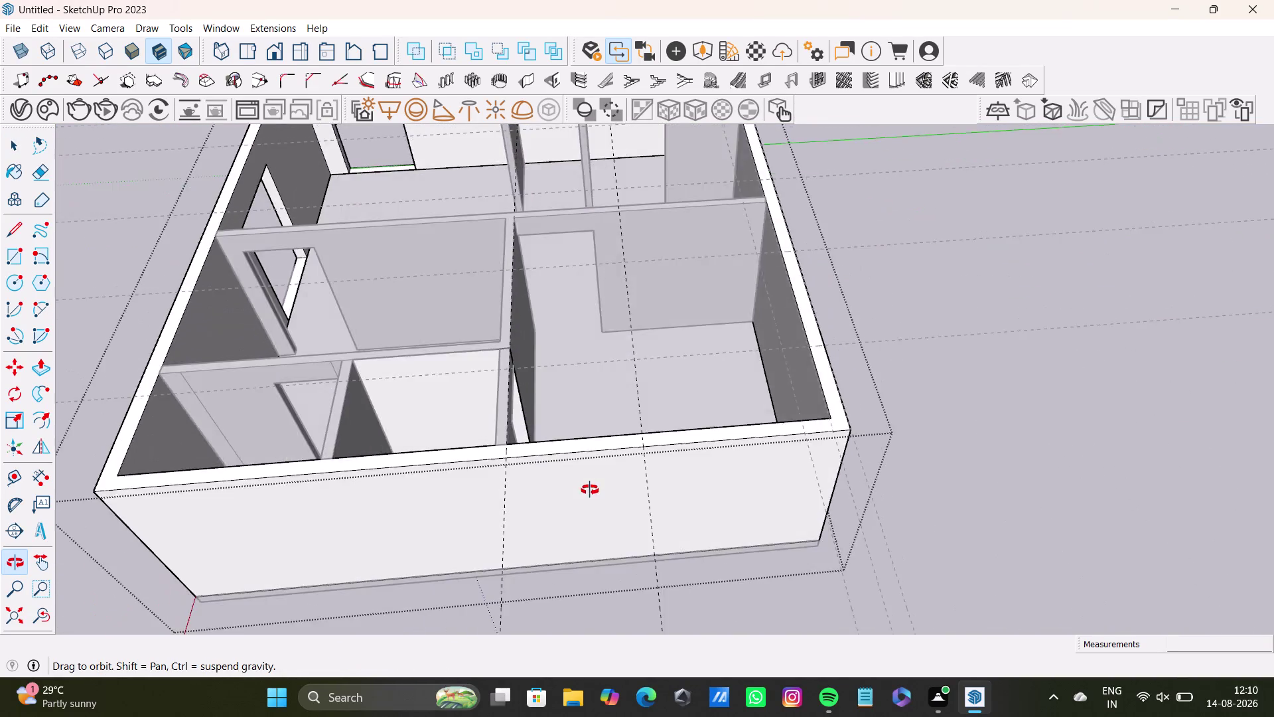
middle_drag(590, 489, 539, 427)
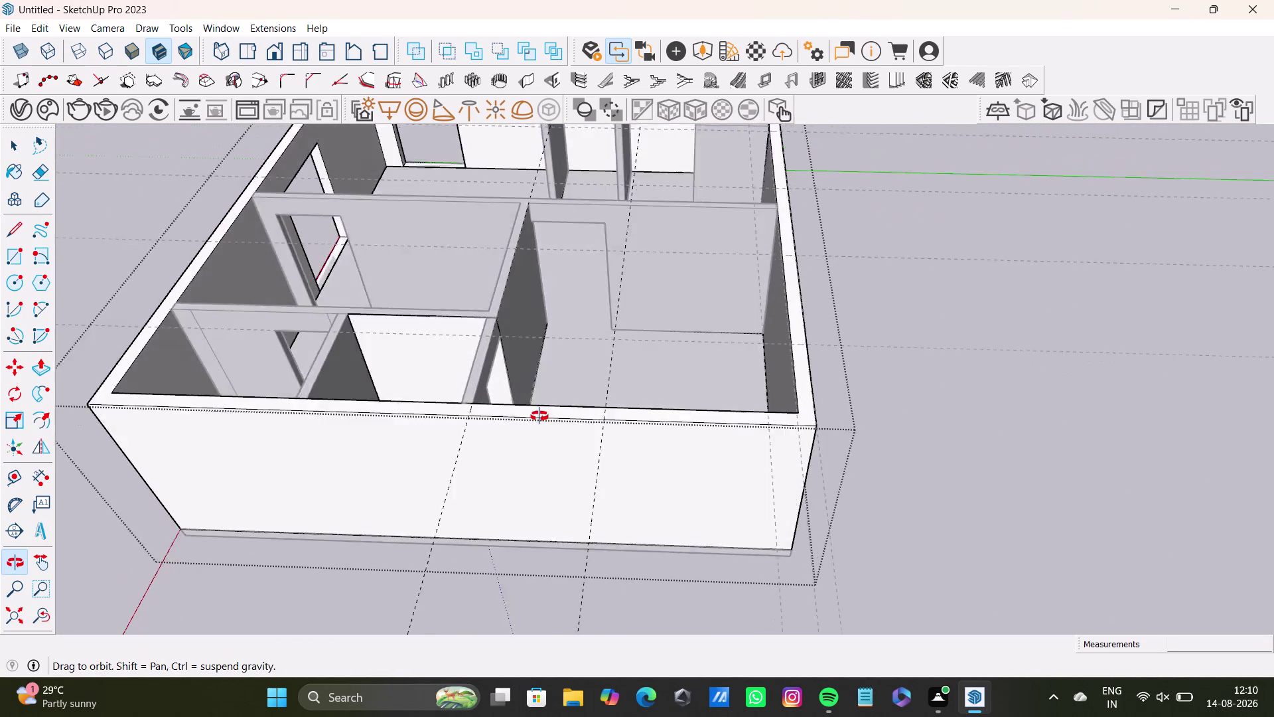
middle_drag(540, 427, 599, 249)
Draw the first vertical edge down the front wall at a guide, locked vertical.
click(16, 229)
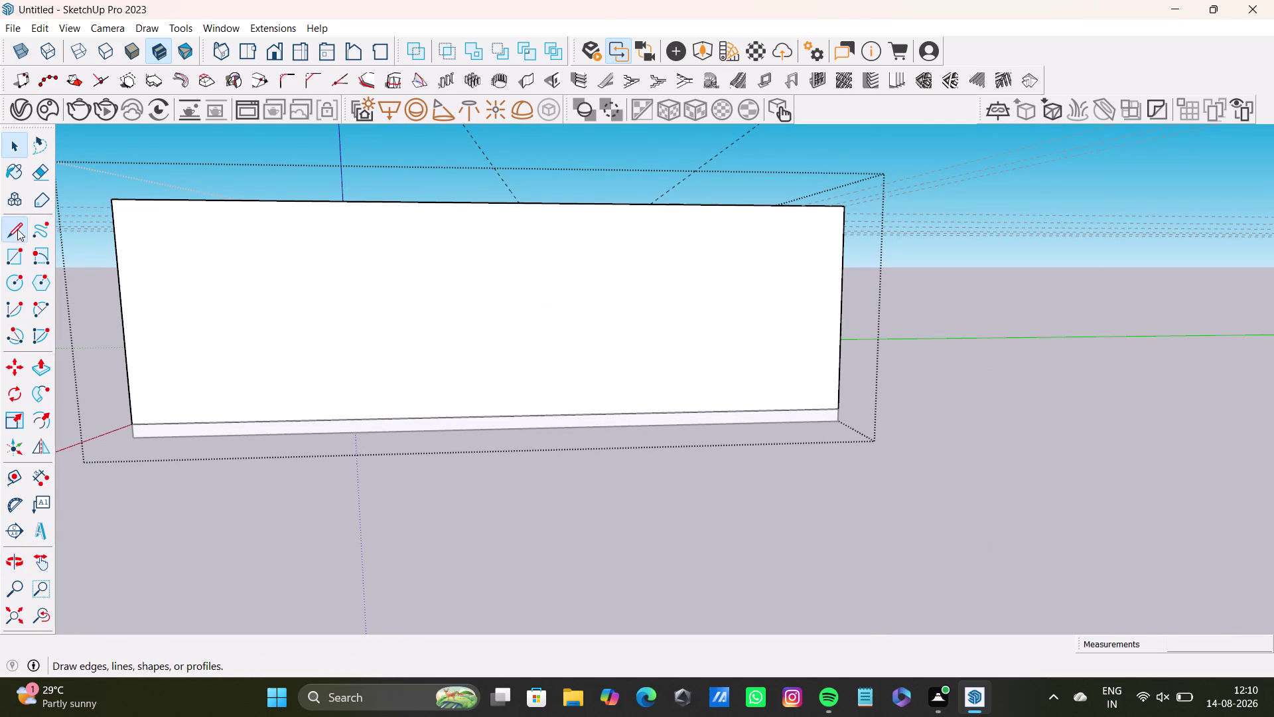
scroll(up, 3)
click(502, 199)
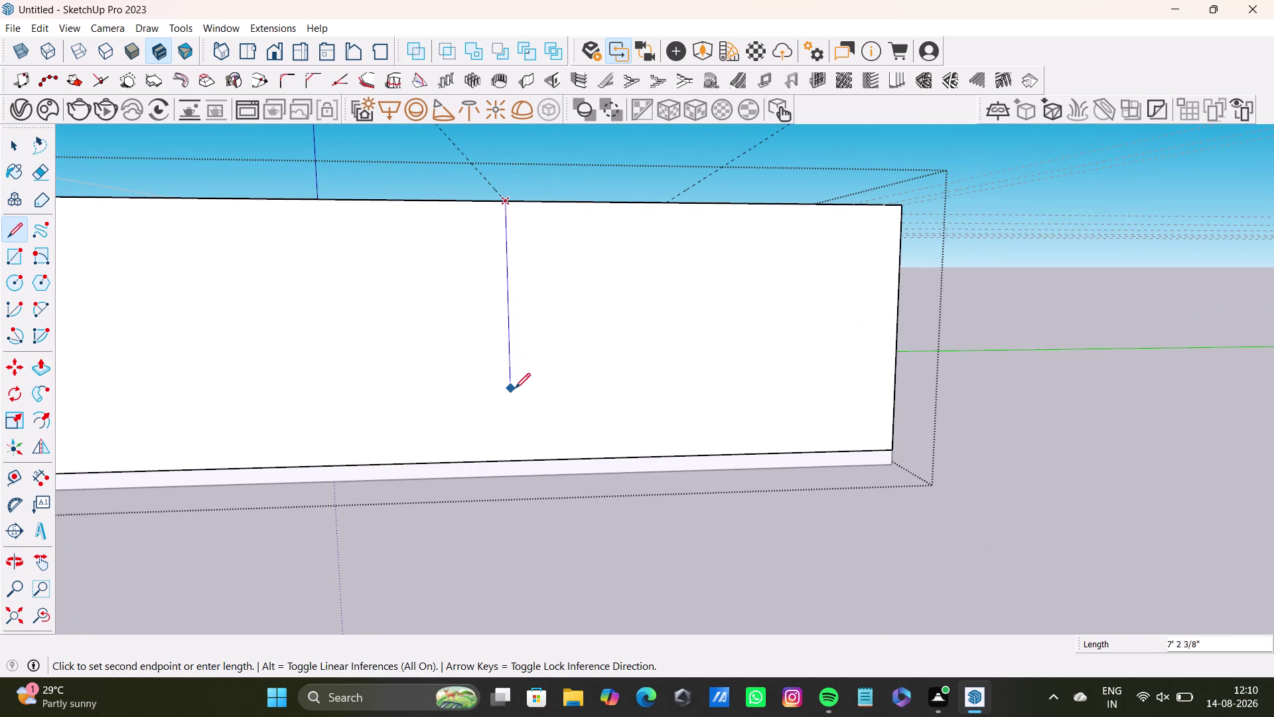
key(Up)
click(526, 461)
key(space)
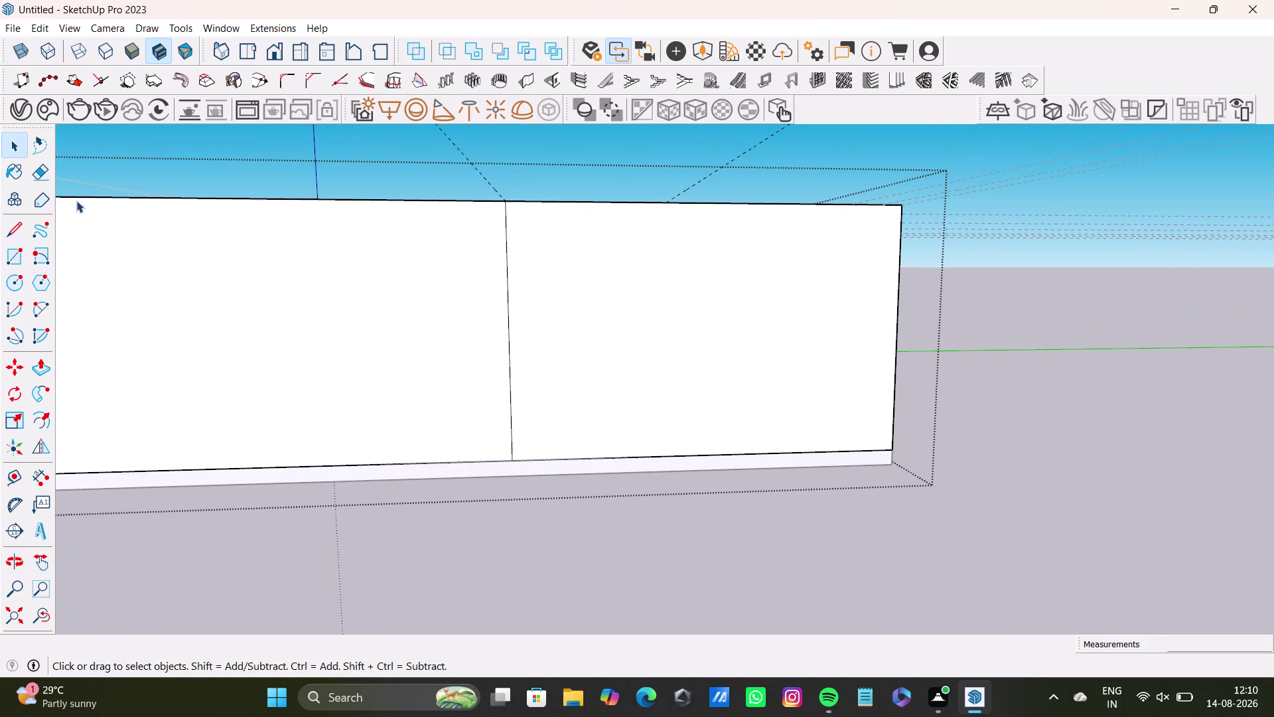
Draw the second vertical edge down the front wall at the next guide.
click(21, 227)
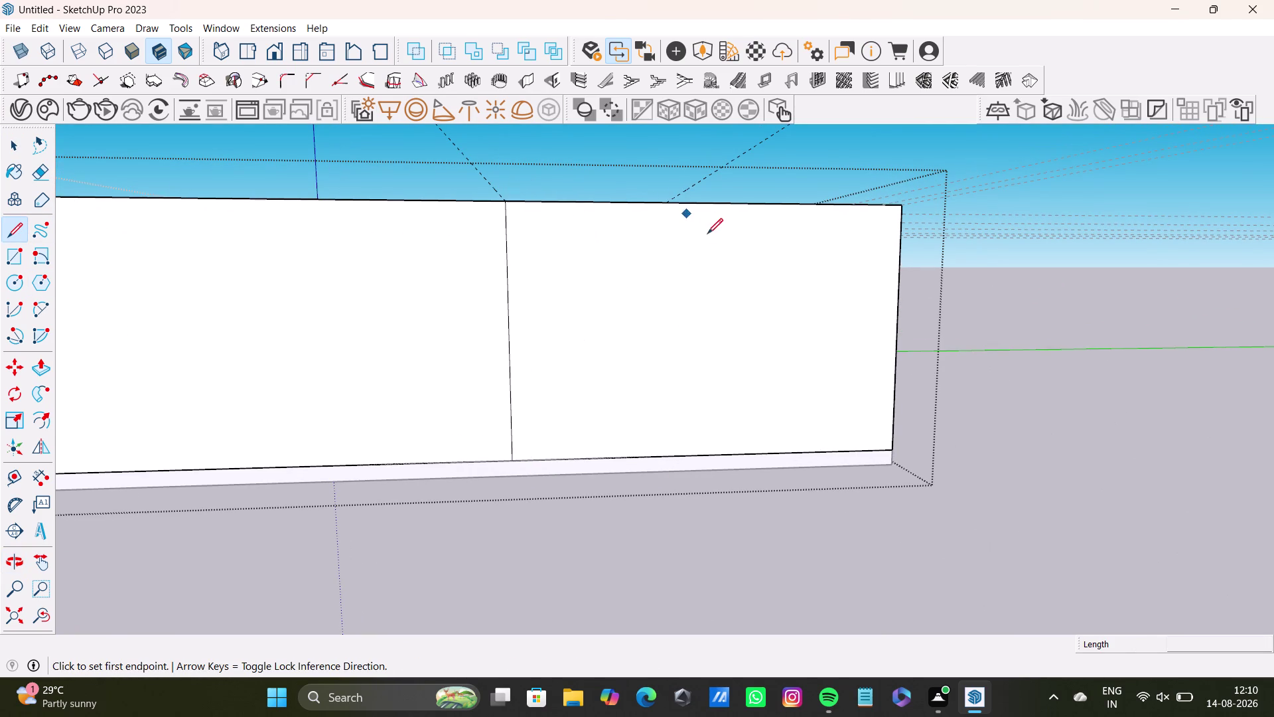
middle_drag(707, 233, 674, 248)
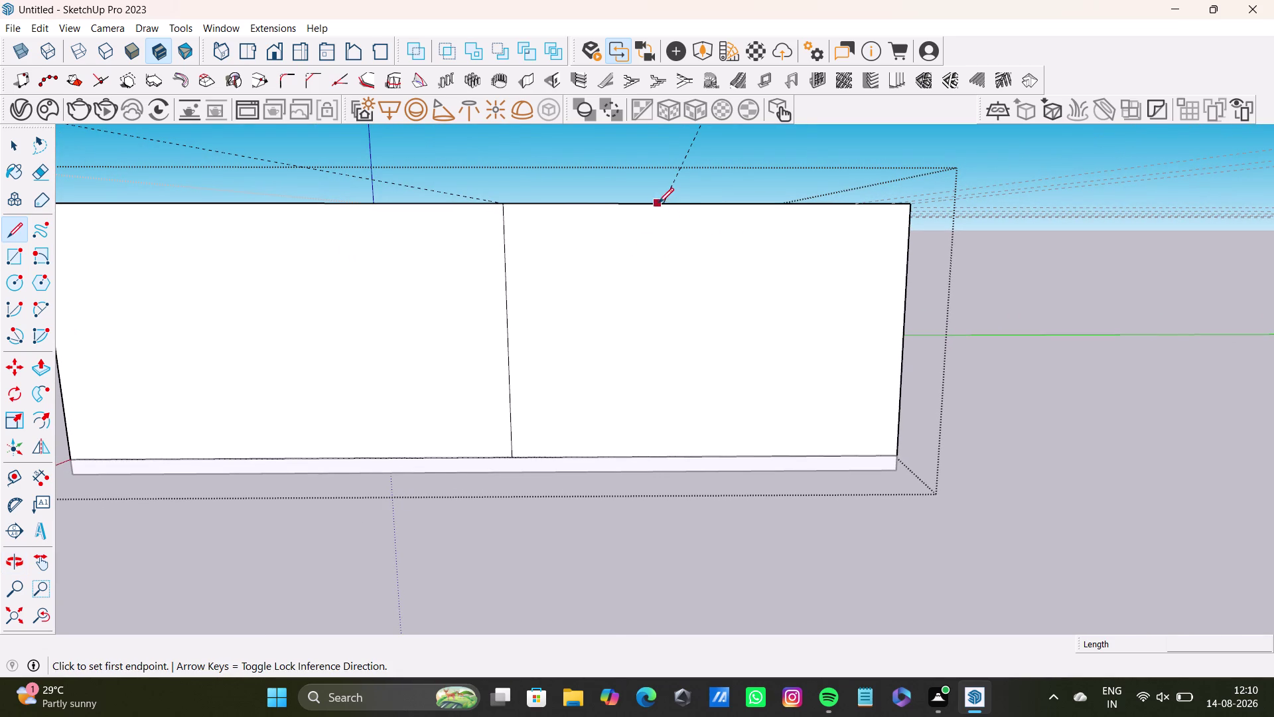
click(661, 202)
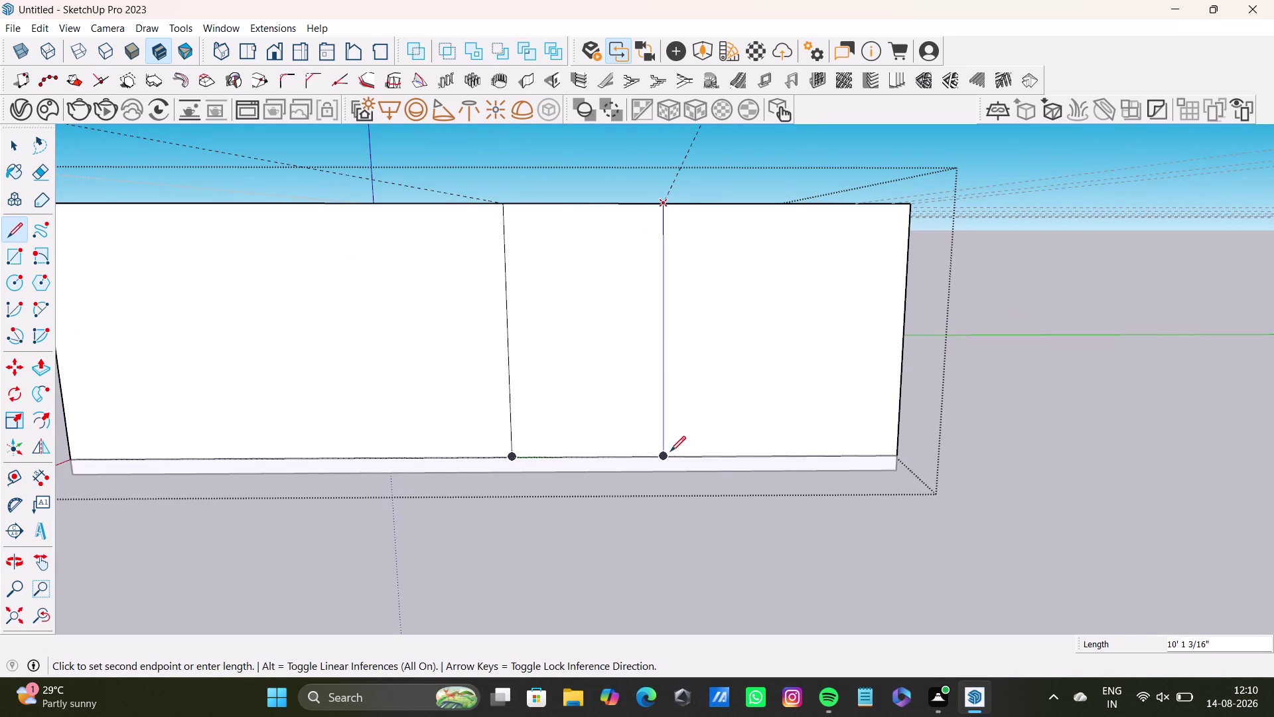
click(670, 452)
key(space)
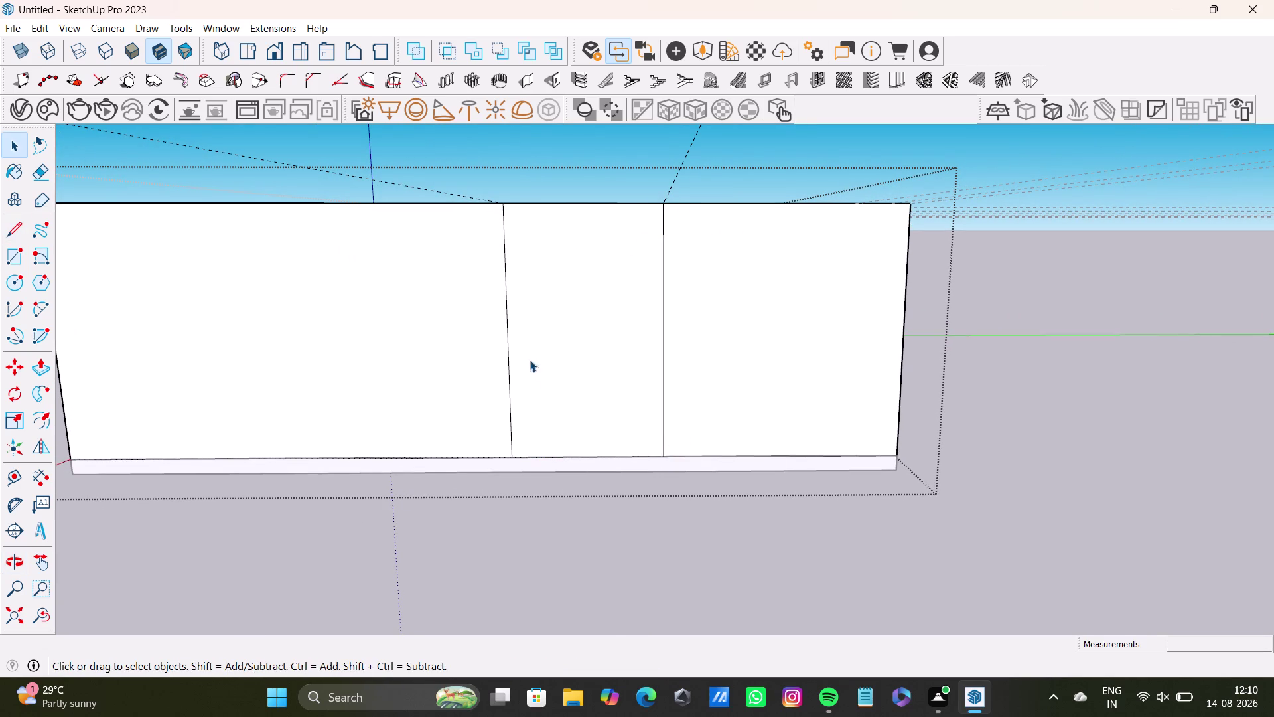
scroll(down, 3)
Orbit above the house to the front wall top, starting and cancelling a guide.
middle_drag(524, 321, 545, 448)
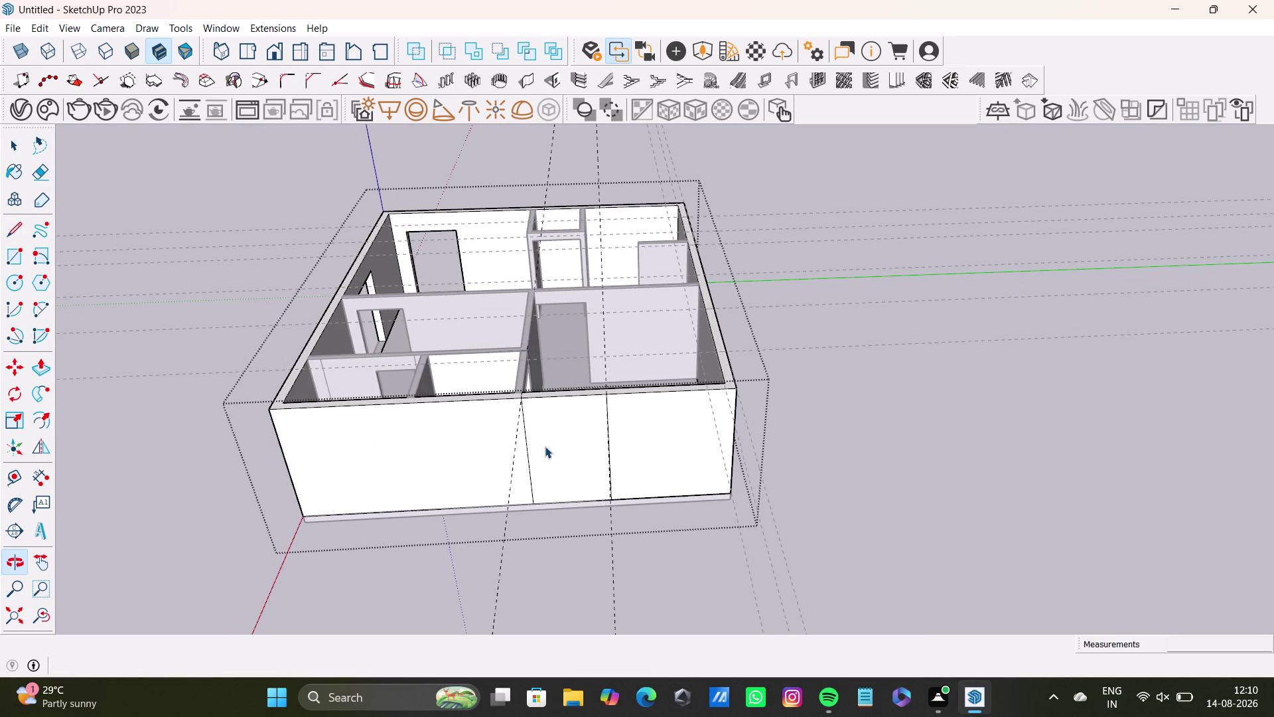
middle_drag(503, 419, 572, 416)
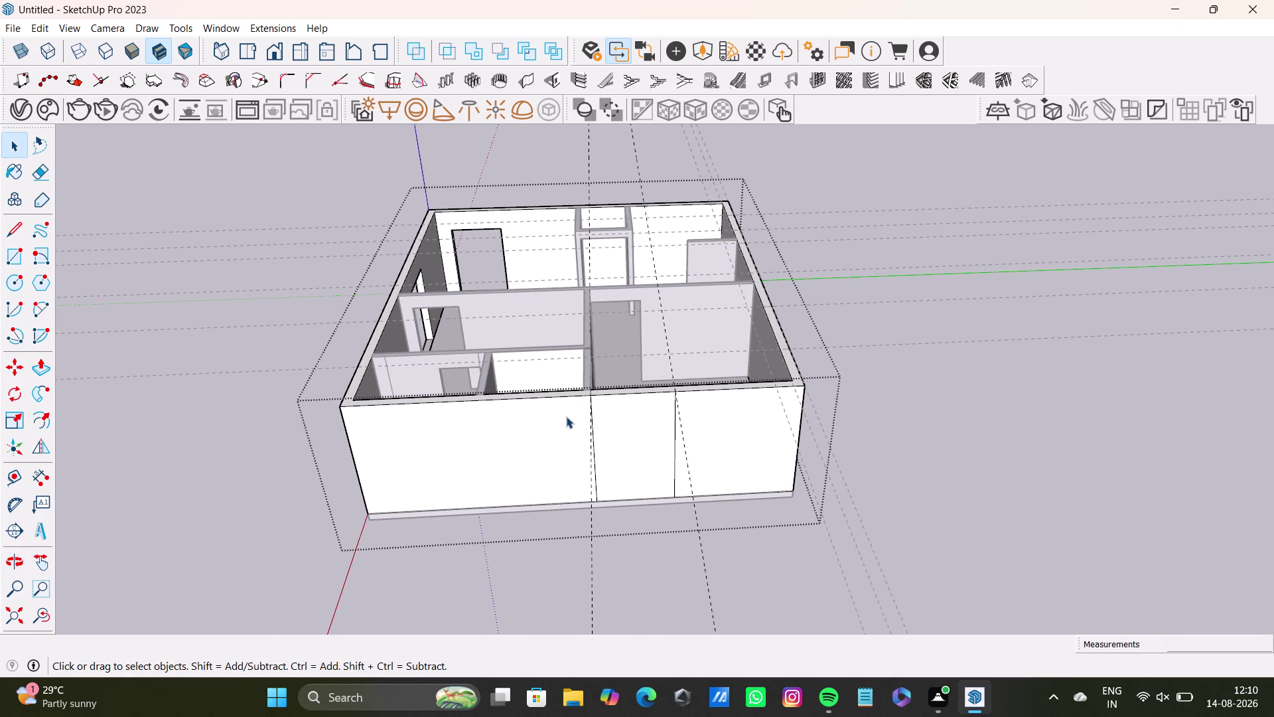
middle_drag(566, 416, 552, 569)
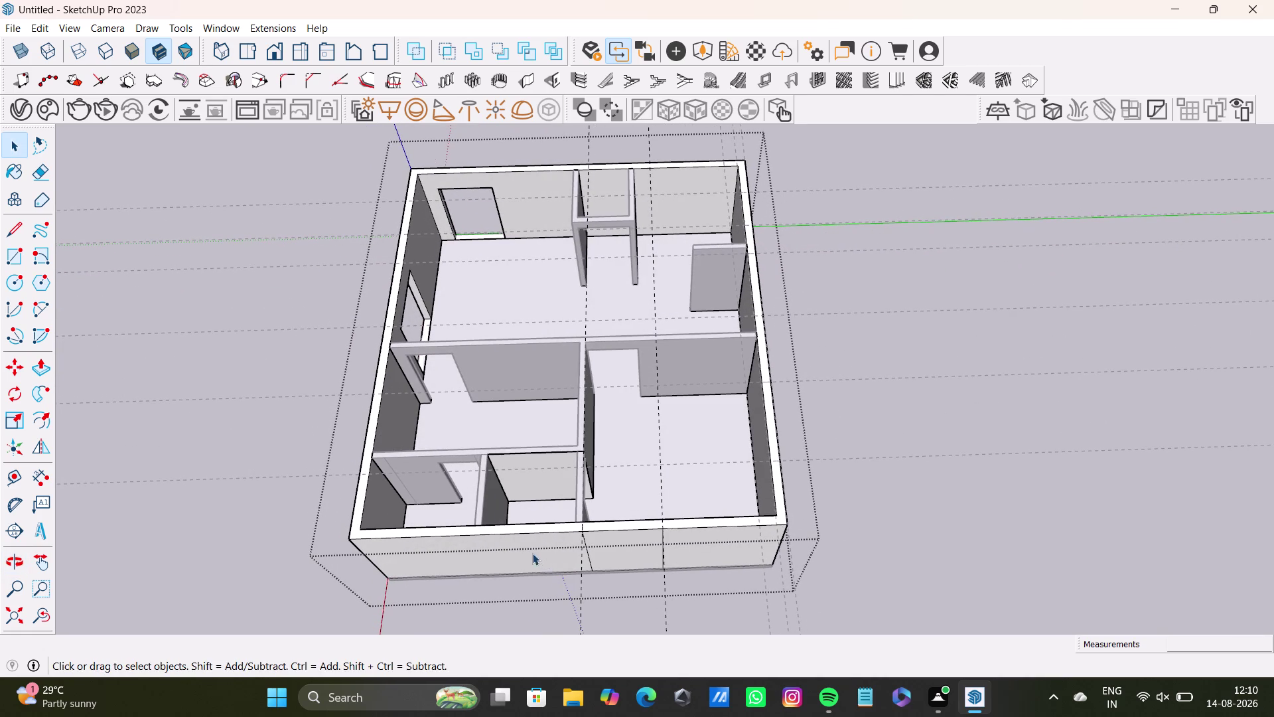
scroll(up, 3)
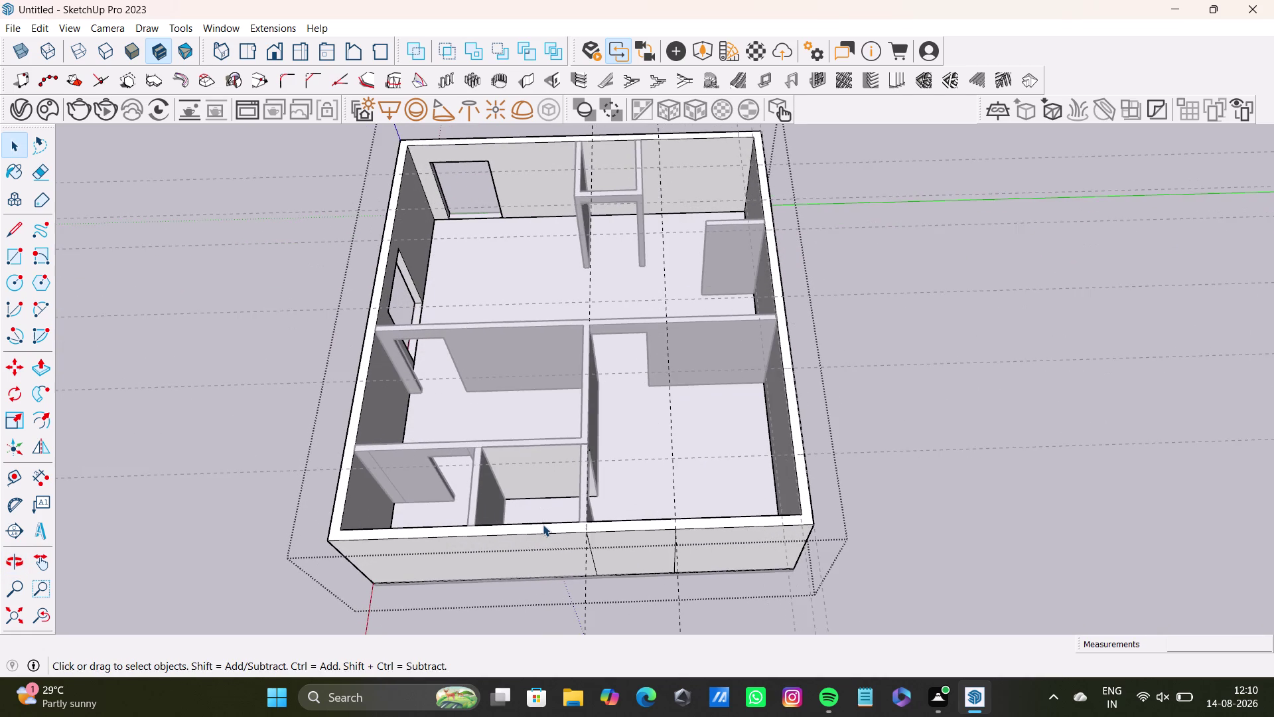
scroll(up, 3)
middle_drag(553, 512, 573, 497)
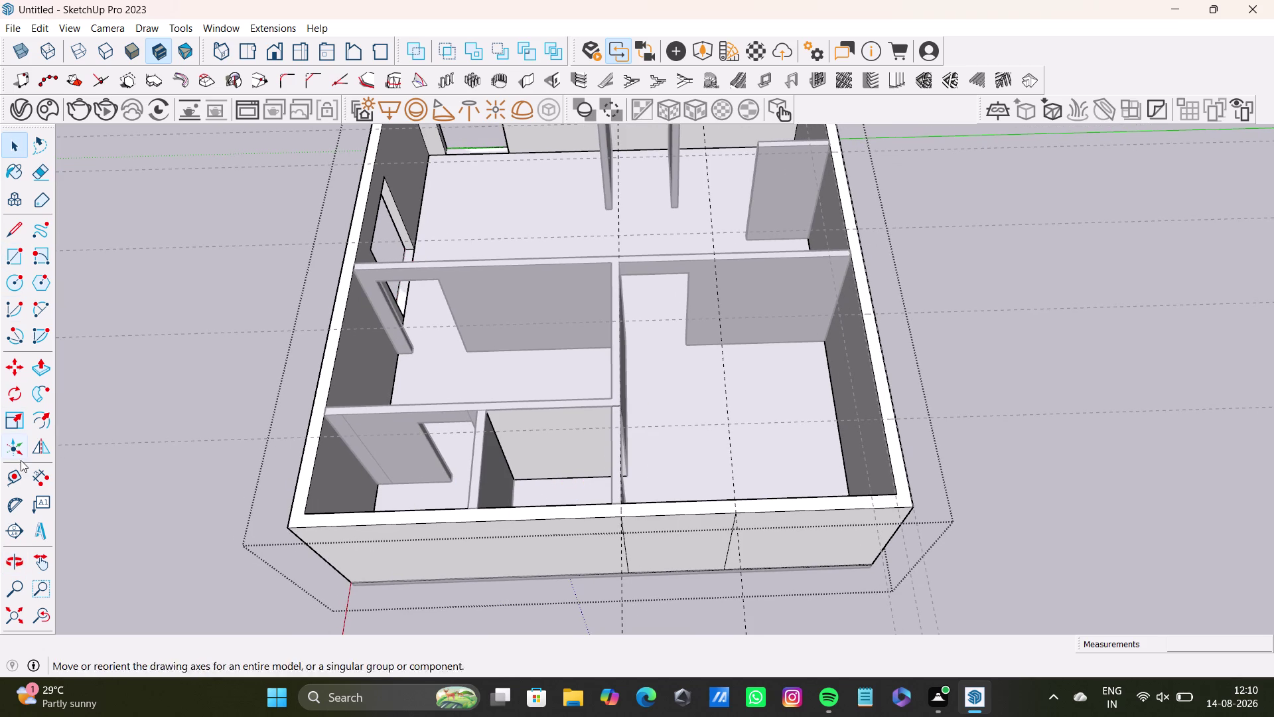
click(15, 473)
scroll(up, 3)
middle_drag(673, 553, 639, 504)
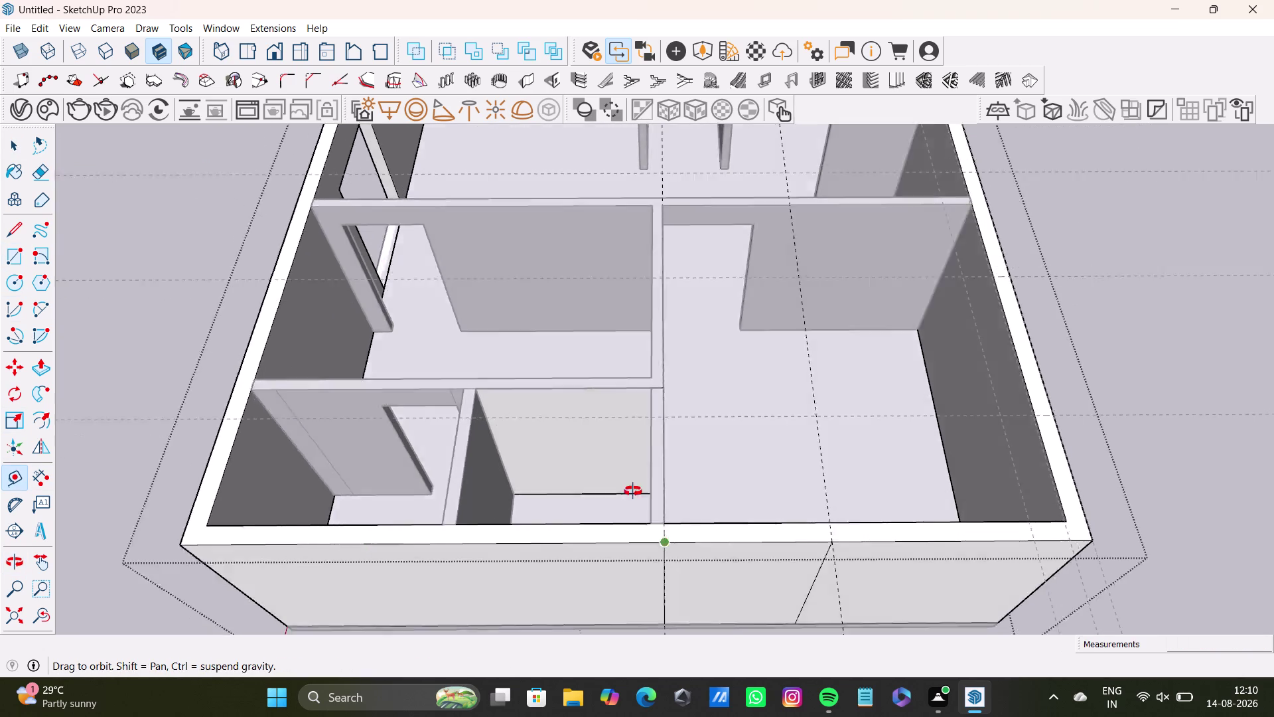
middle_drag(639, 504, 658, 548)
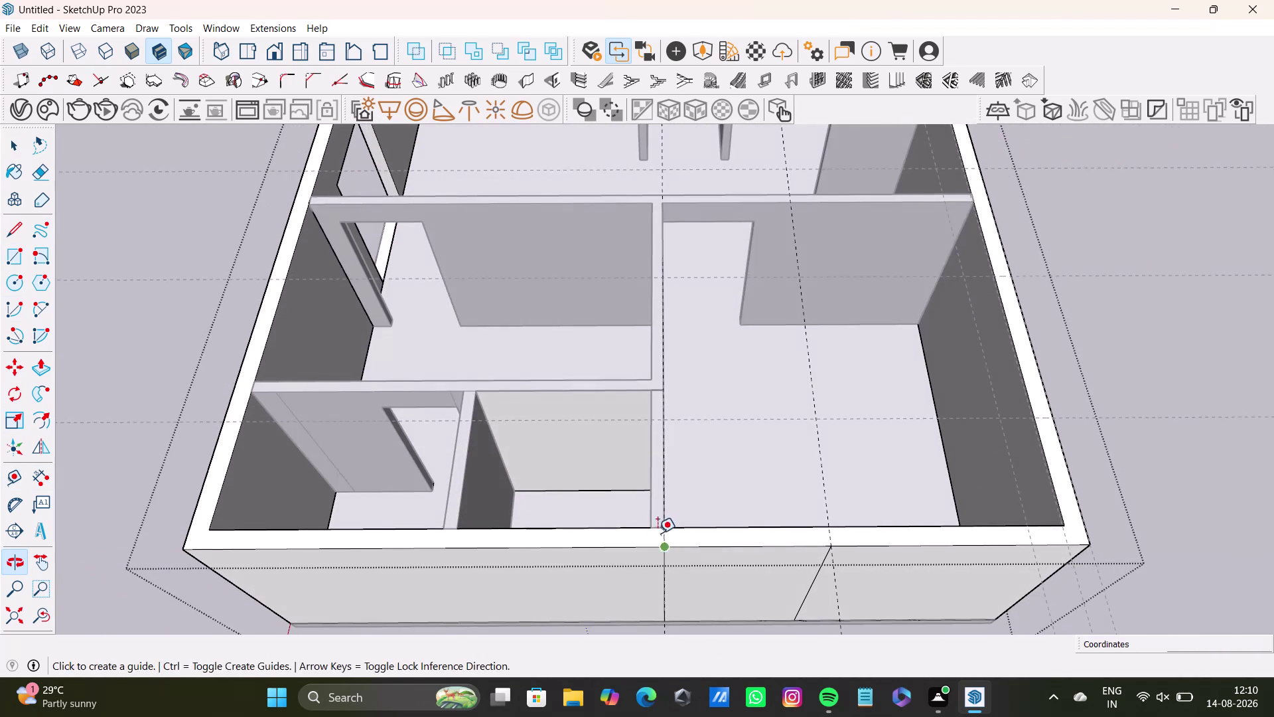
click(662, 540)
key(space)
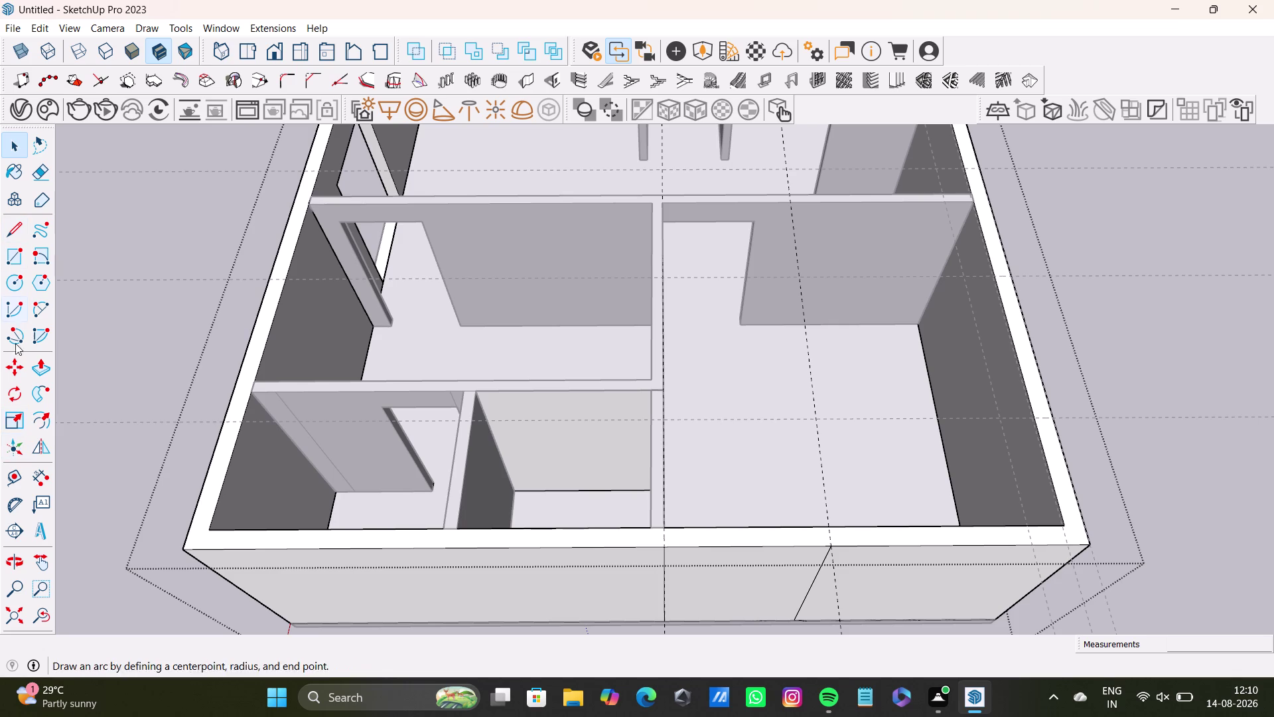
Place two guides on the wall top aligned with the partition edges.
click(11, 468)
scroll(up, 3)
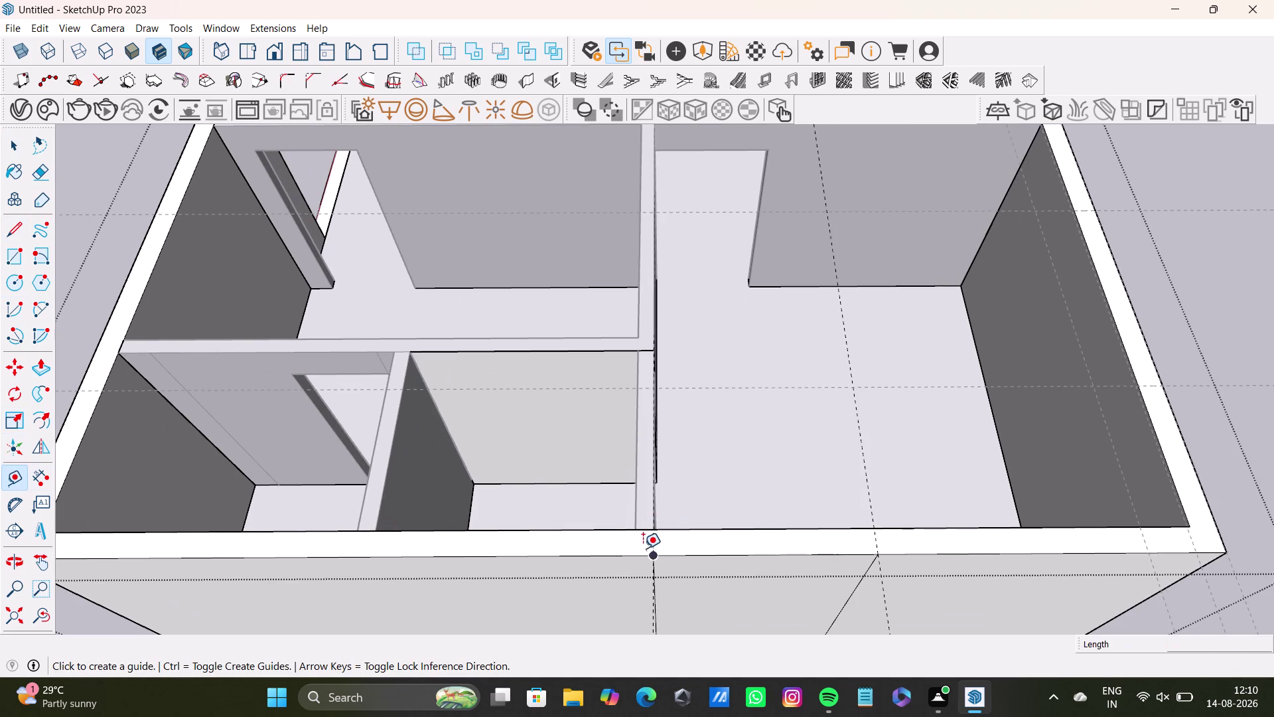
click(649, 542)
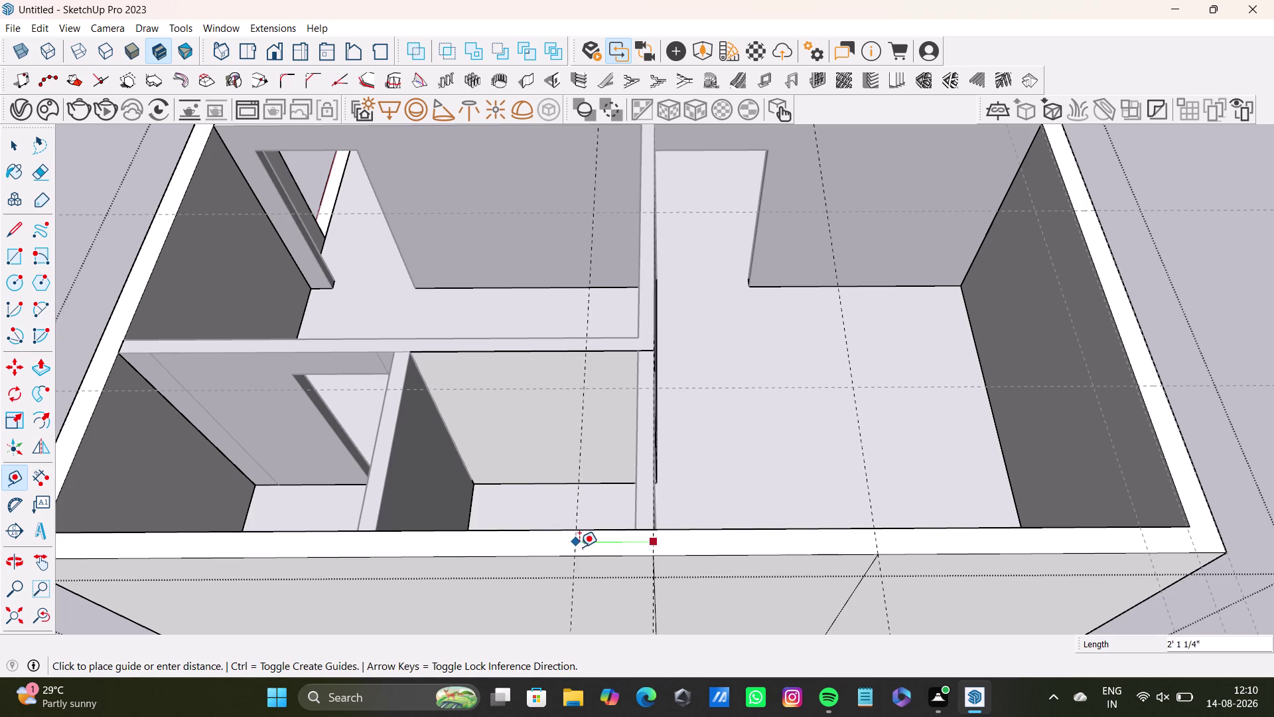
click(579, 552)
click(580, 547)
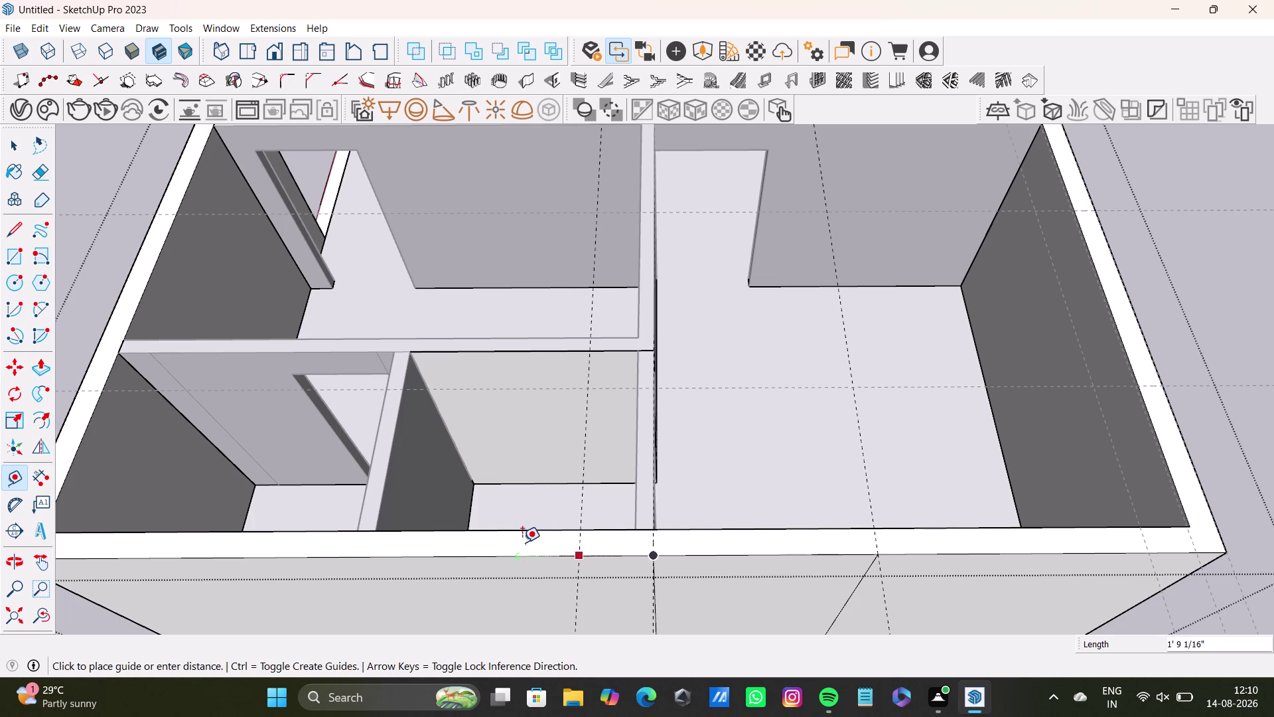
key(space)
click(10, 480)
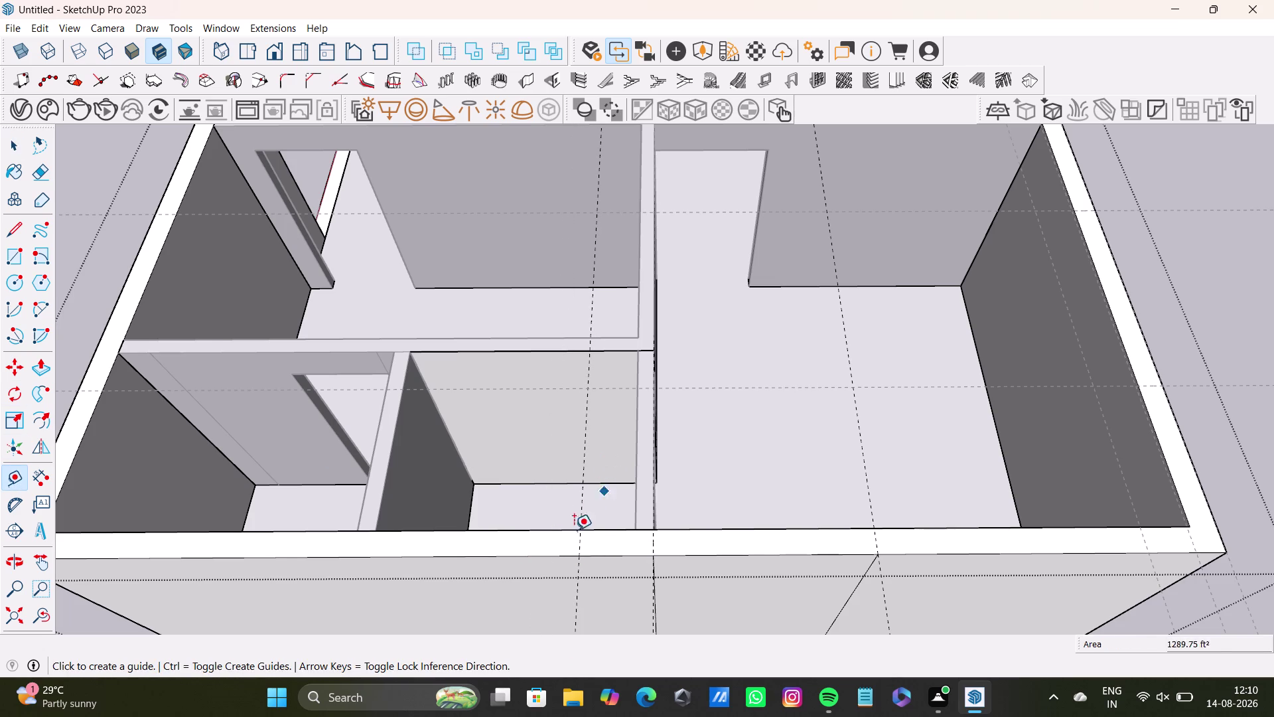
drag(576, 544, 551, 545)
click(452, 548)
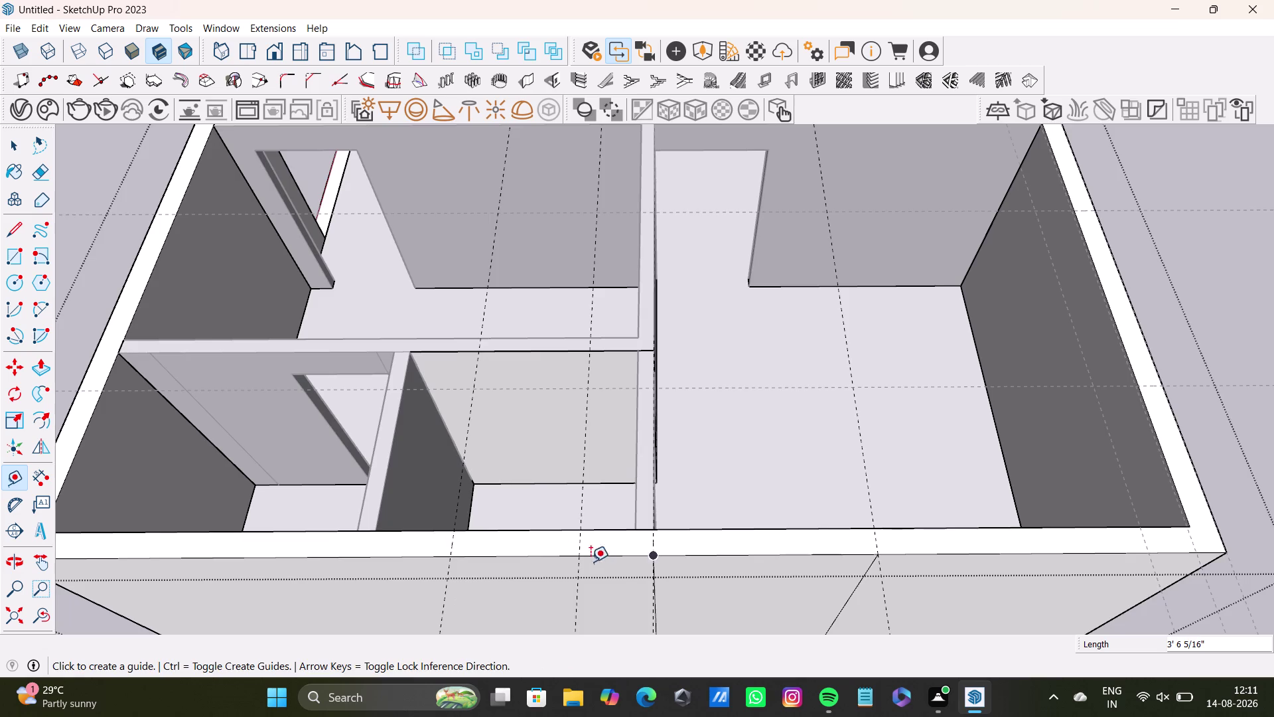
middle_drag(592, 562, 587, 275)
middle_drag(663, 460, 706, 310)
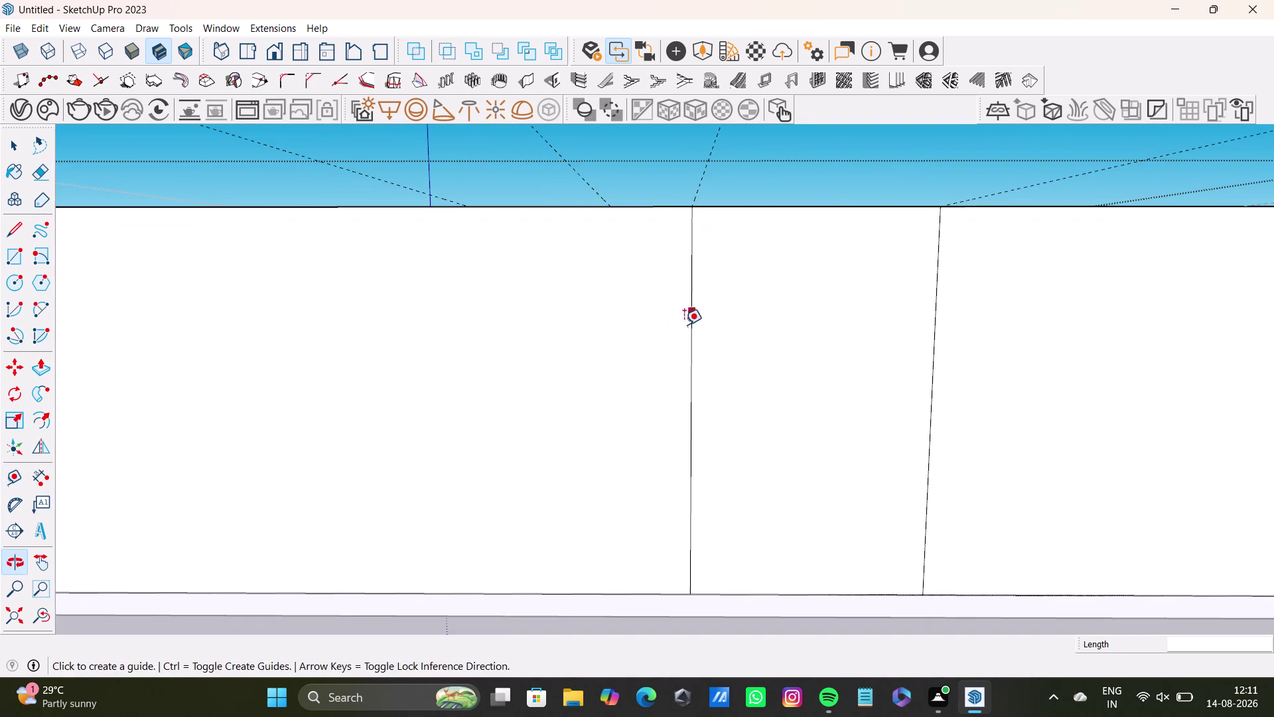
Face the front wall and draw a vertical line from the first top guide to the base.
middle_drag(684, 324, 703, 330)
scroll(down, 3)
middle_drag(720, 338, 716, 384)
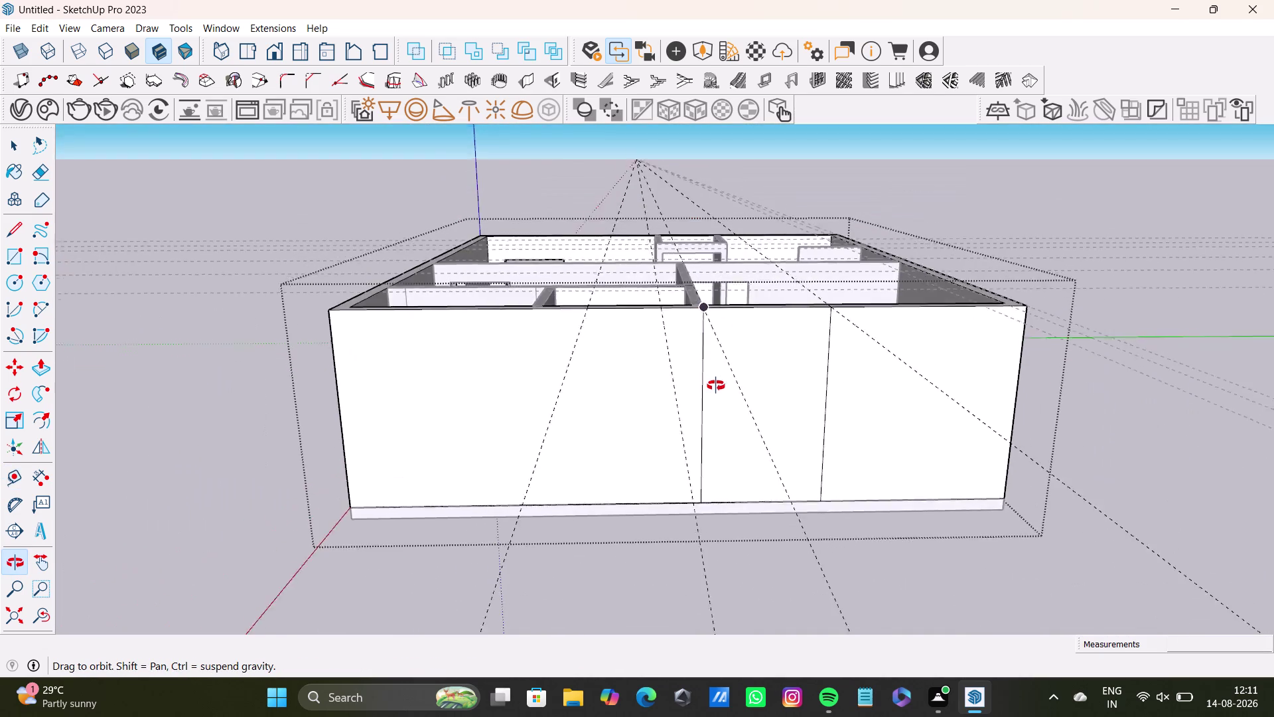
middle_drag(715, 383, 716, 389)
scroll(down, 3)
middle_drag(688, 401, 678, 360)
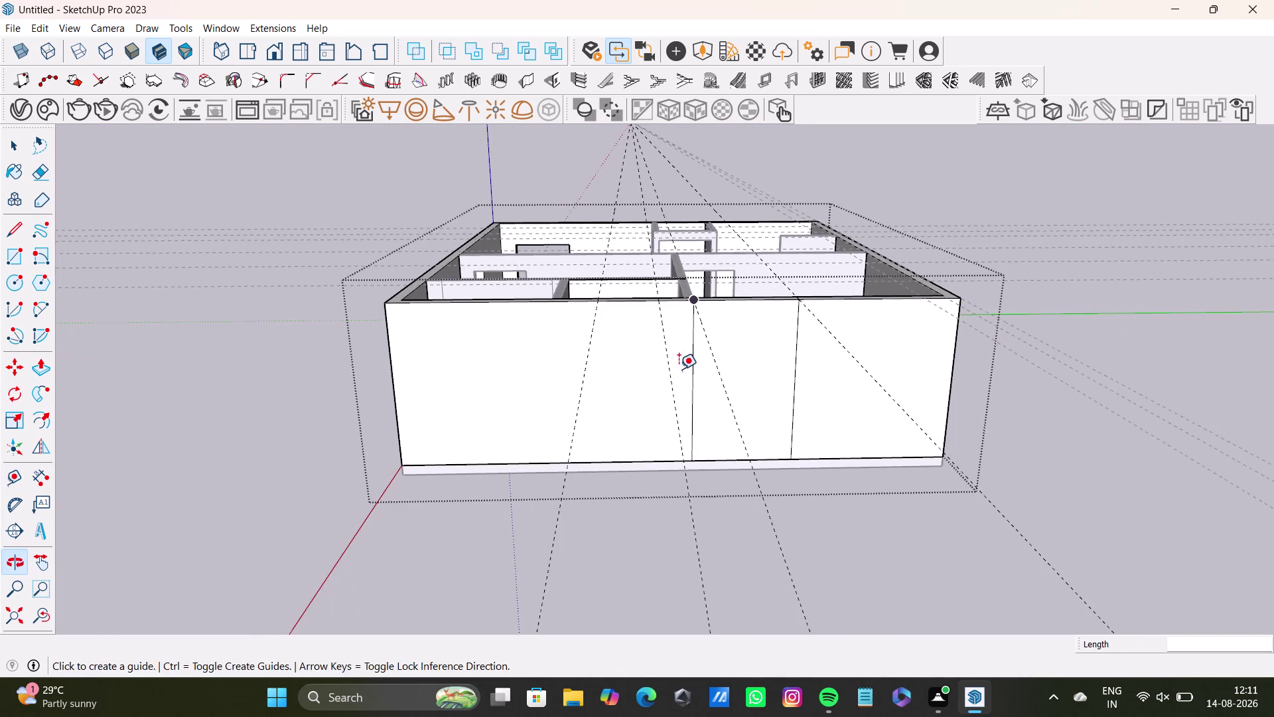
middle_drag(679, 369, 682, 218)
middle_drag(683, 219, 661, 375)
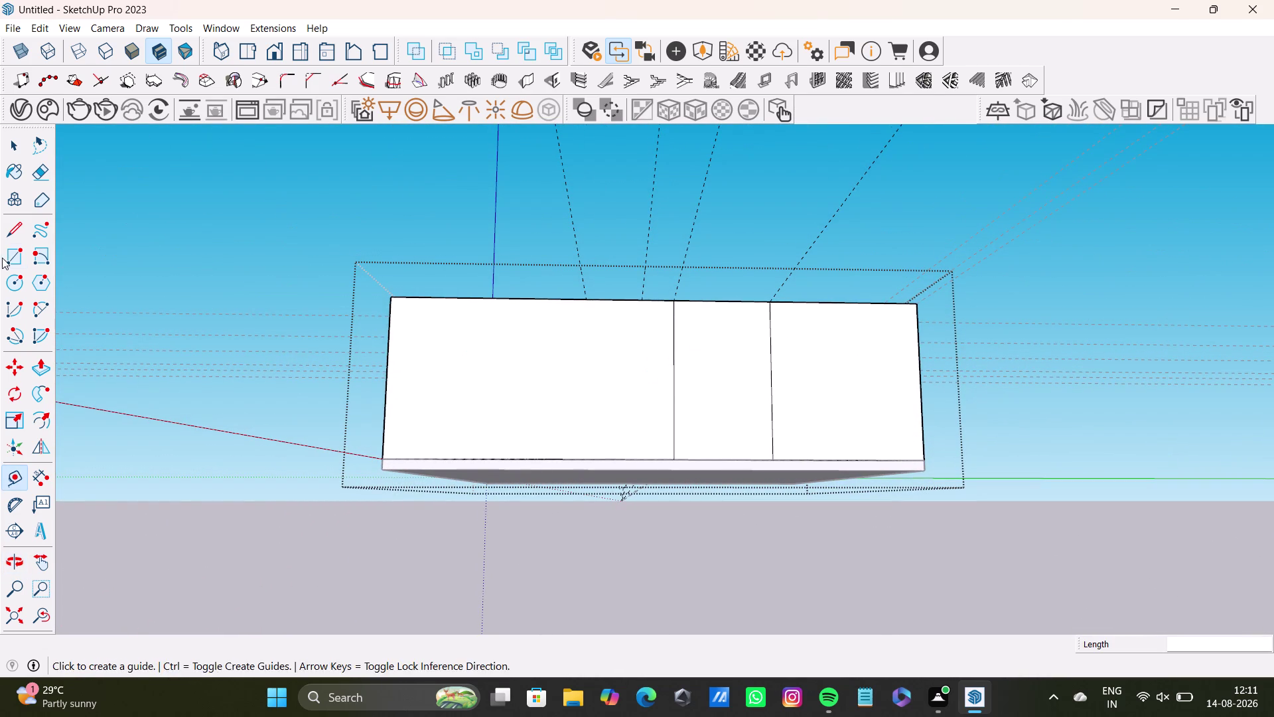
click(8, 228)
scroll(up, 3)
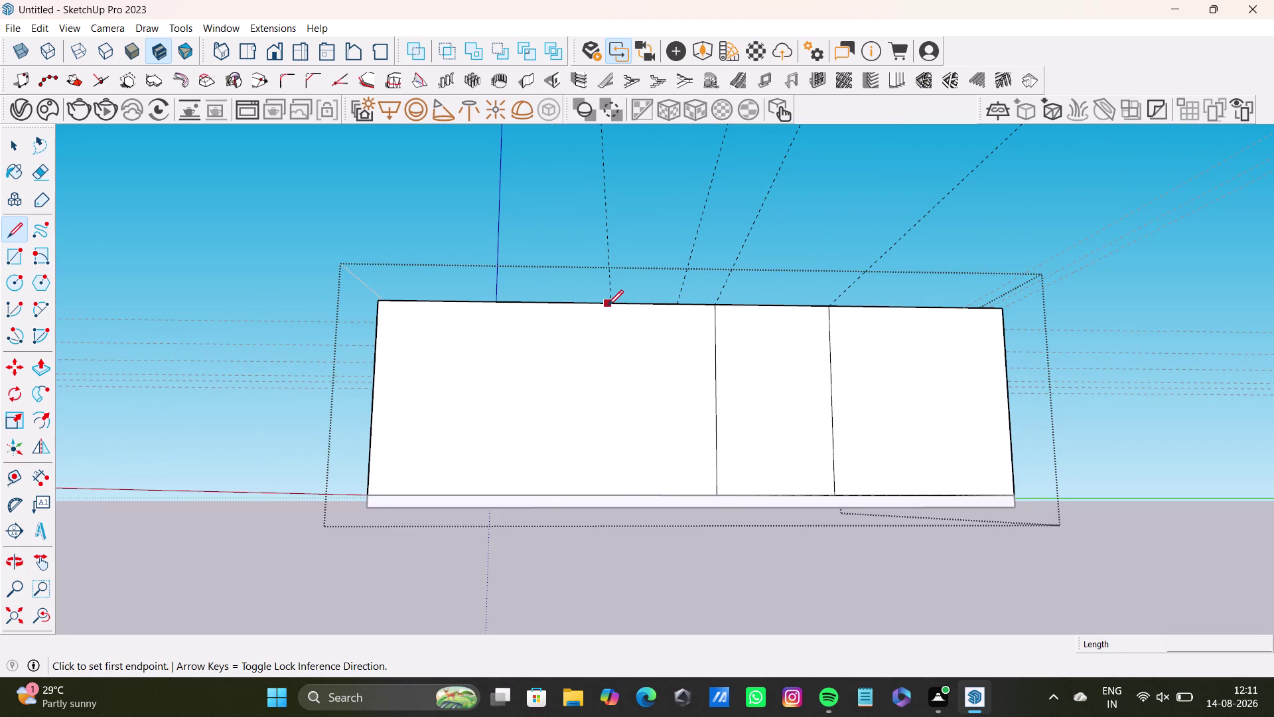
click(612, 305)
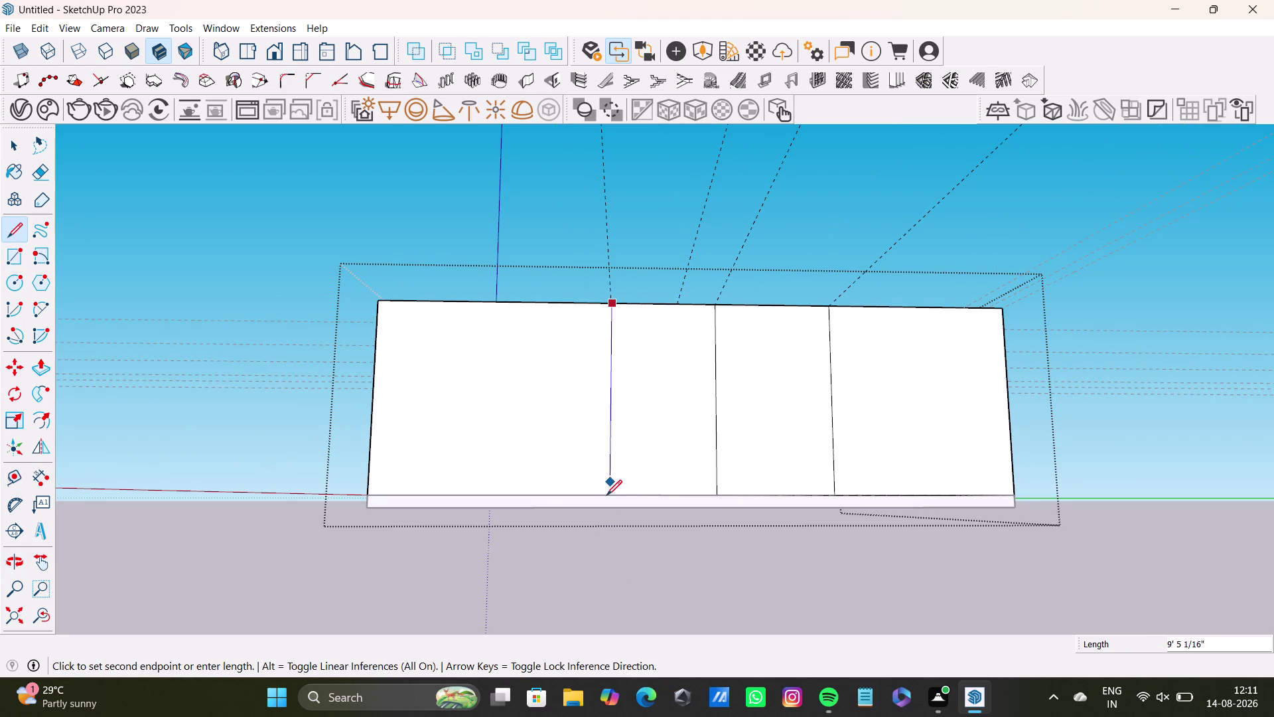
click(605, 493)
key(space)
Draw a second vertical line from the next guide down to the wall base, leaving five panels.
click(15, 233)
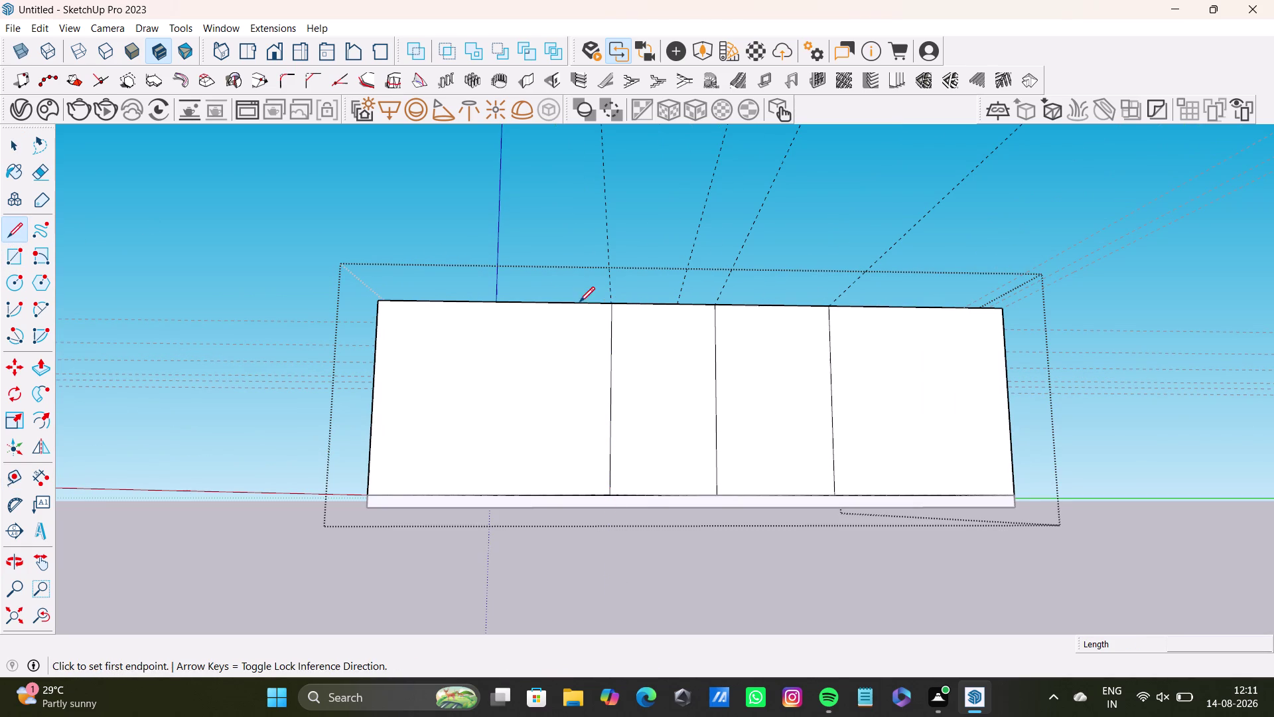
scroll(up, 3)
click(706, 303)
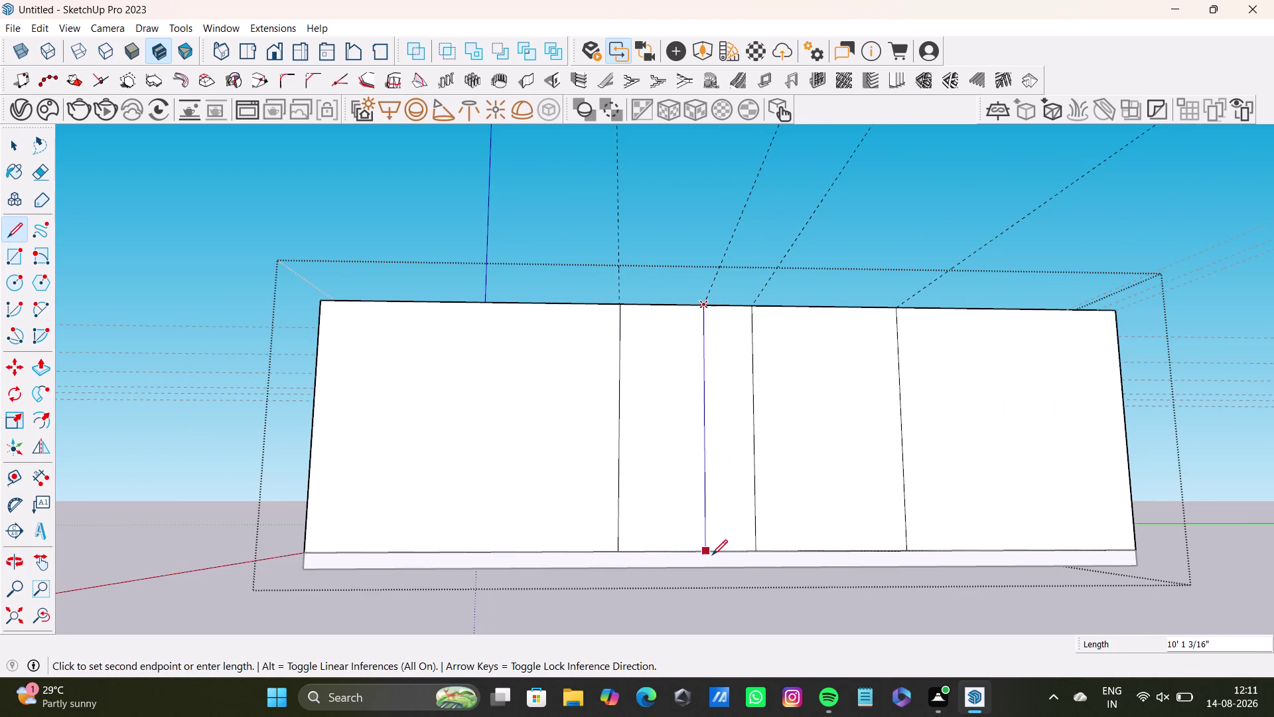
click(712, 554)
key(space)
middle_drag(631, 431, 609, 652)
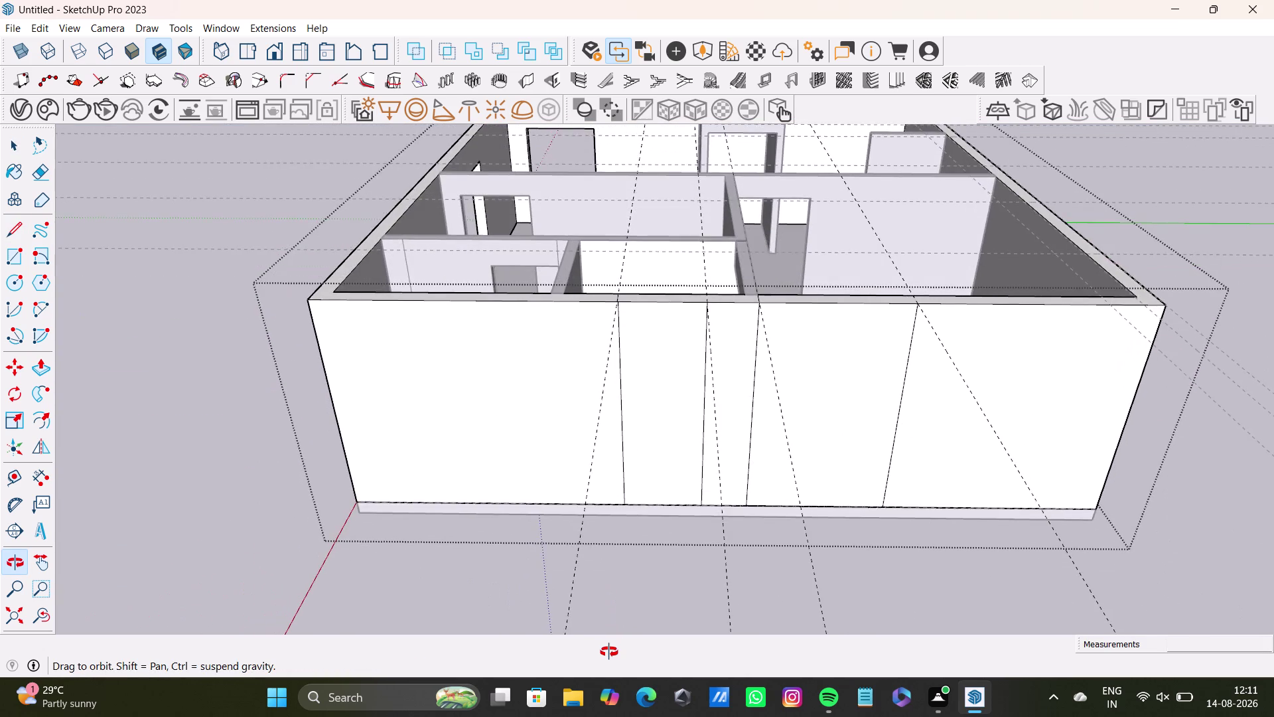
middle_drag(609, 651, 622, 598)
scroll(down, 3)
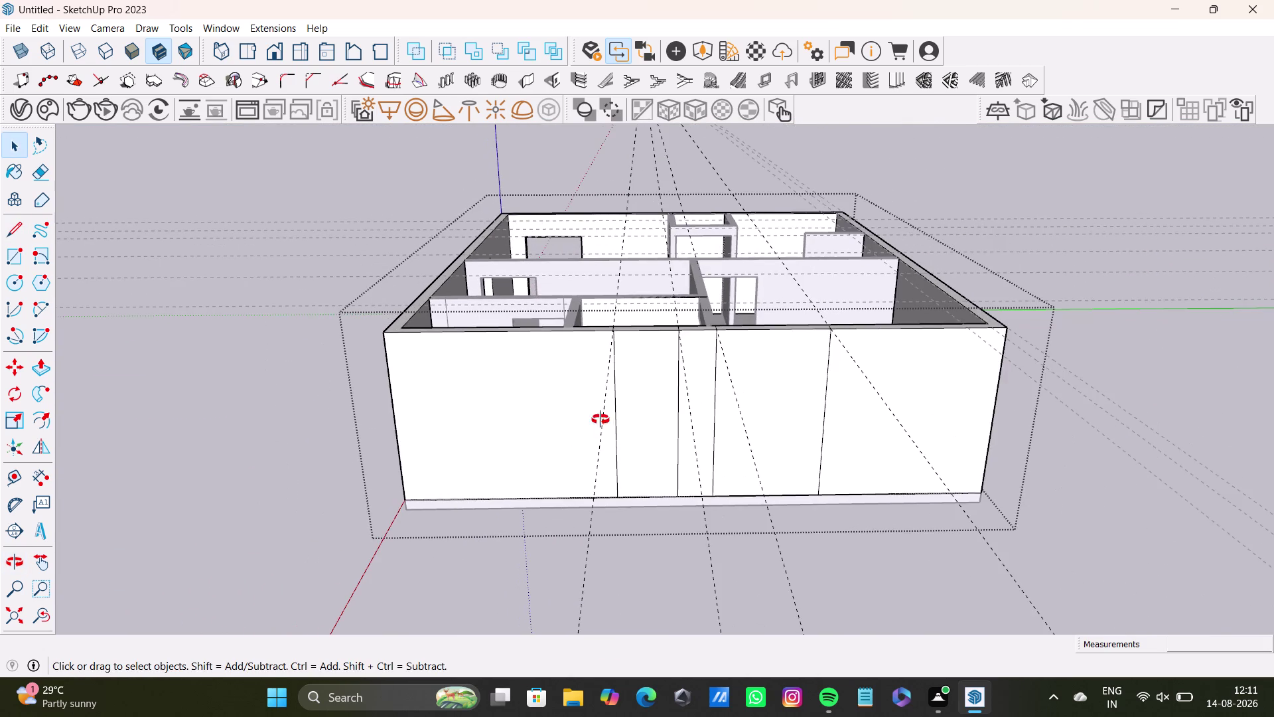
middle_drag(600, 420, 700, 478)
middle_drag(622, 439, 613, 472)
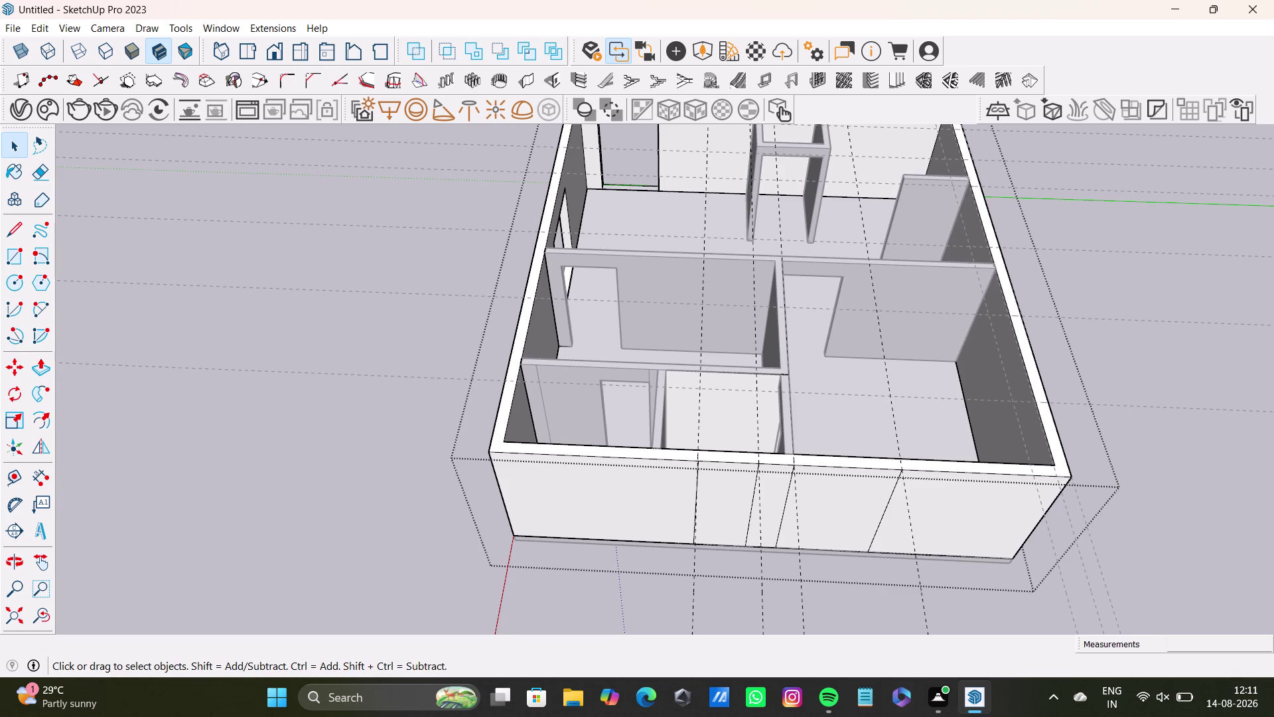
click(11, 479)
scroll(up, 3)
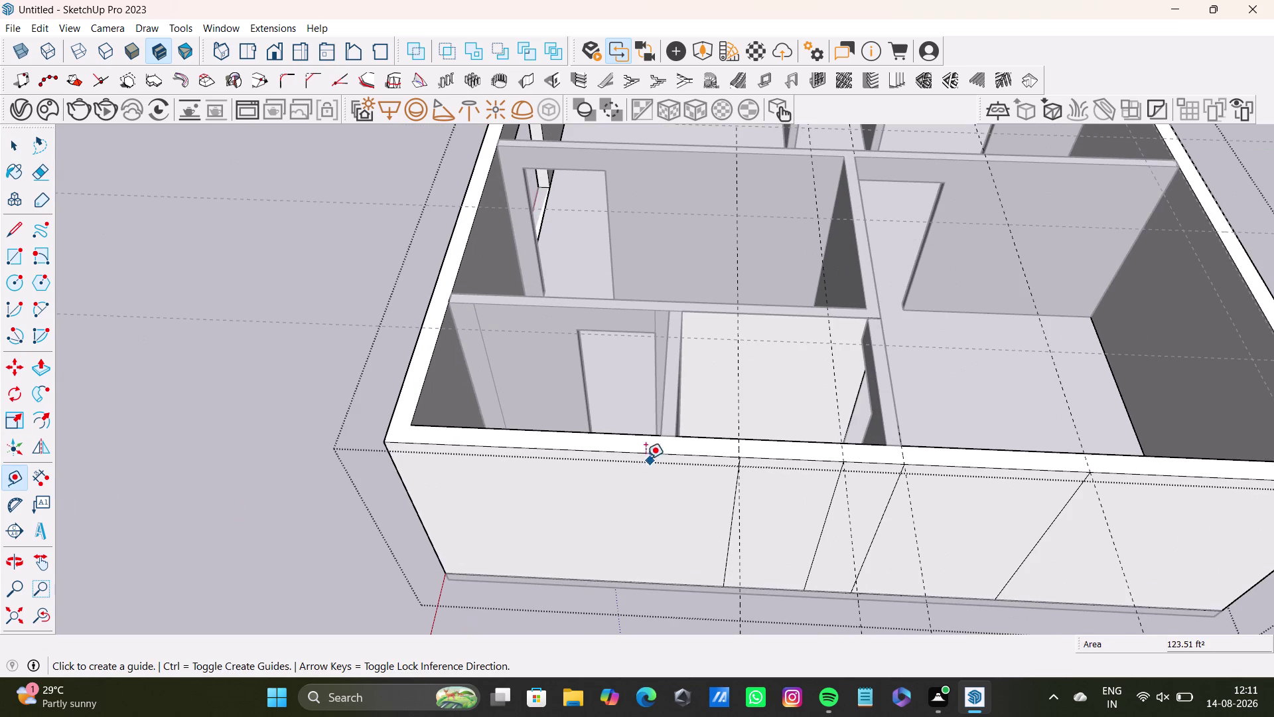
scroll(up, 3)
middle_drag(522, 429, 528, 411)
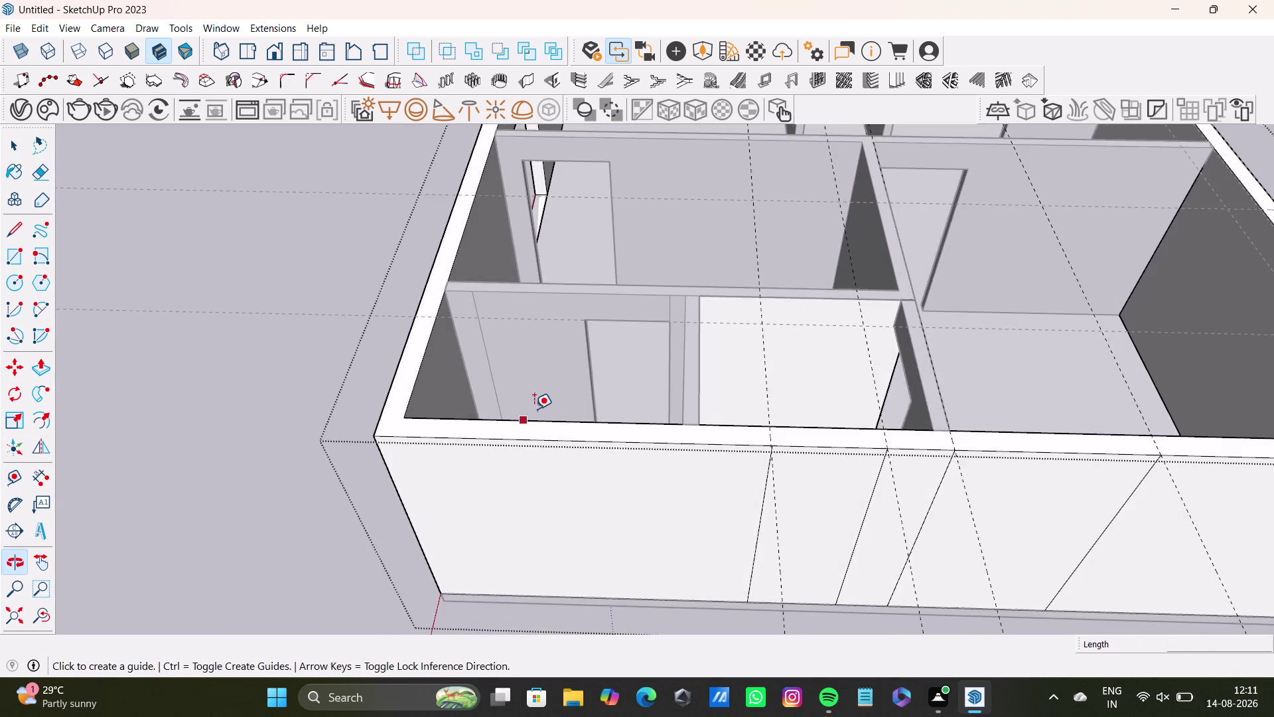
scroll(up, 3)
drag(795, 438, 767, 442)
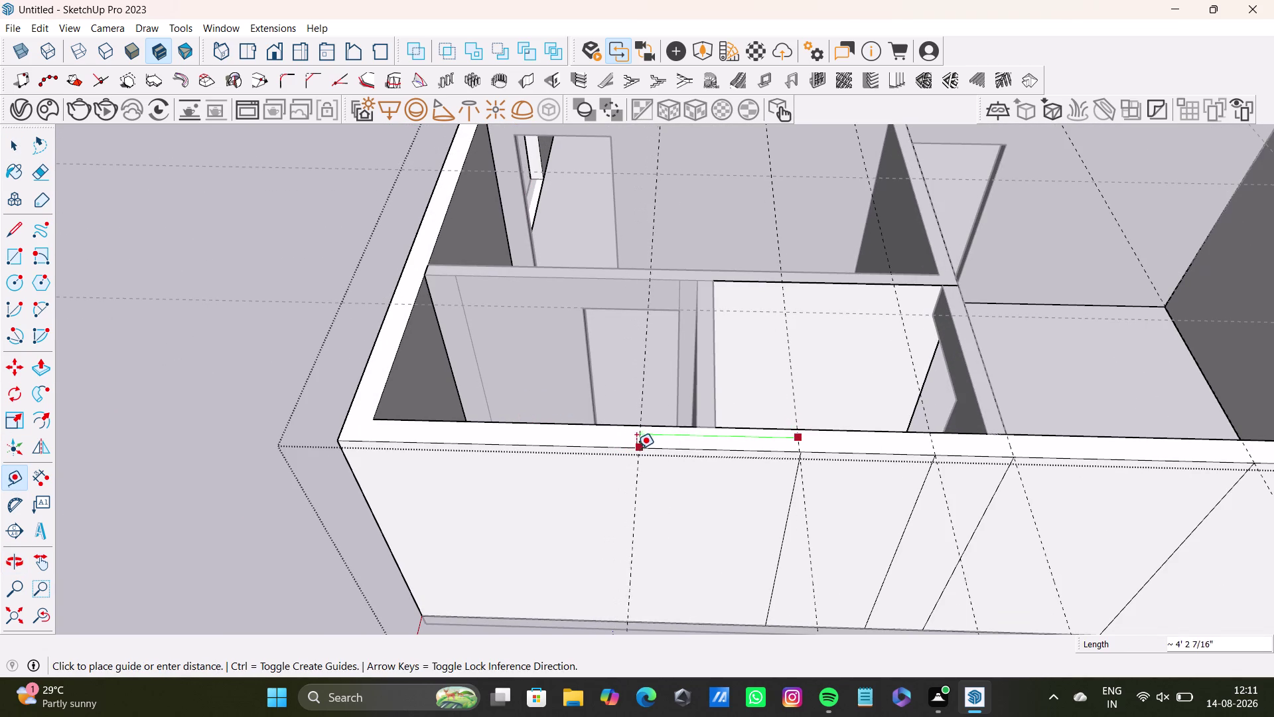
click(634, 450)
click(631, 442)
key(space)
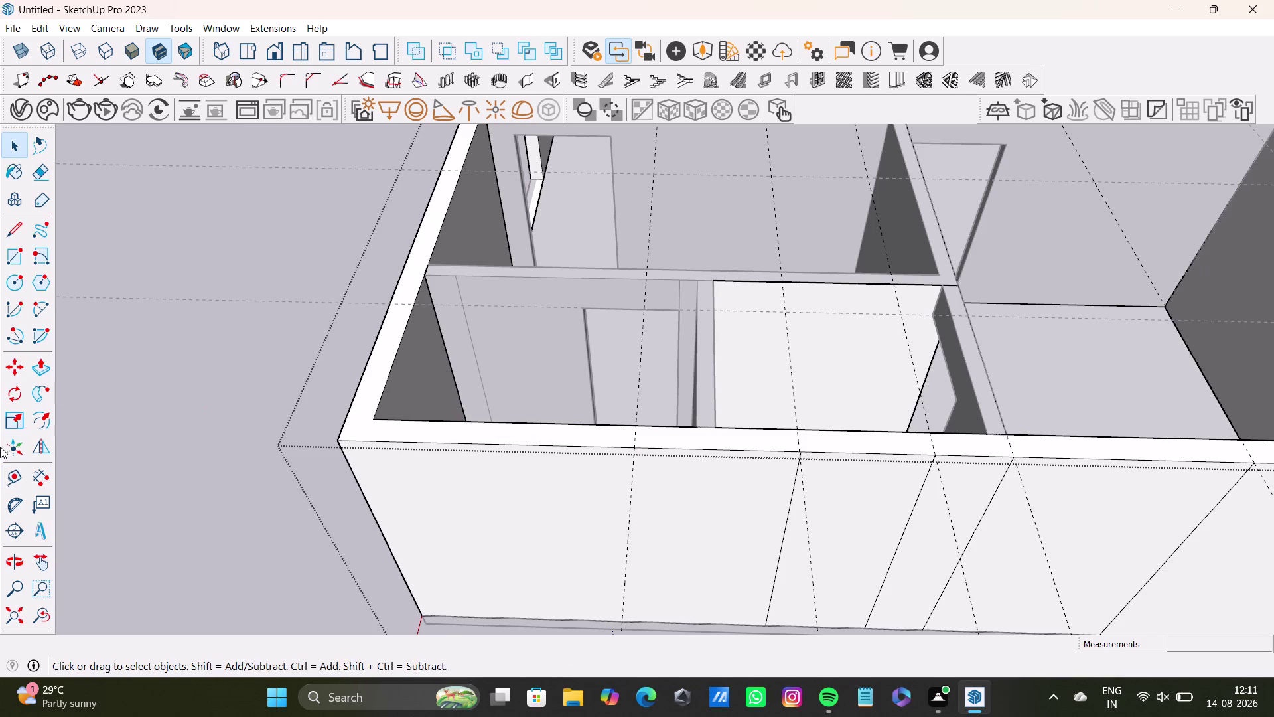
click(8, 468)
scroll(up, 3)
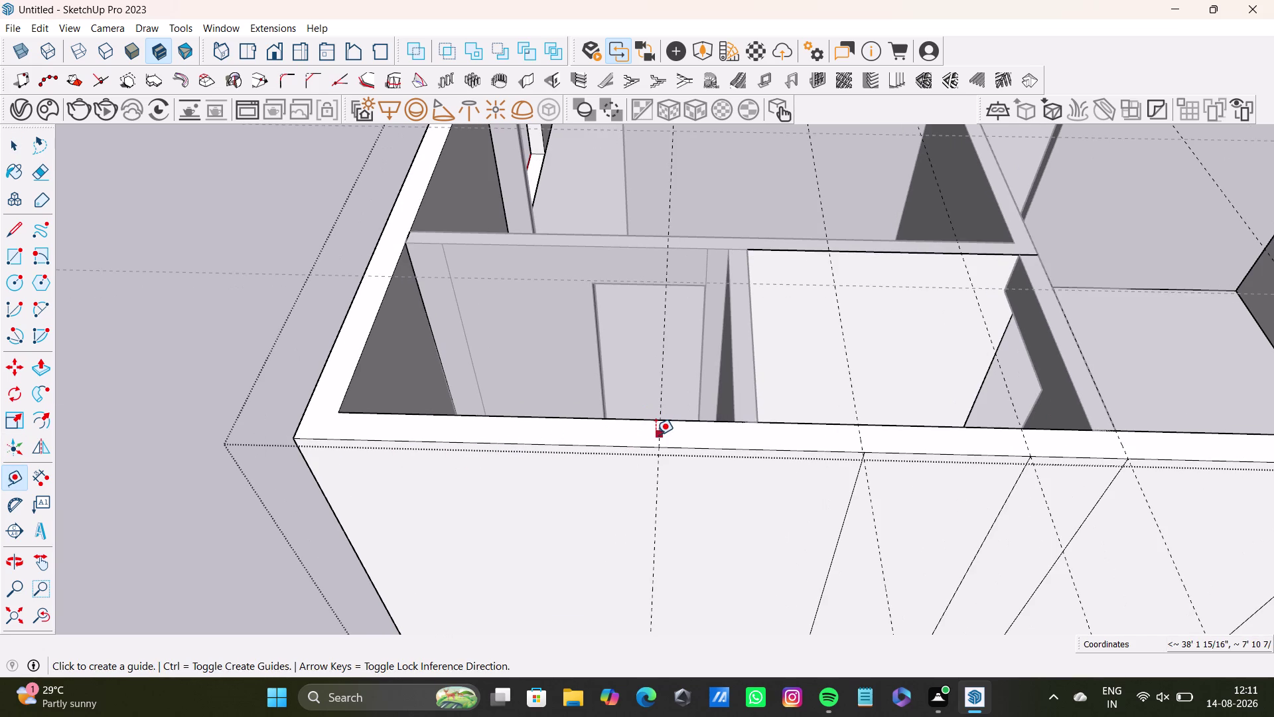
click(656, 434)
click(464, 437)
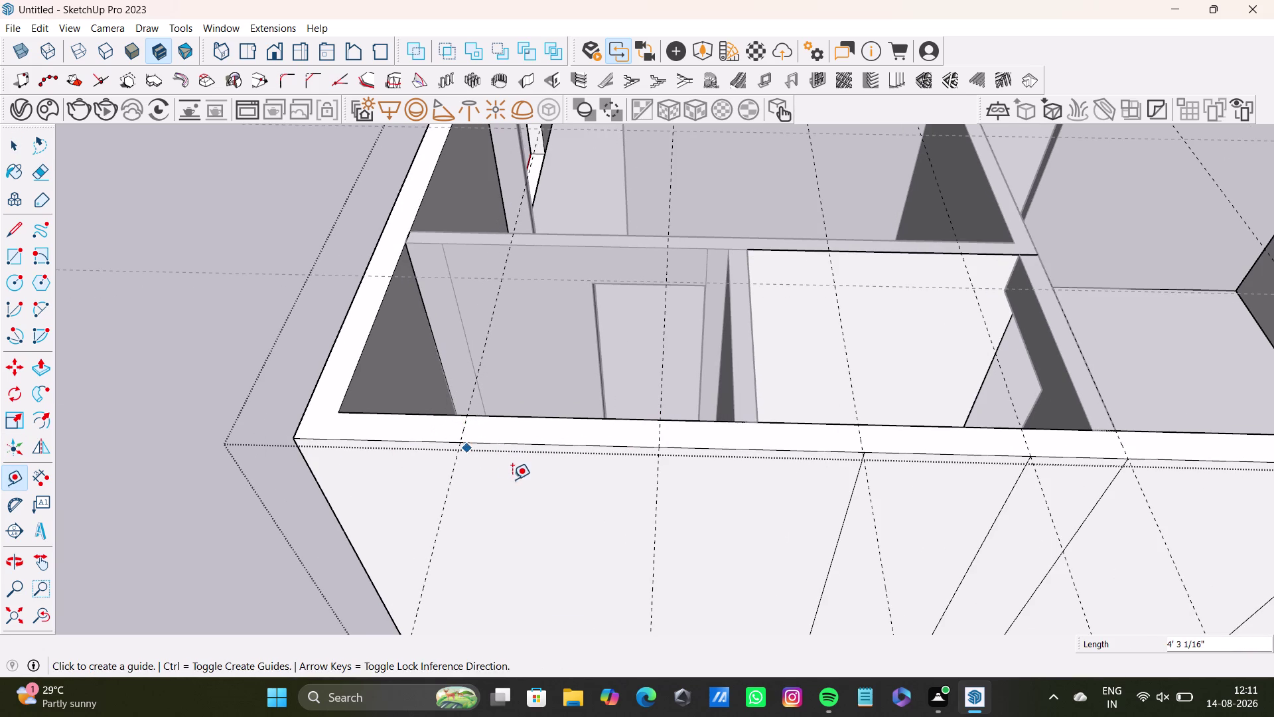
middle_drag(512, 479, 519, 235)
middle_drag(562, 339, 602, 278)
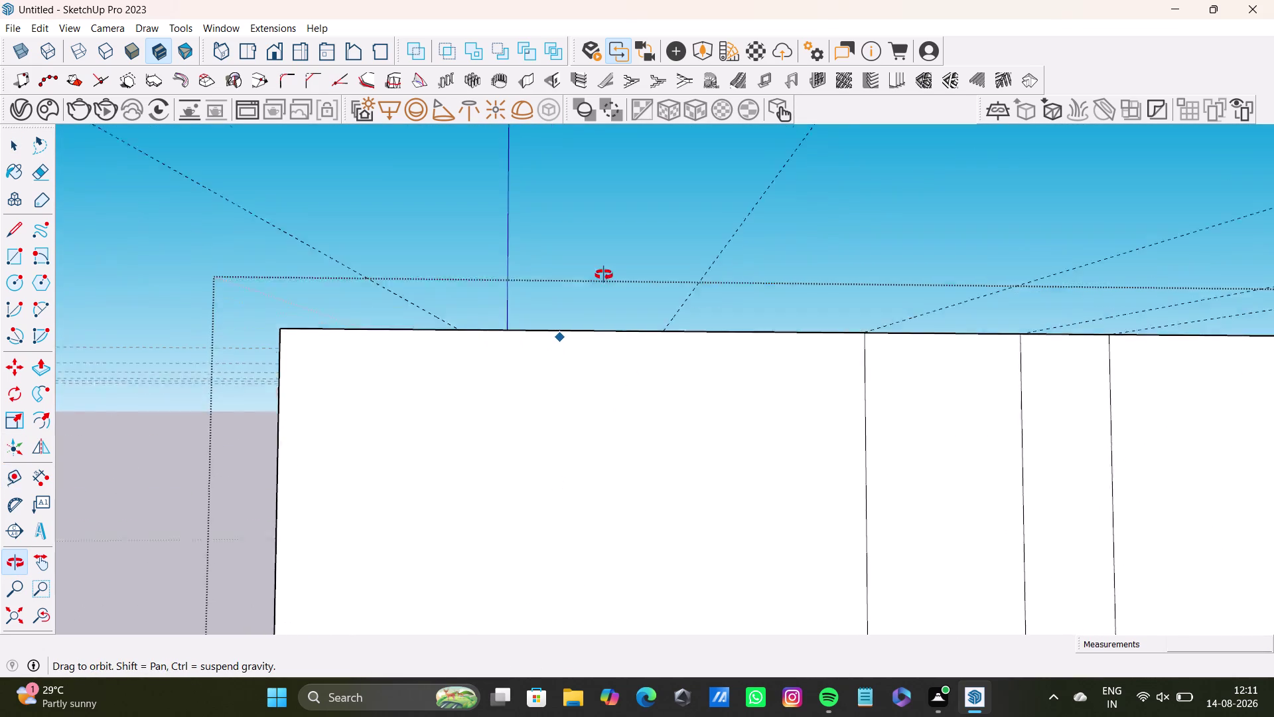
middle_drag(602, 278, 554, 521)
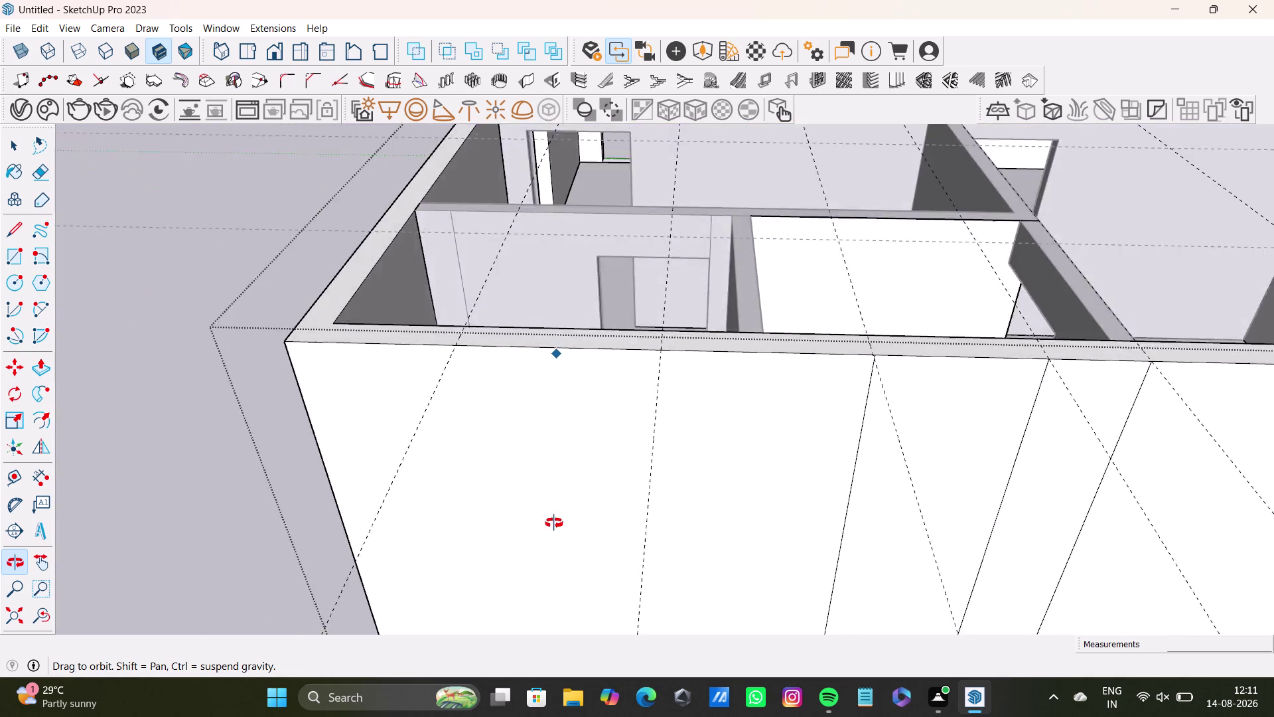
middle_drag(554, 521, 1073, 494)
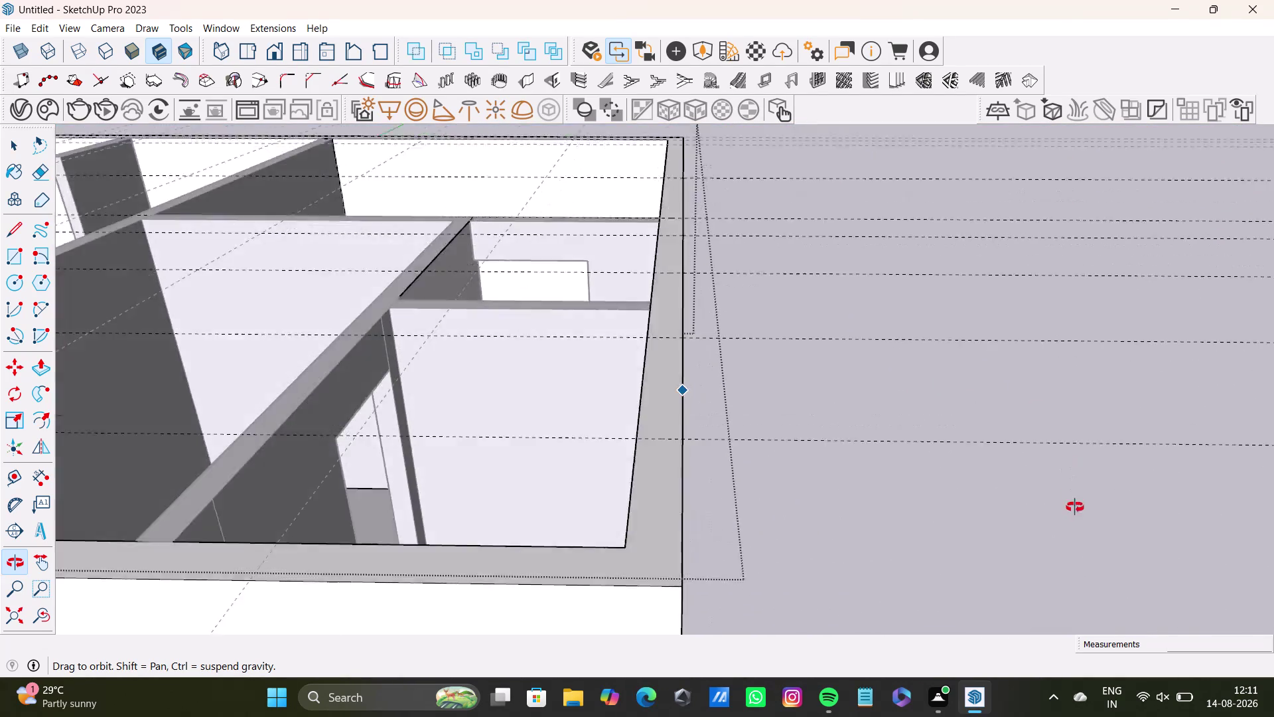
middle_drag(1073, 495, 581, 258)
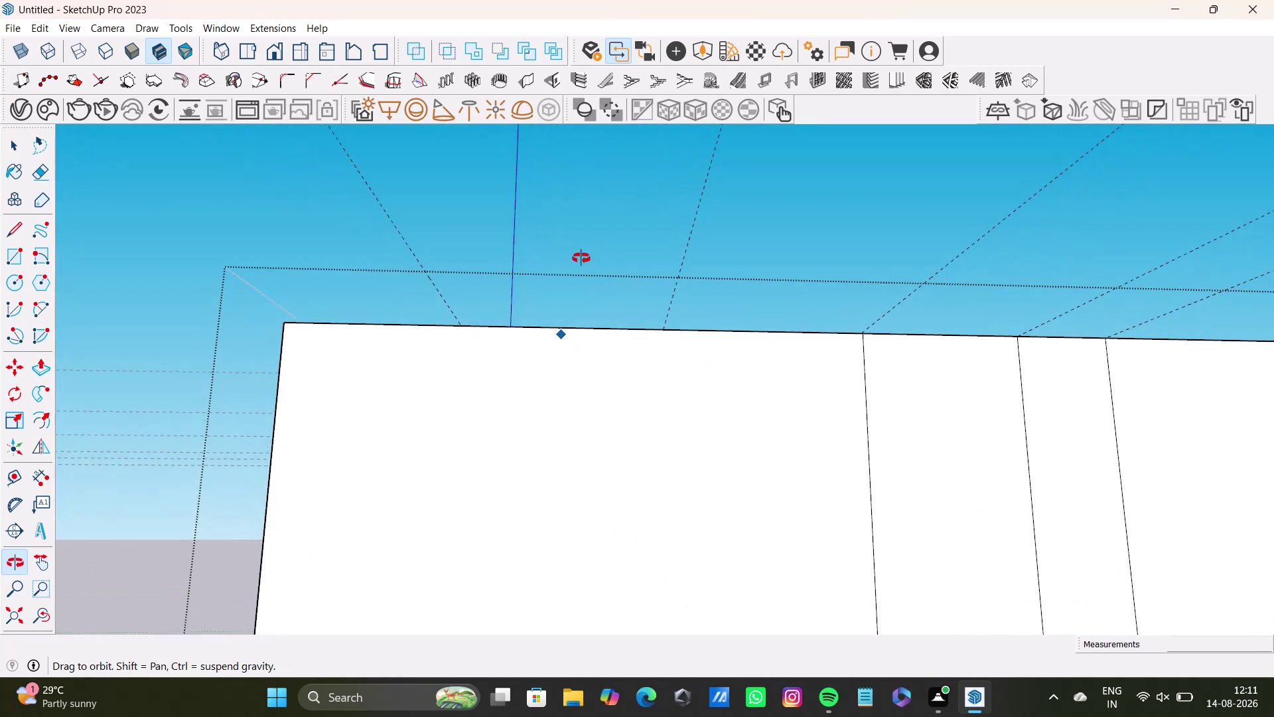
middle_drag(581, 258, 578, 270)
scroll(down, 3)
middle_drag(628, 367, 573, 300)
middle_drag(586, 314, 591, 353)
middle_drag(542, 345, 519, 365)
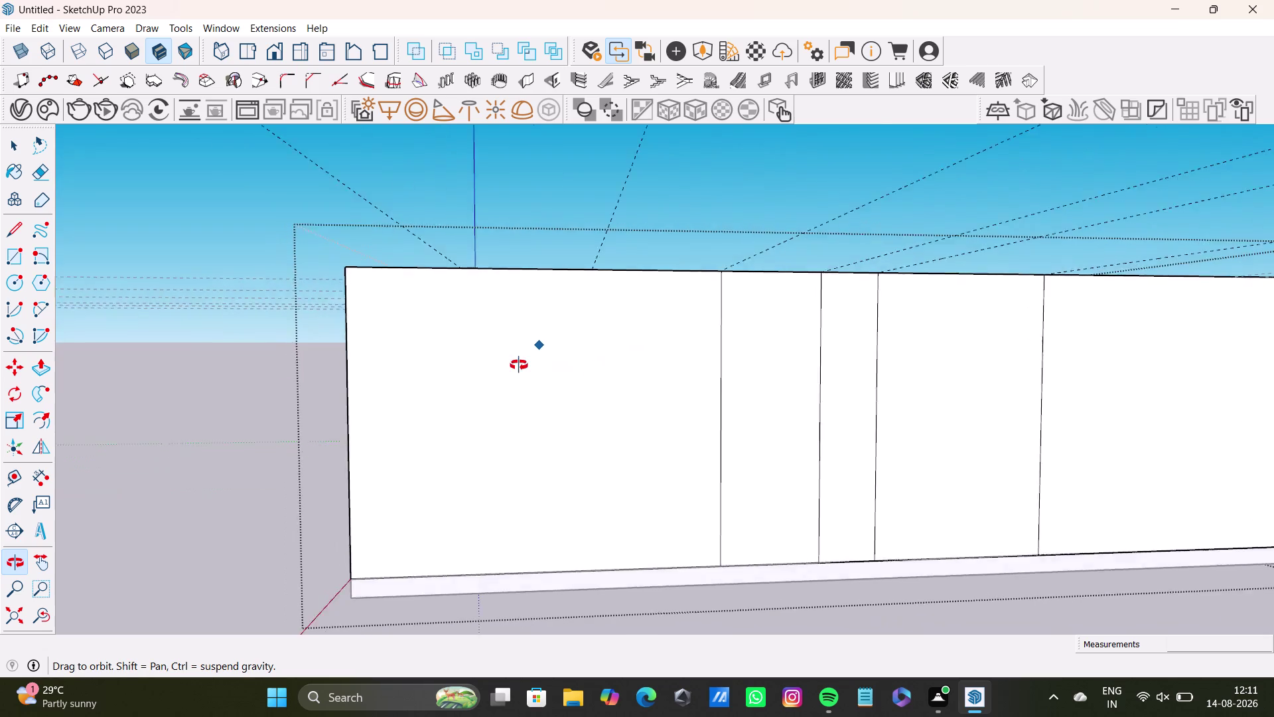
middle_drag(518, 365, 543, 393)
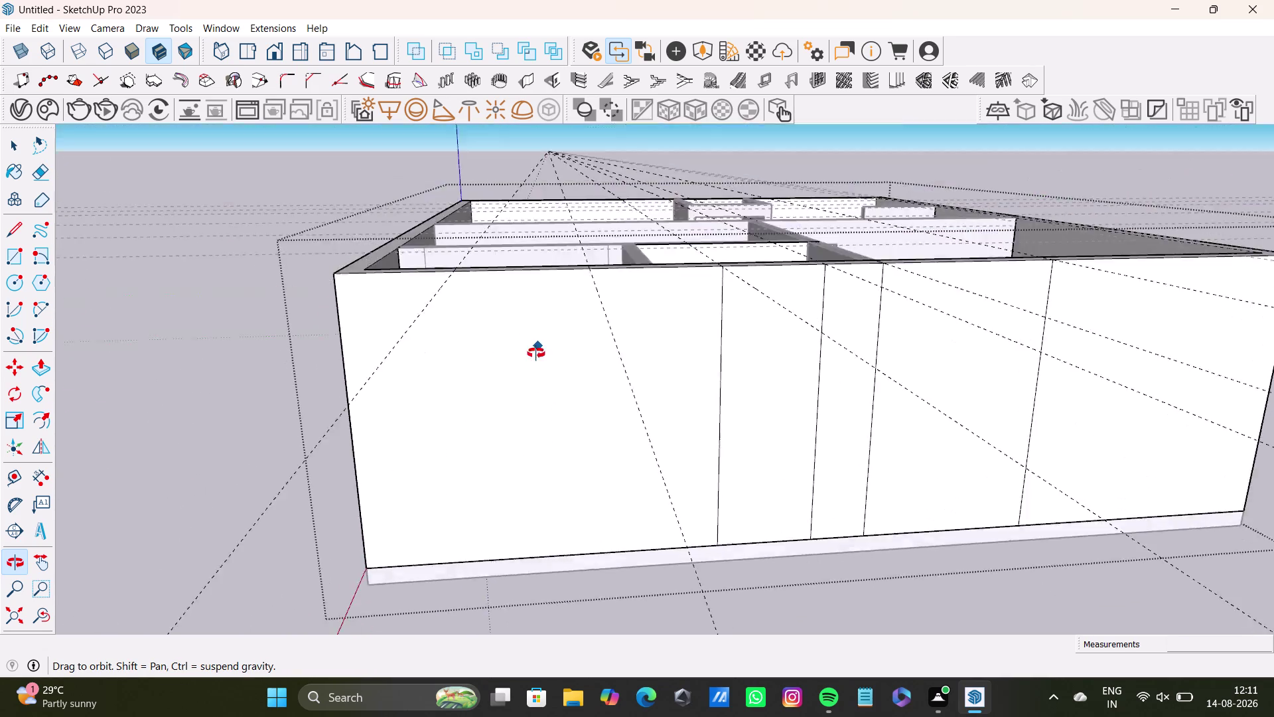
middle_drag(542, 393, 562, 271)
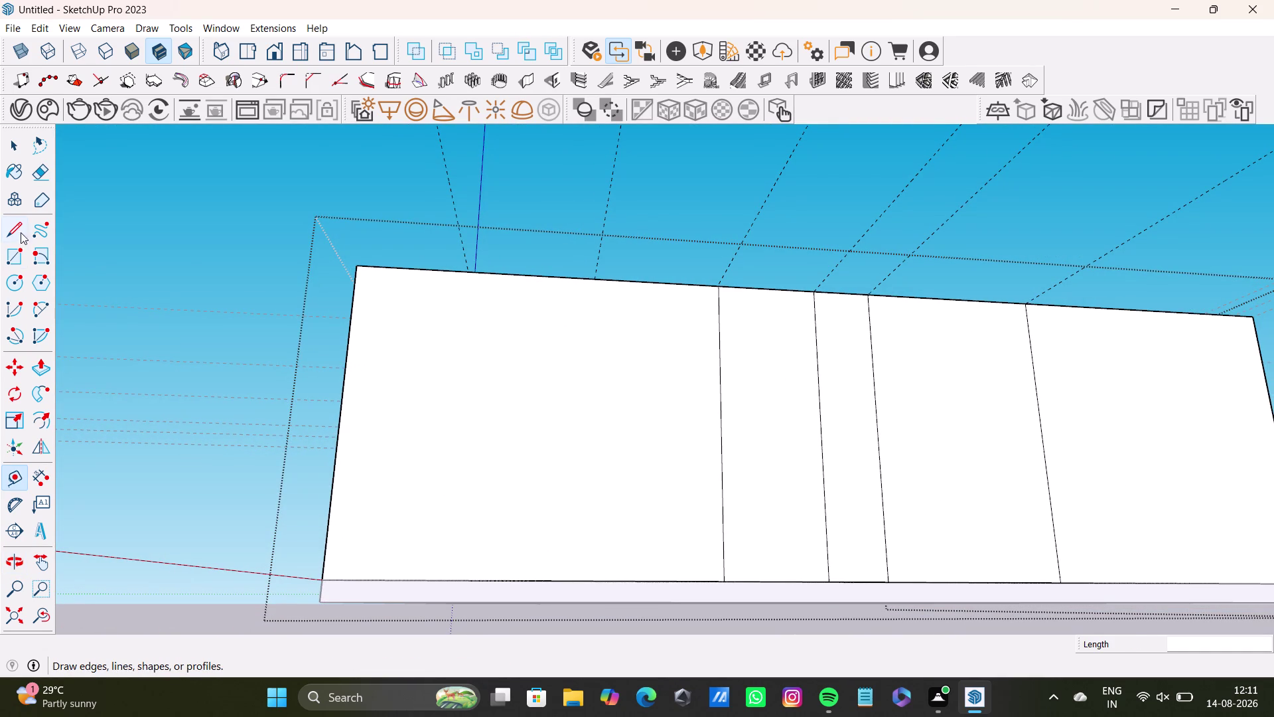
Draw a vertical line from the wall's top edge to its bottom edge on the left part.
click(28, 231)
click(0, 237)
click(4, 235)
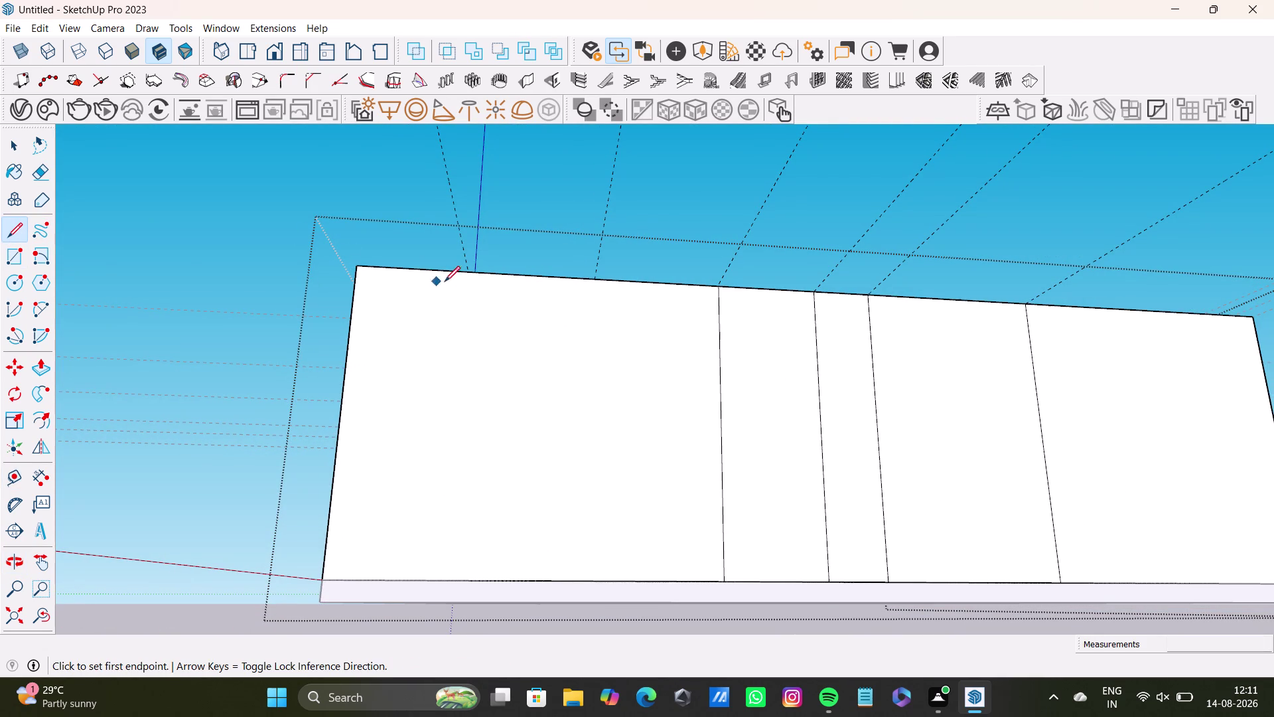
click(470, 270)
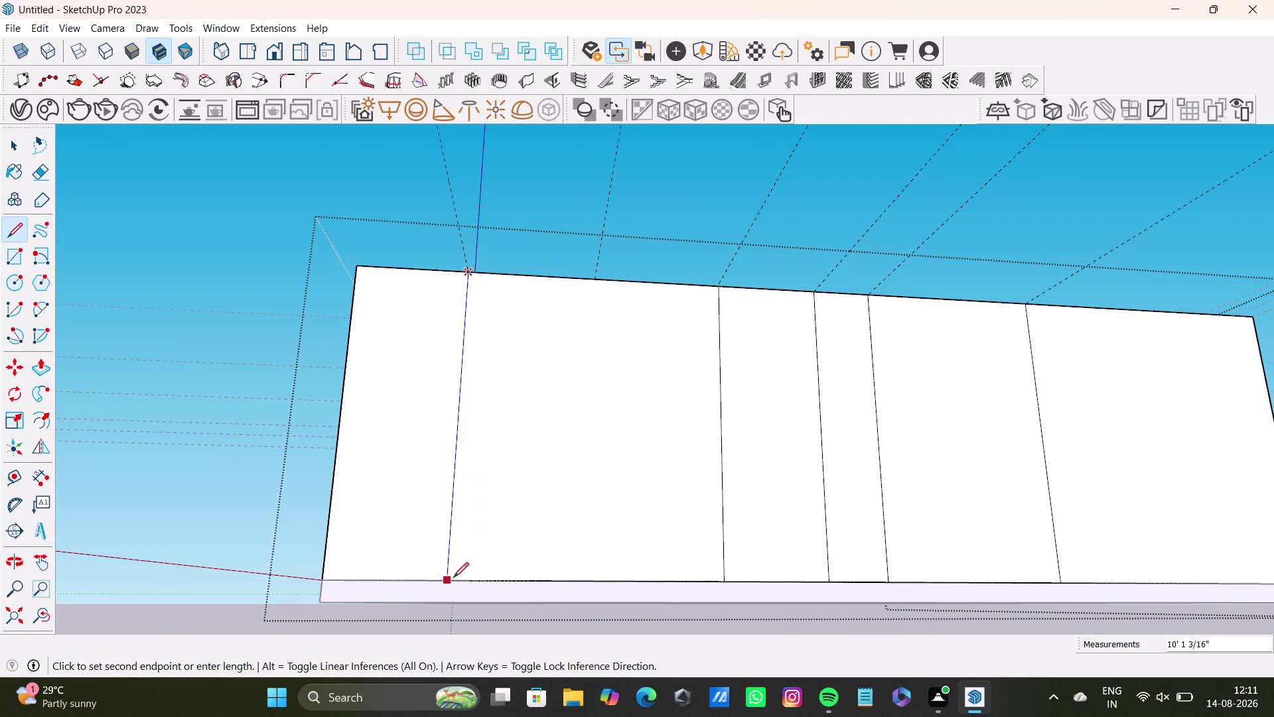
click(450, 575)
key(space)
middle_drag(627, 460, 598, 510)
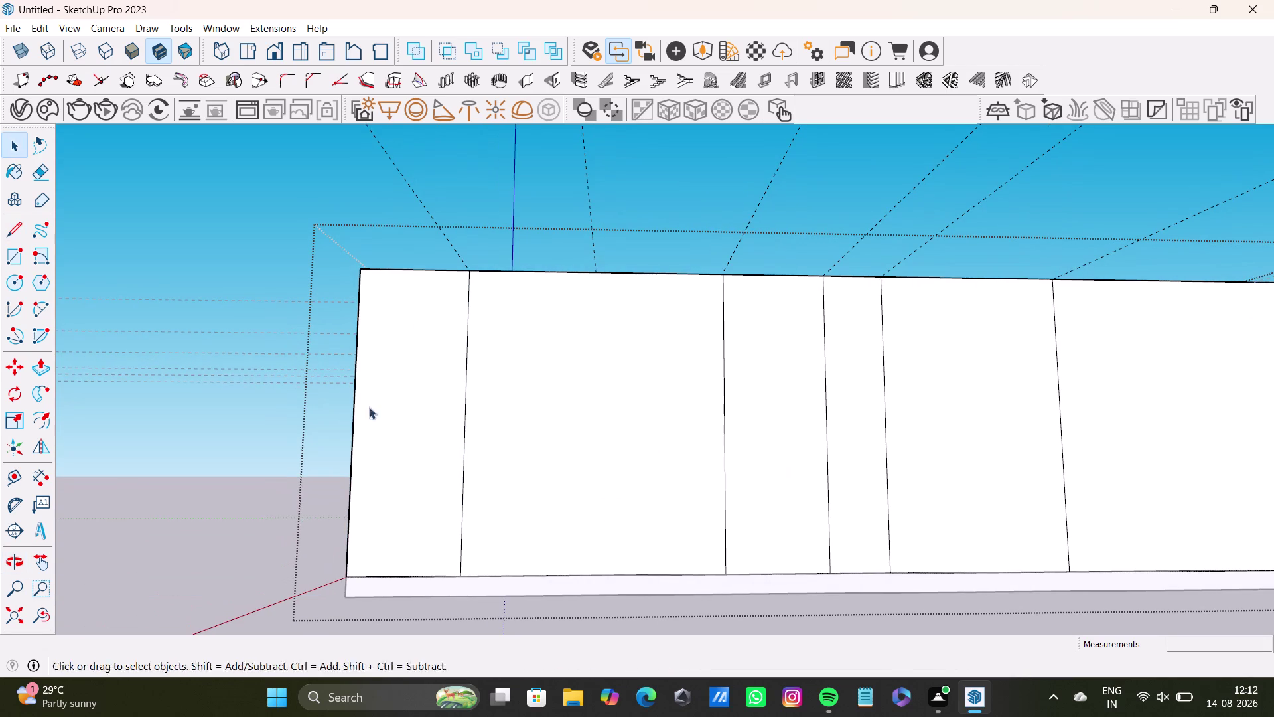
Draw a second vertical line further along the wall, dividing the face into seven panels.
click(7, 233)
scroll(up, 3)
click(588, 271)
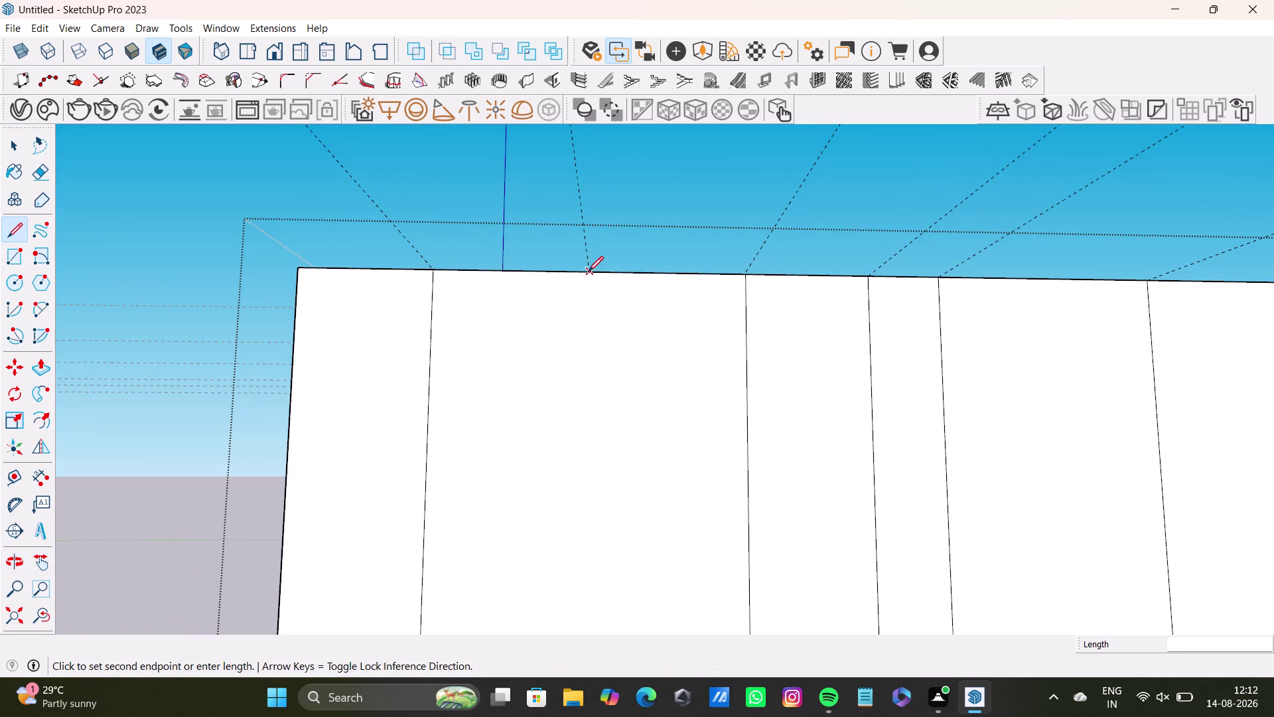
scroll(down, 3)
middle_drag(579, 403, 580, 342)
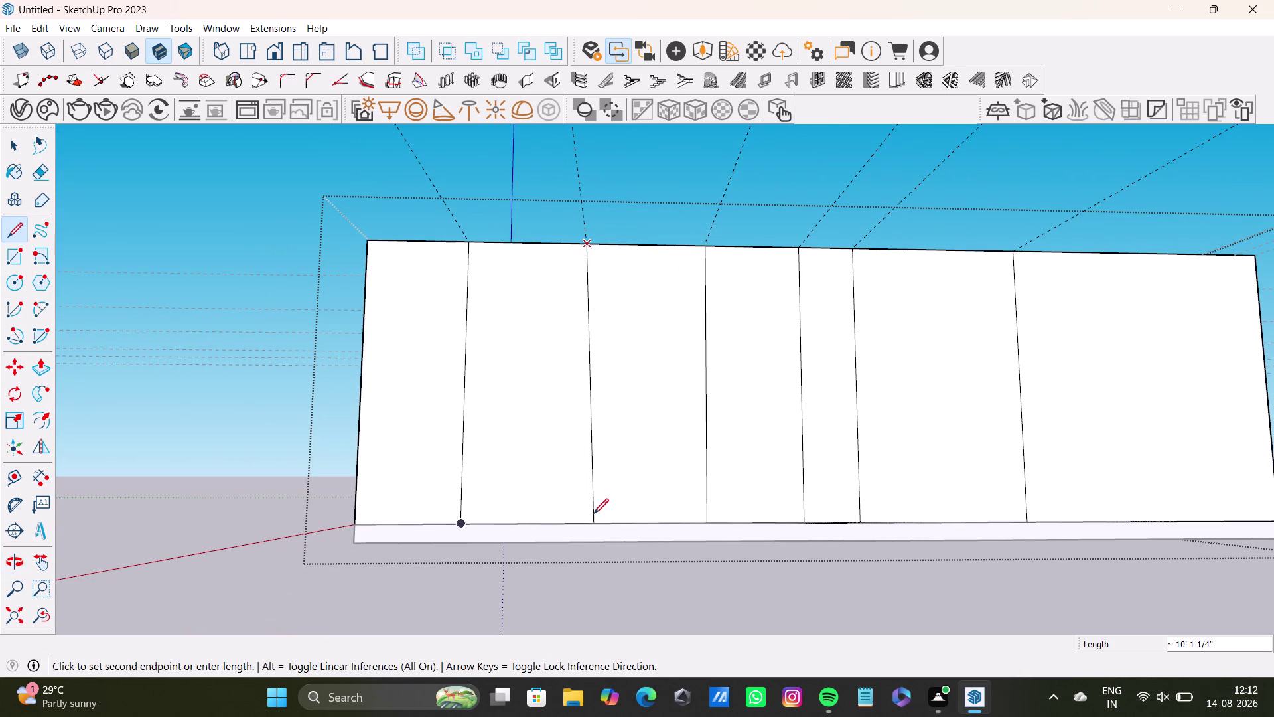
click(582, 519)
key(space)
scroll(down, 3)
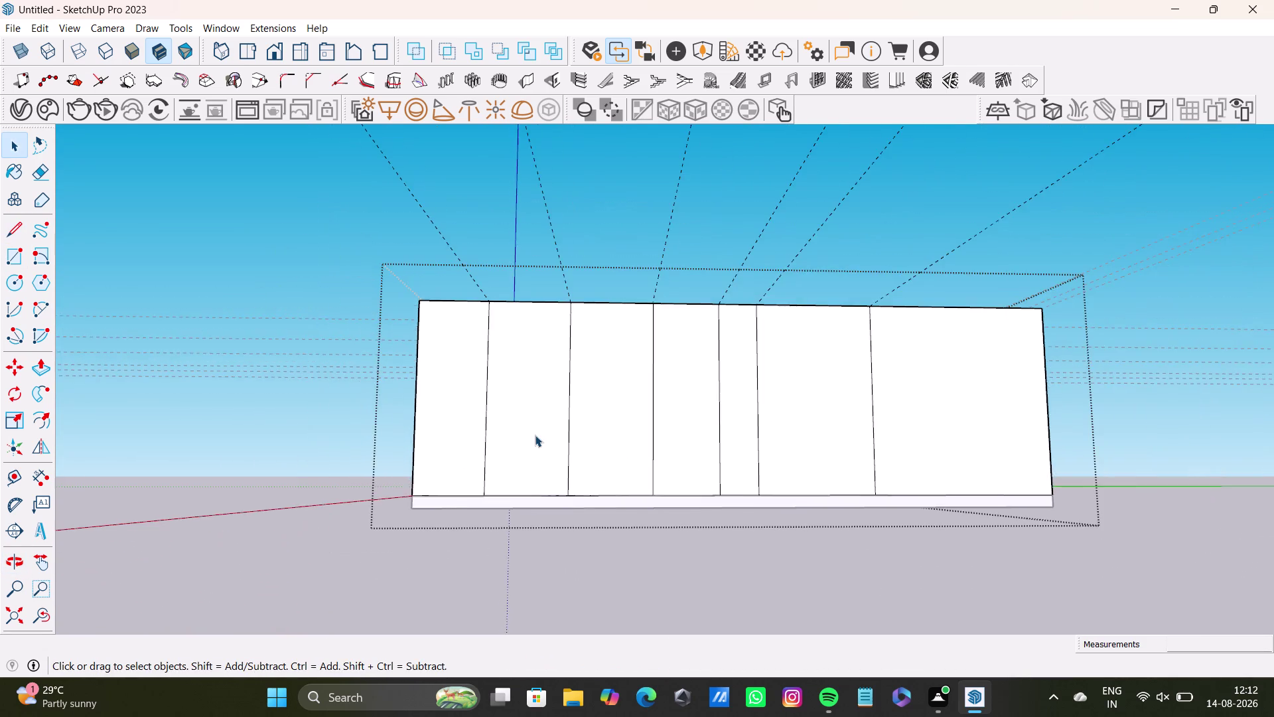
middle_drag(536, 434, 554, 571)
scroll(down, 3)
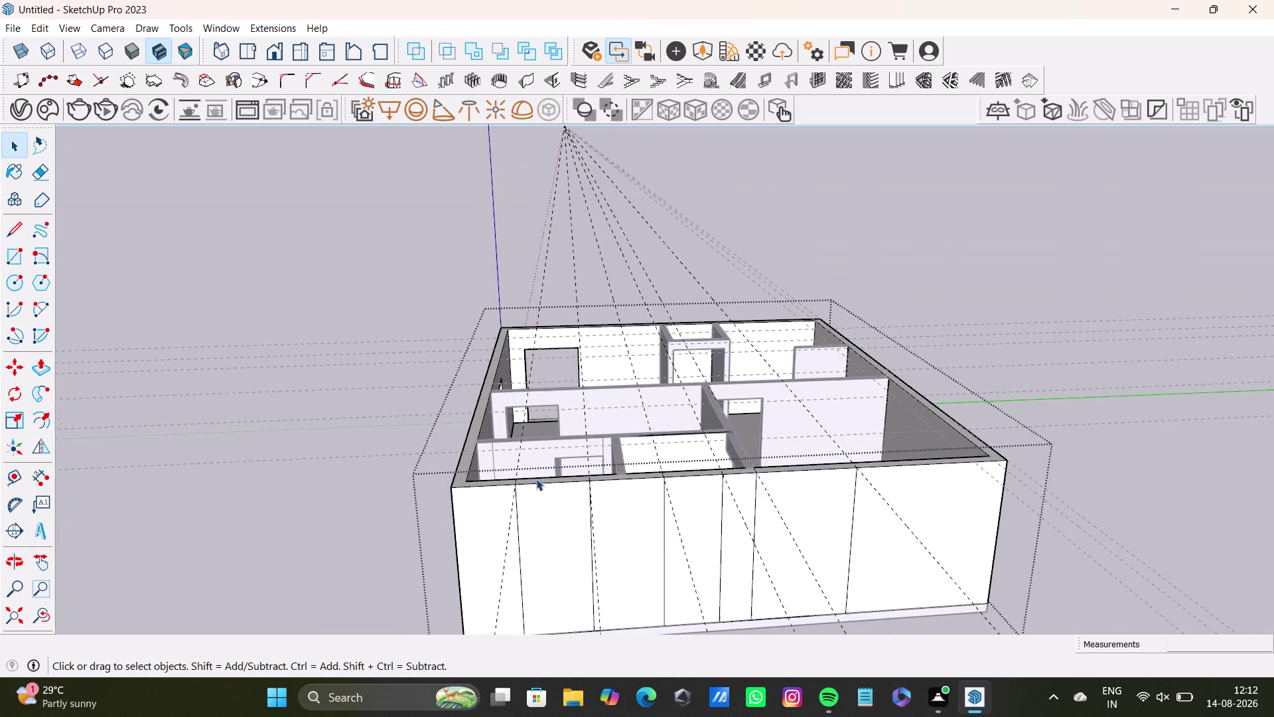
scroll(down, 3)
middle_drag(542, 491, 820, 536)
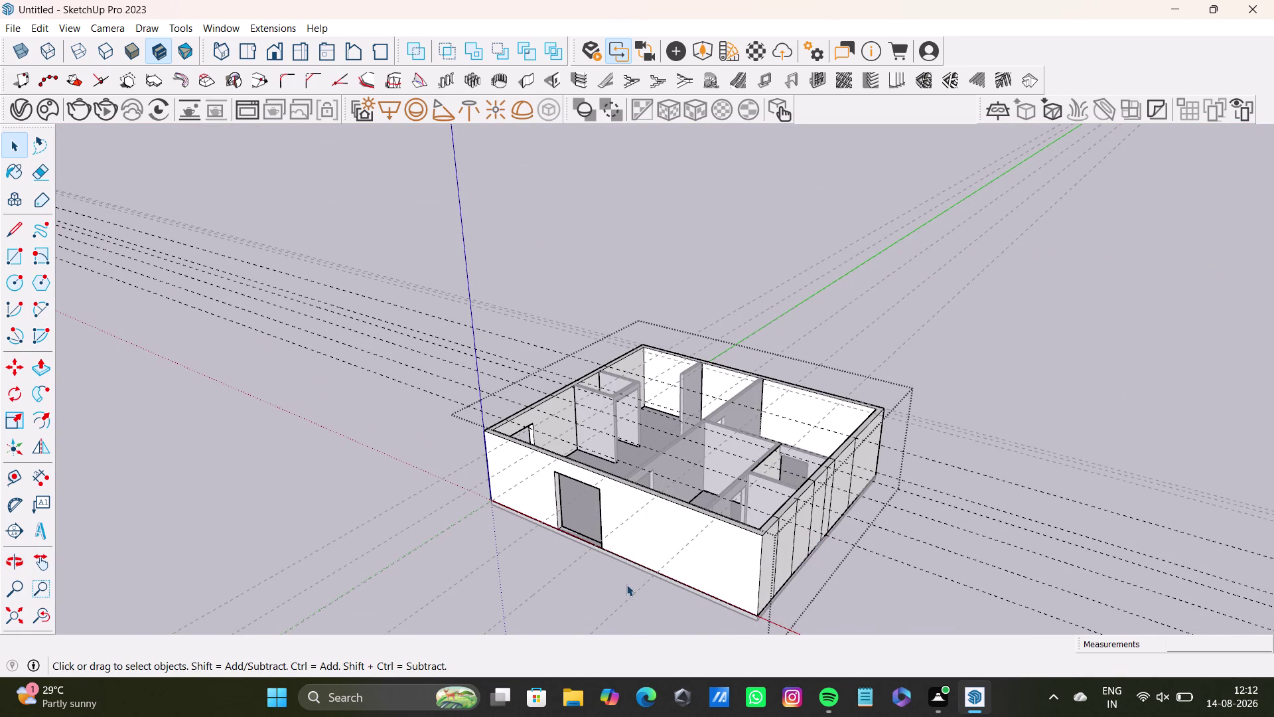
Place Tape Measure guides on the front wall's top edge aligned with the partition.
scroll(down, 3)
middle_drag(673, 568, 849, 625)
middle_drag(699, 500, 596, 486)
middle_drag(609, 493, 610, 615)
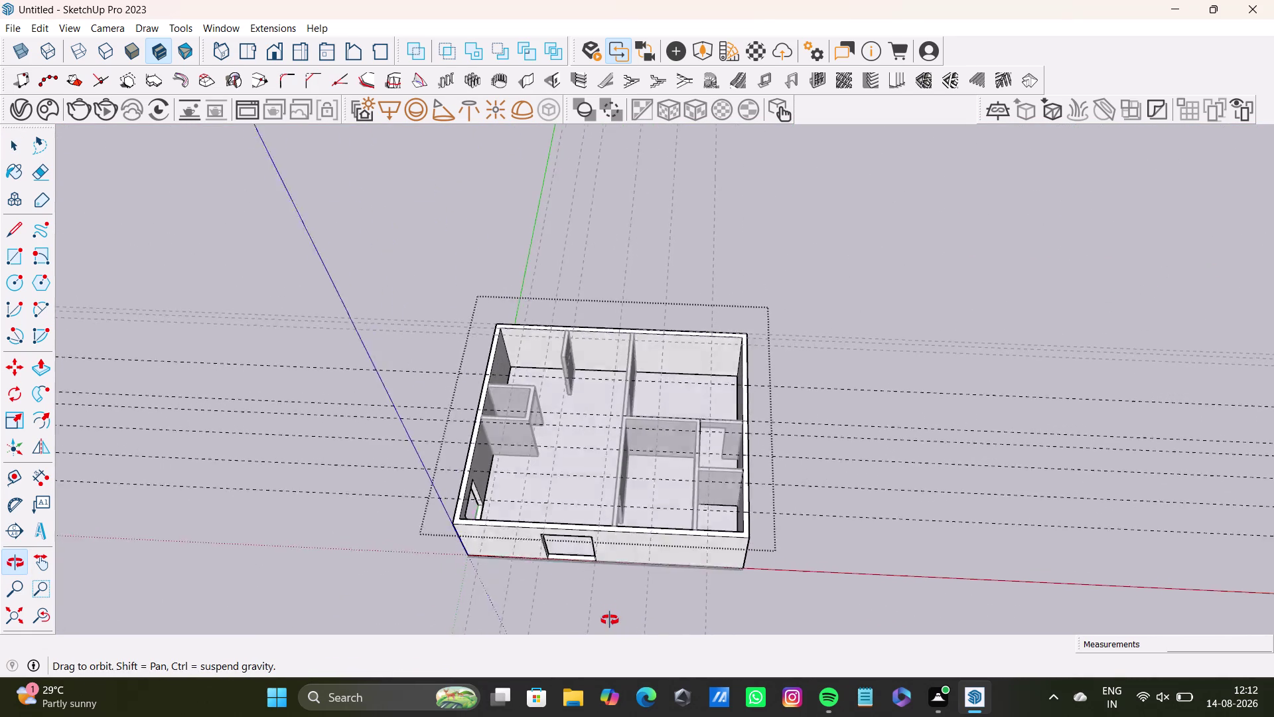
middle_drag(610, 616, 608, 426)
scroll(up, 3)
middle_drag(655, 457, 657, 519)
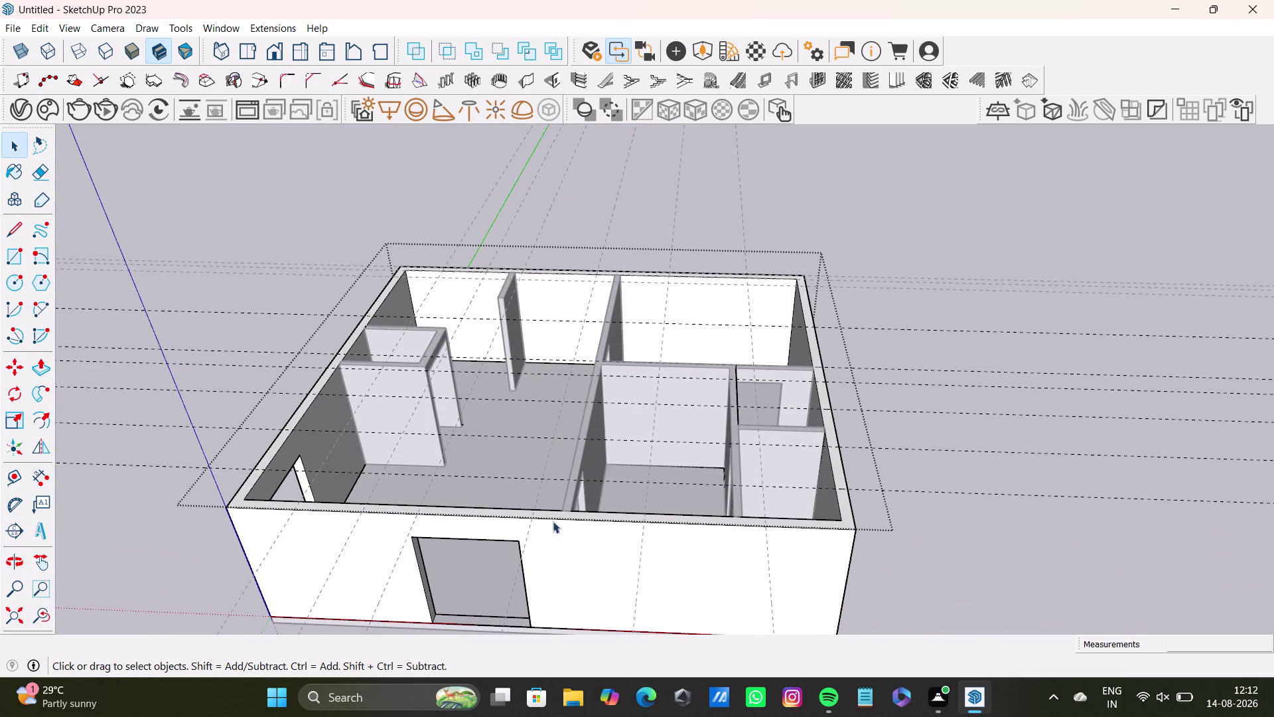
middle_drag(604, 526, 604, 575)
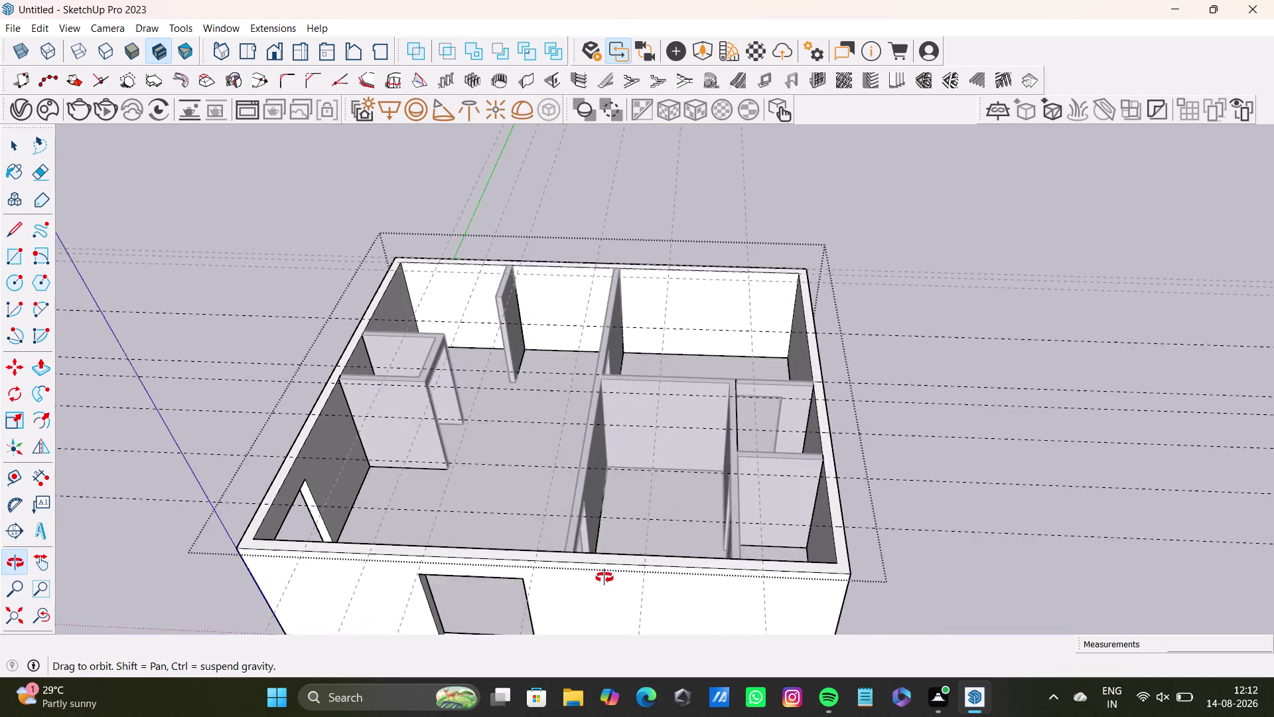
middle_drag(605, 575, 576, 482)
click(12, 474)
scroll(up, 3)
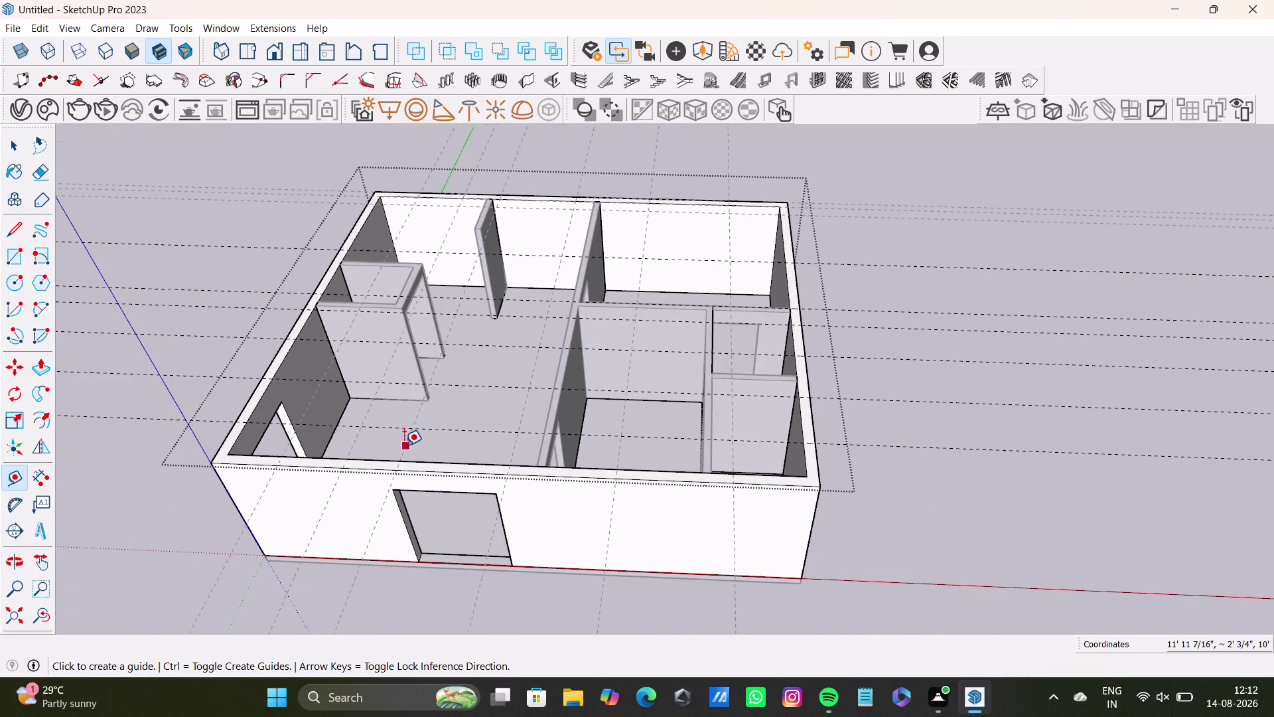
scroll(up, 3)
middle_drag(592, 476, 486, 404)
drag(881, 414, 867, 414)
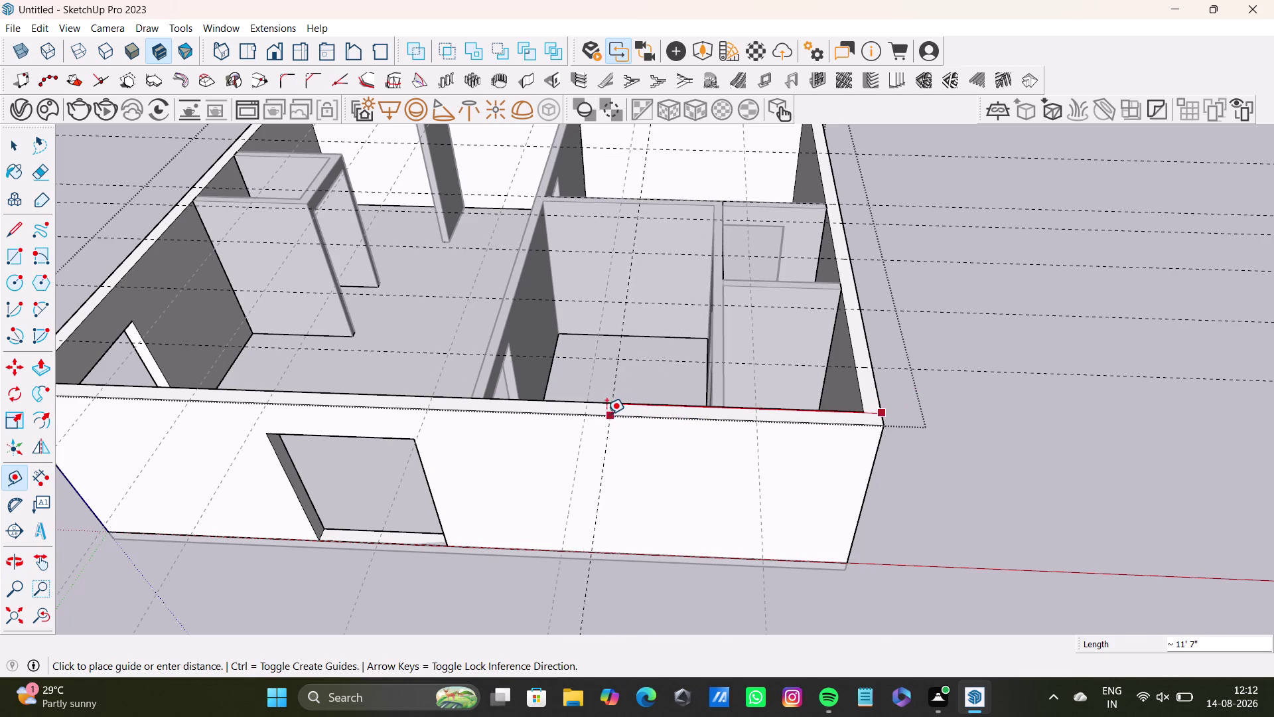
click(631, 414)
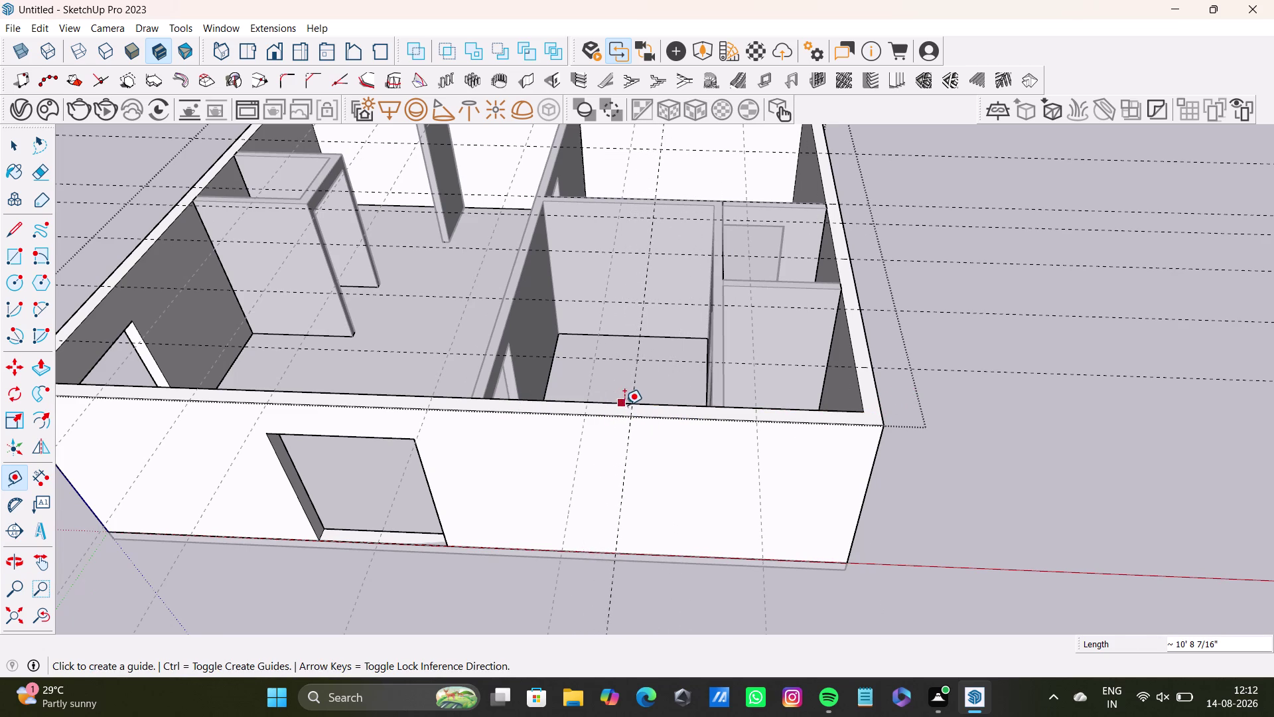
click(630, 410)
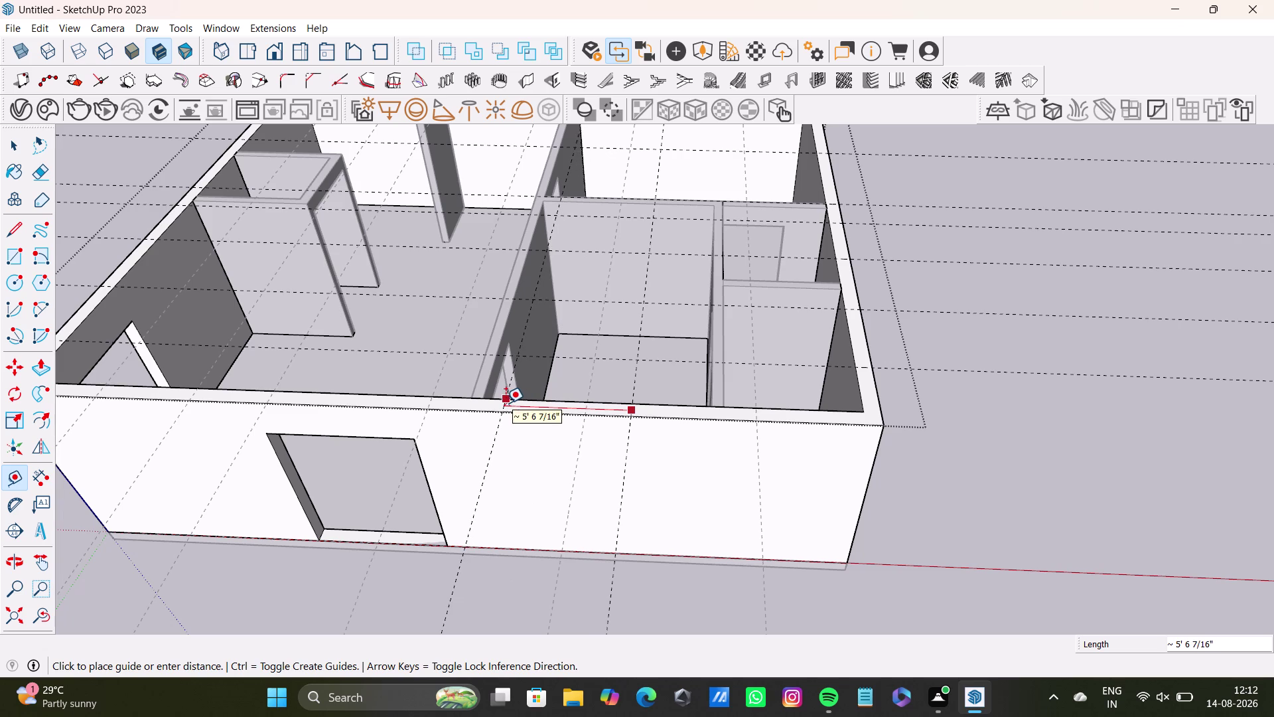
click(506, 403)
key(space)
Draw a vertical line from the guide on the top edge down to the wall base.
middle_drag(559, 442, 573, 299)
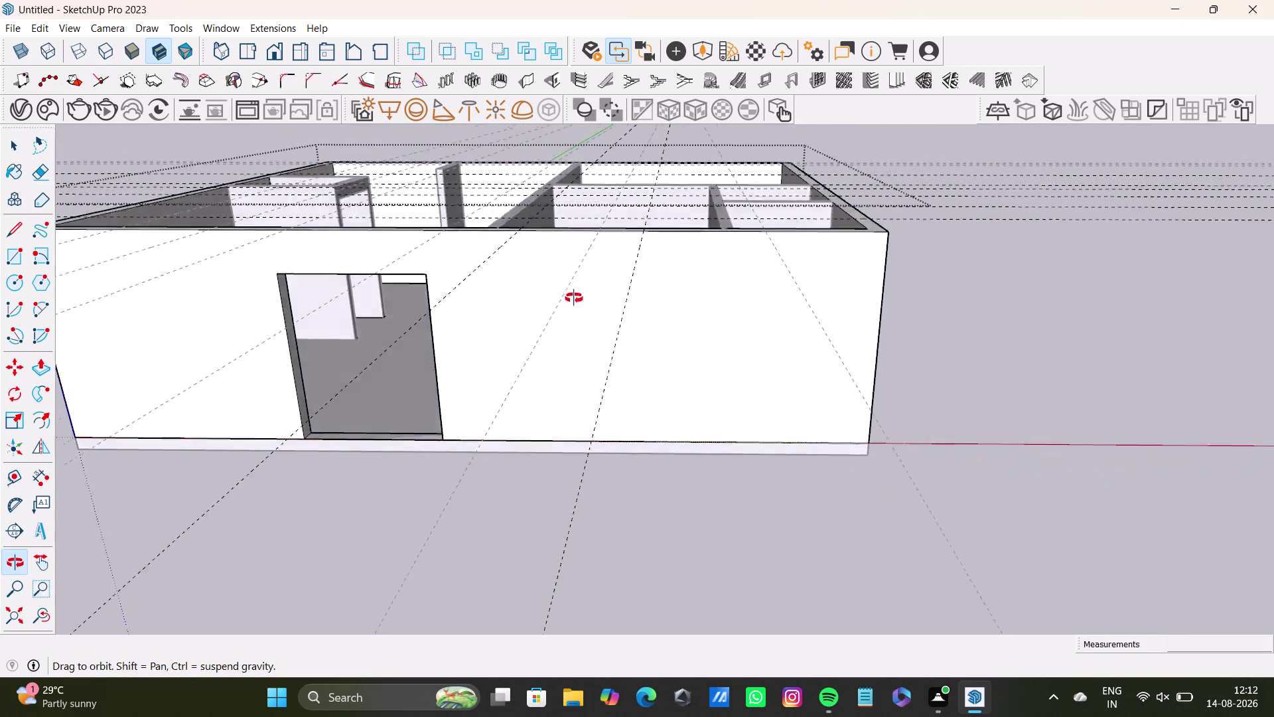
middle_drag(574, 299, 581, 292)
middle_drag(551, 333, 566, 253)
middle_drag(575, 238, 561, 386)
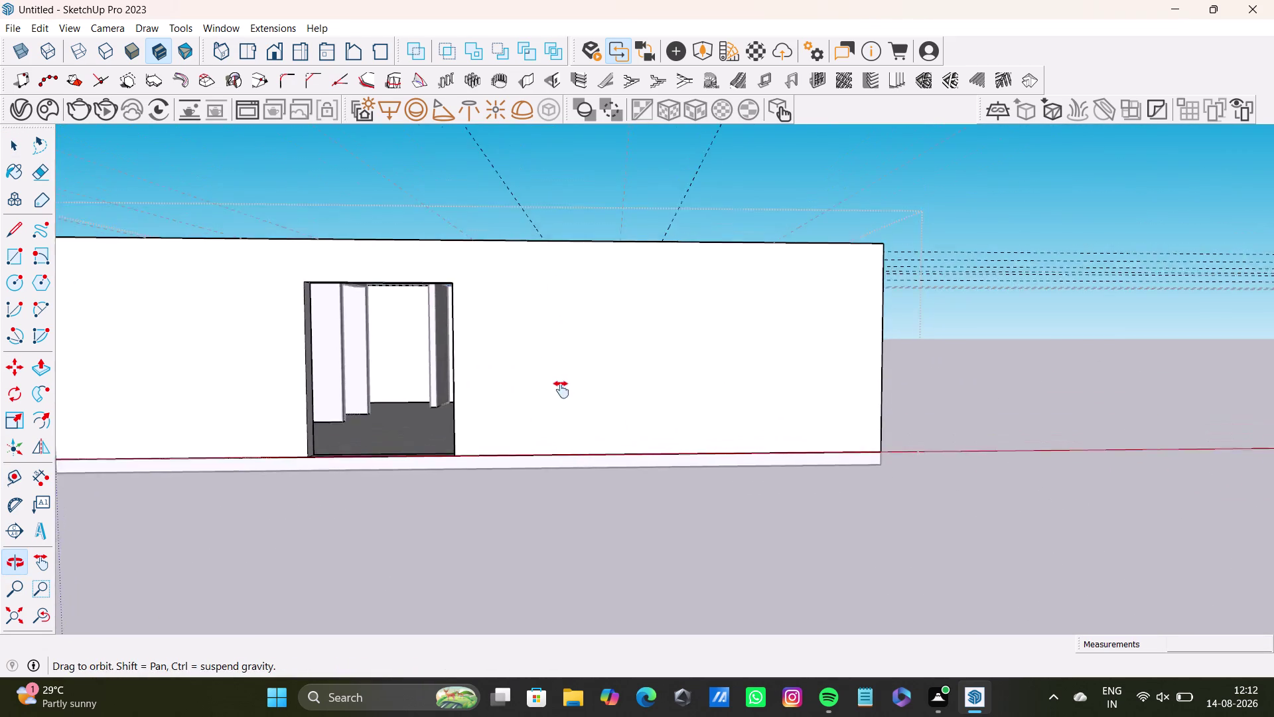
middle_drag(561, 386, 561, 389)
click(13, 226)
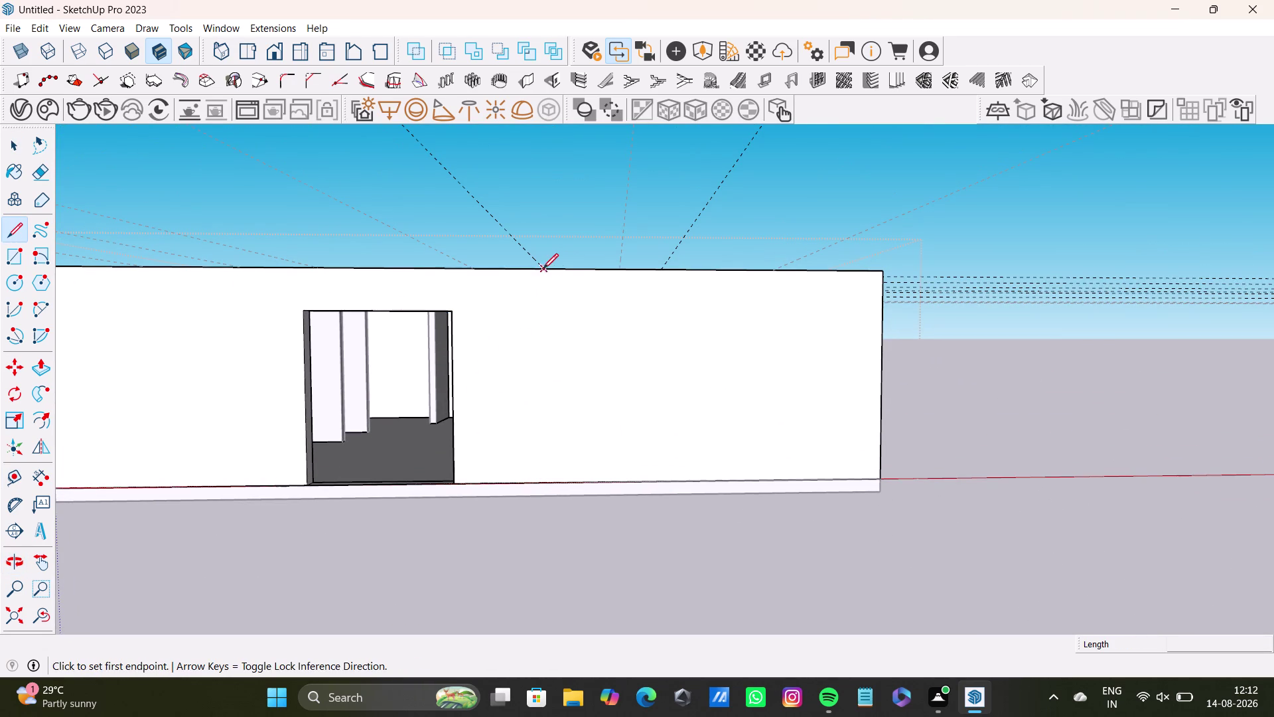
middle_drag(635, 328, 739, 347)
middle_drag(739, 349, 715, 339)
click(616, 275)
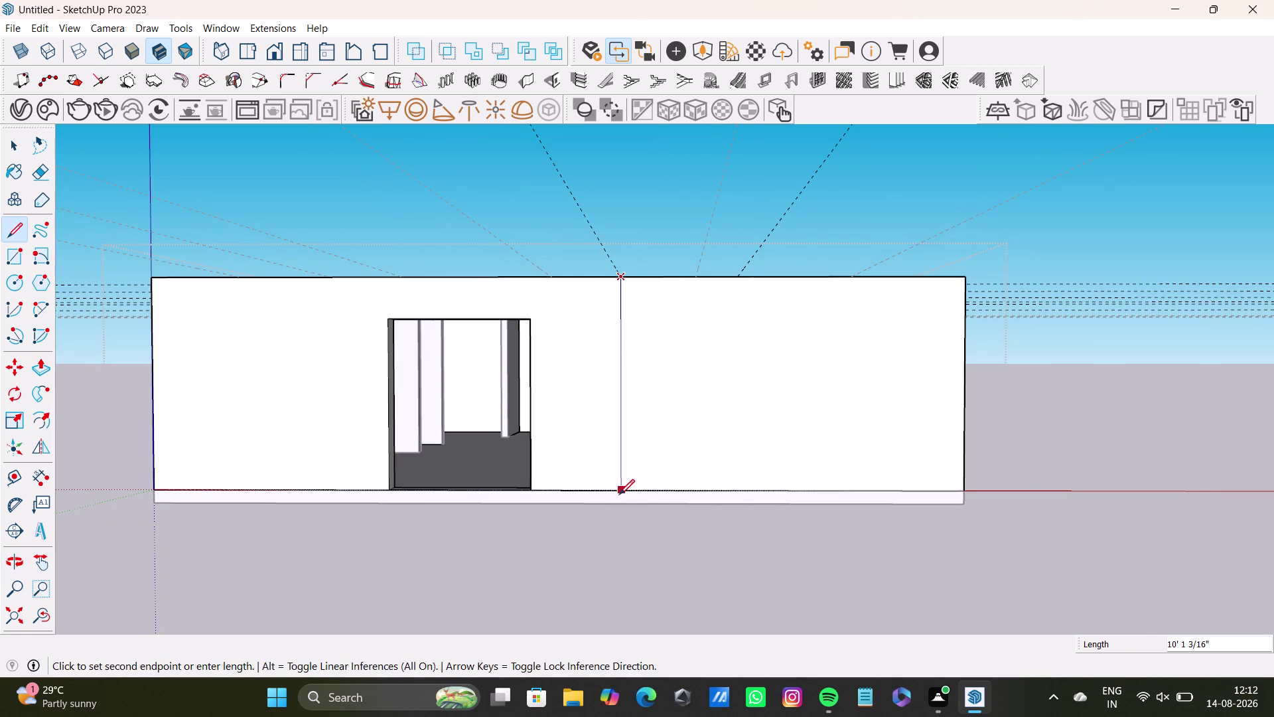
click(619, 495)
key(space)
Draw a second vertical line, locked to the blue axis, down the doorway wall.
click(13, 241)
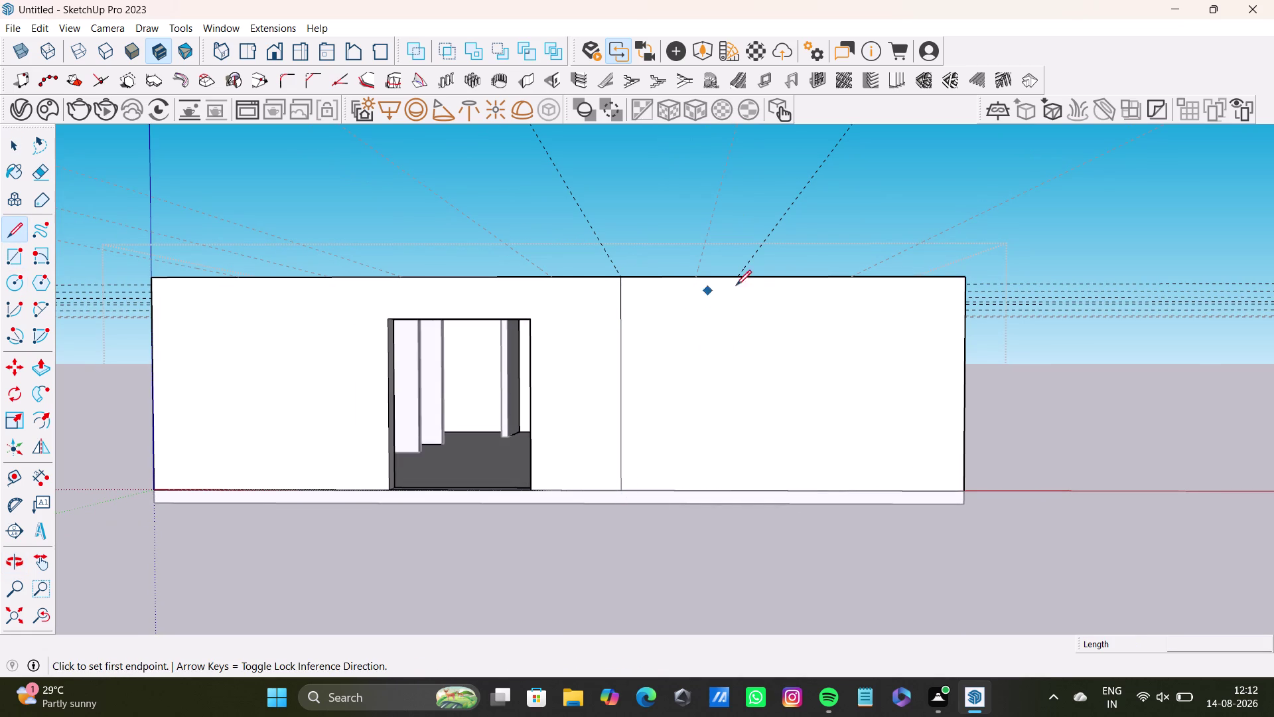
click(734, 277)
key(space)
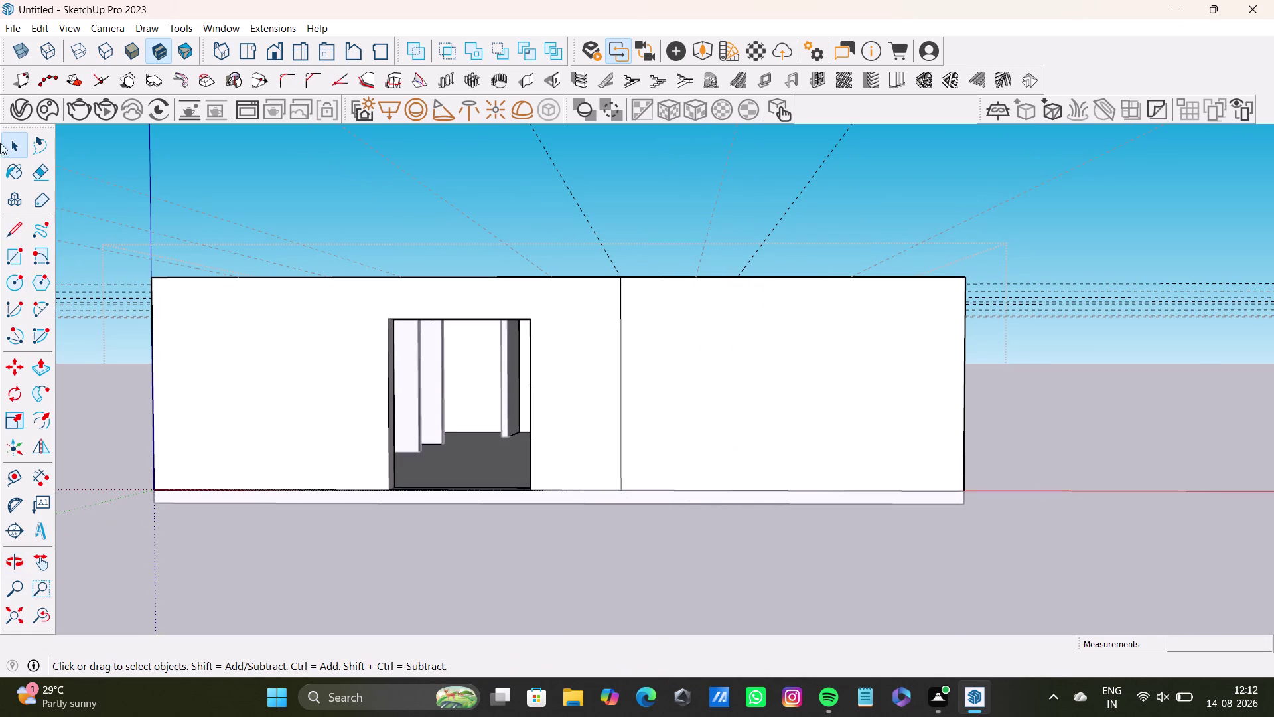
click(17, 230)
scroll(up, 3)
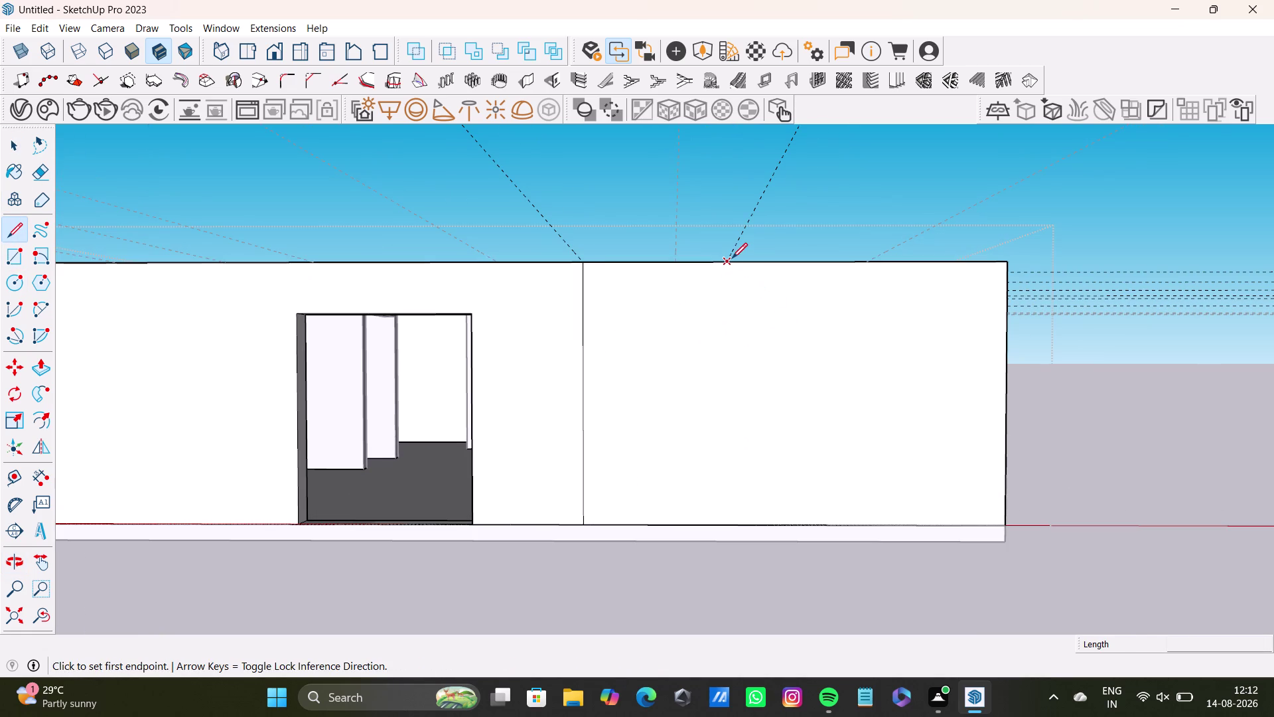
click(731, 258)
key(Up)
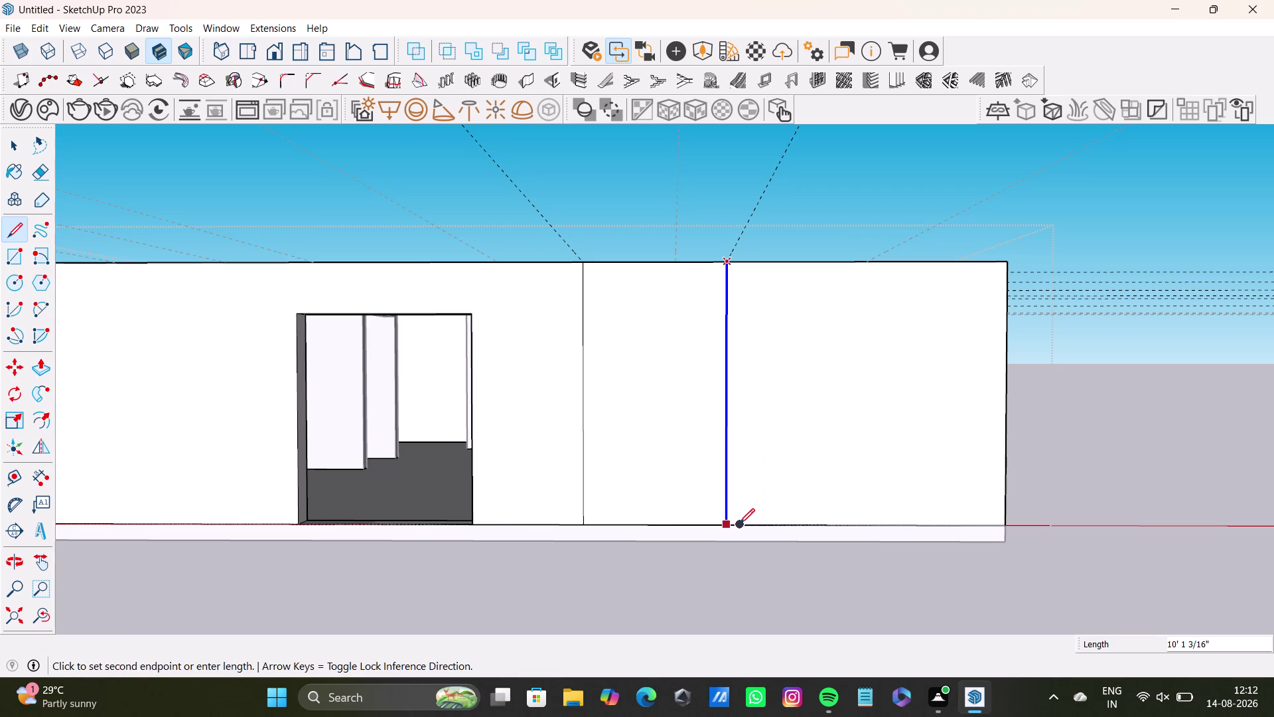
click(732, 524)
key(space)
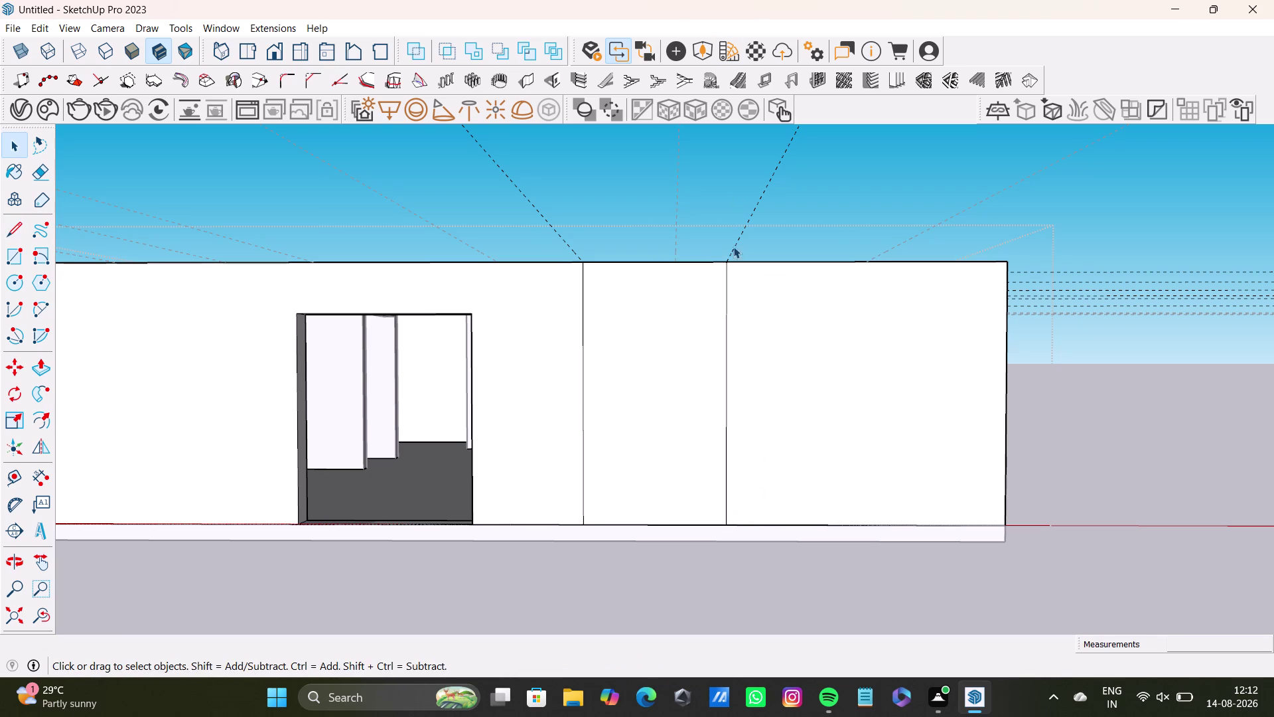
scroll(down, 3)
middle_drag(770, 254, 720, 443)
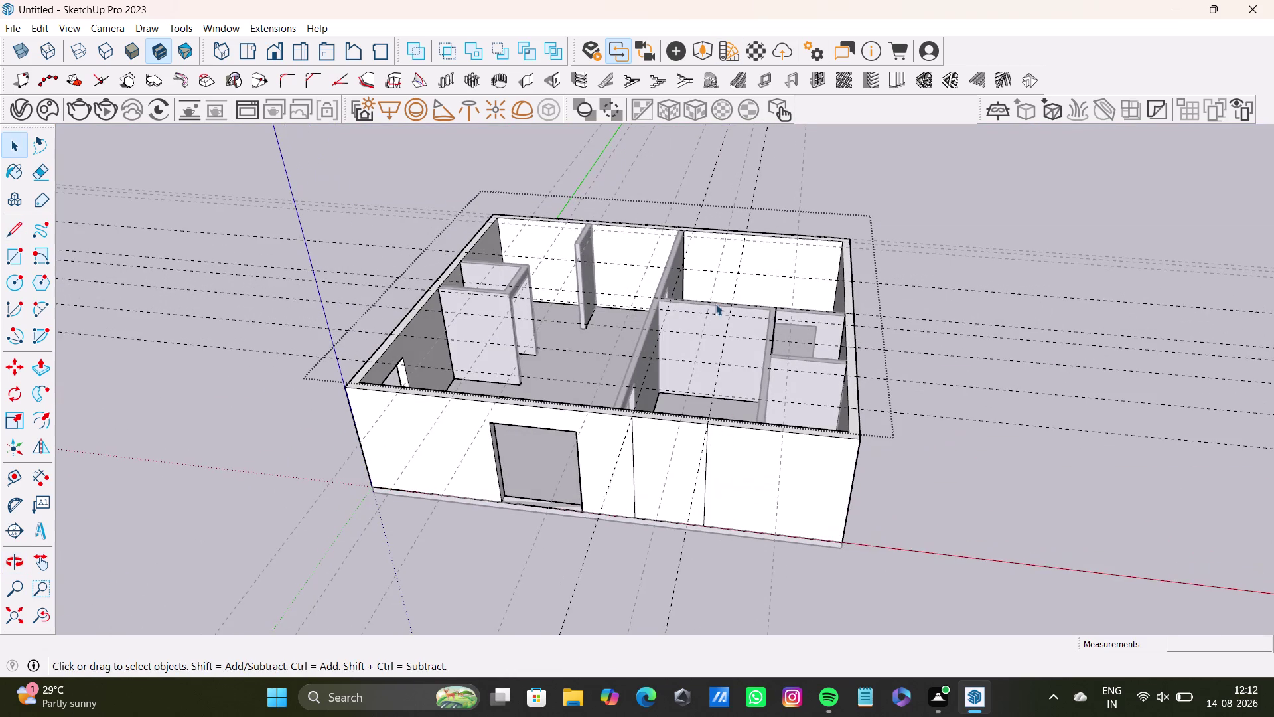
scroll(down, 3)
middle_drag(644, 322, 310, 353)
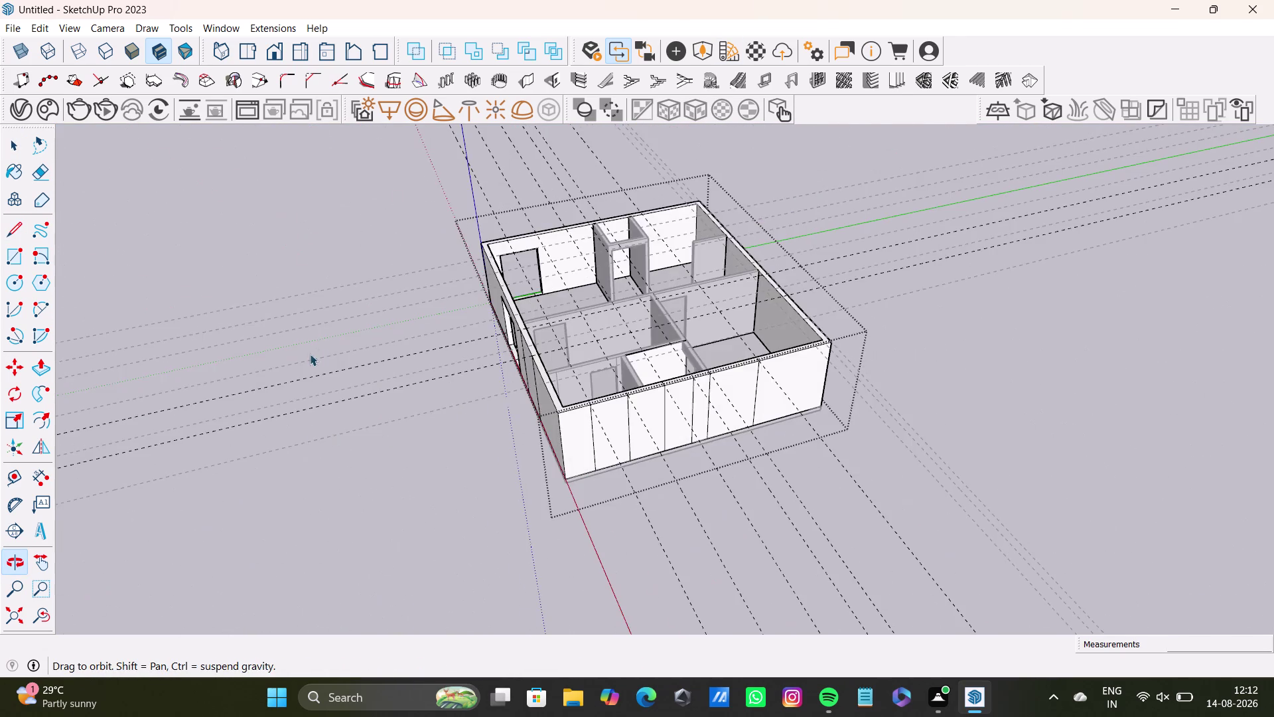
scroll(down, 3)
middle_drag(517, 336, 797, 344)
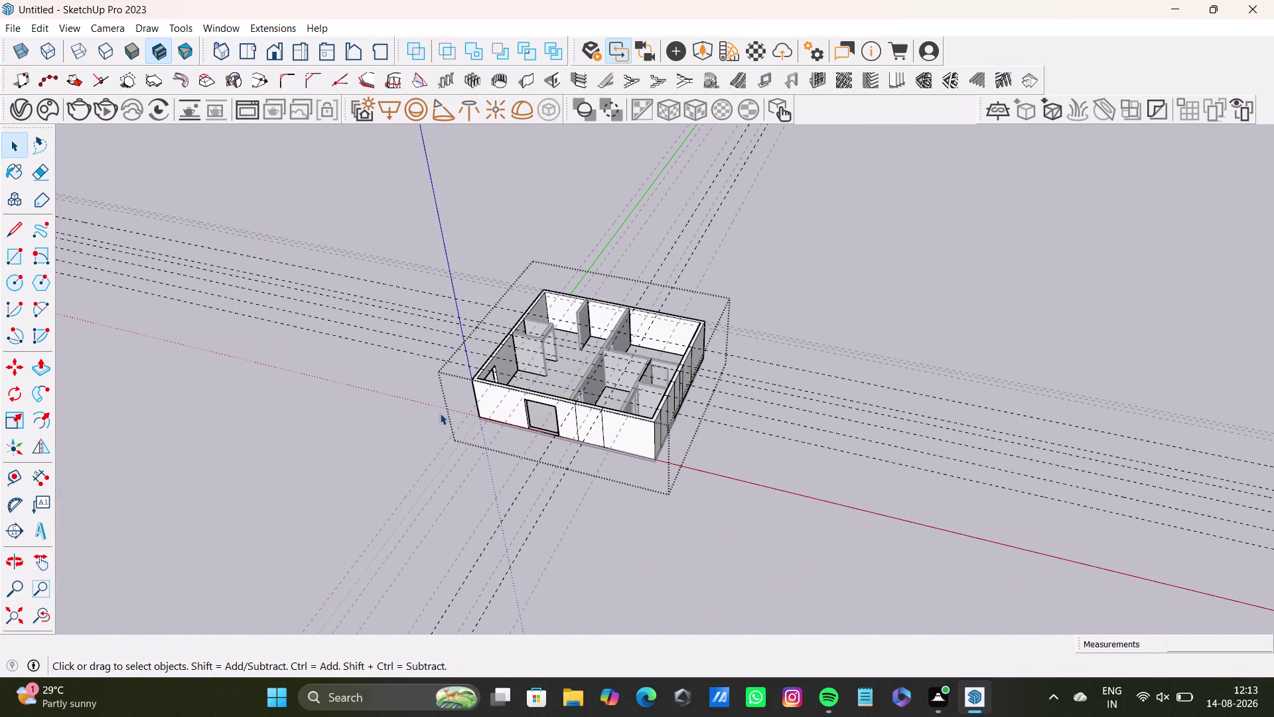
middle_drag(446, 412, 529, 458)
scroll(up, 3)
middle_drag(592, 413, 602, 347)
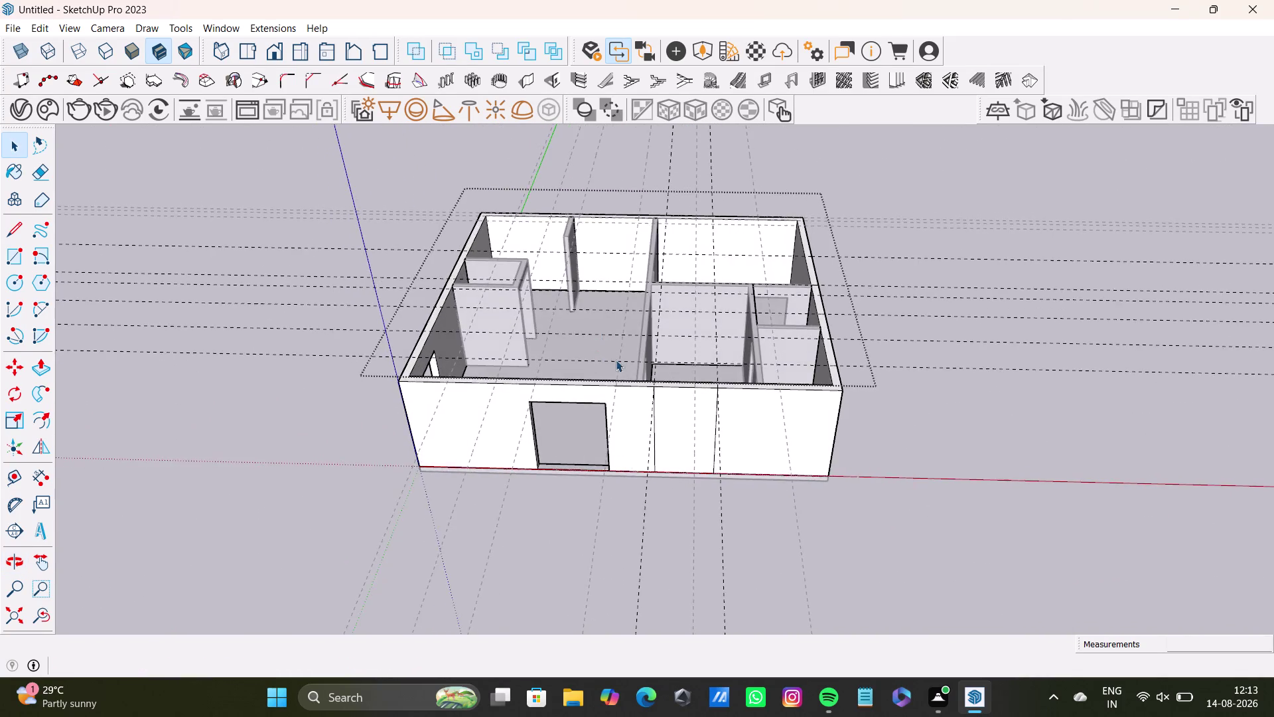
scroll(up, 3)
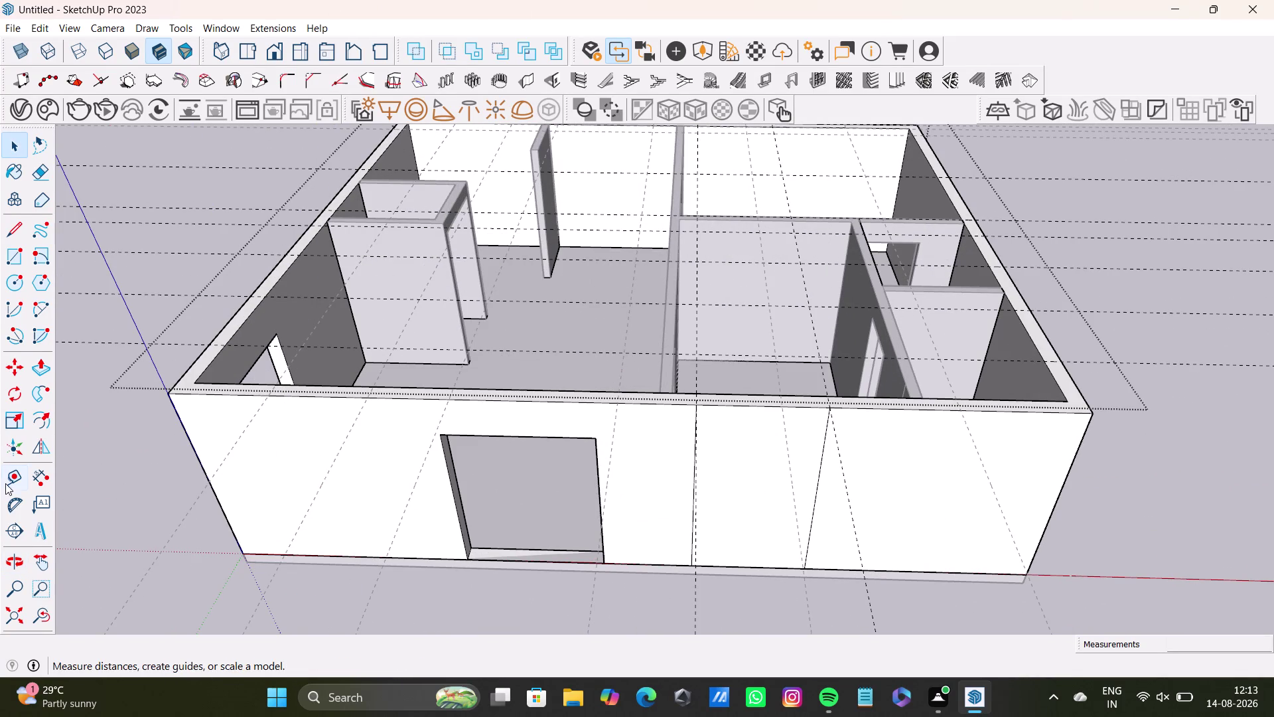
Try stretching guides from partition corners toward the front wall, cancelling both attempts.
drag(7, 483, 18, 482)
scroll(up, 3)
drag(682, 379, 662, 379)
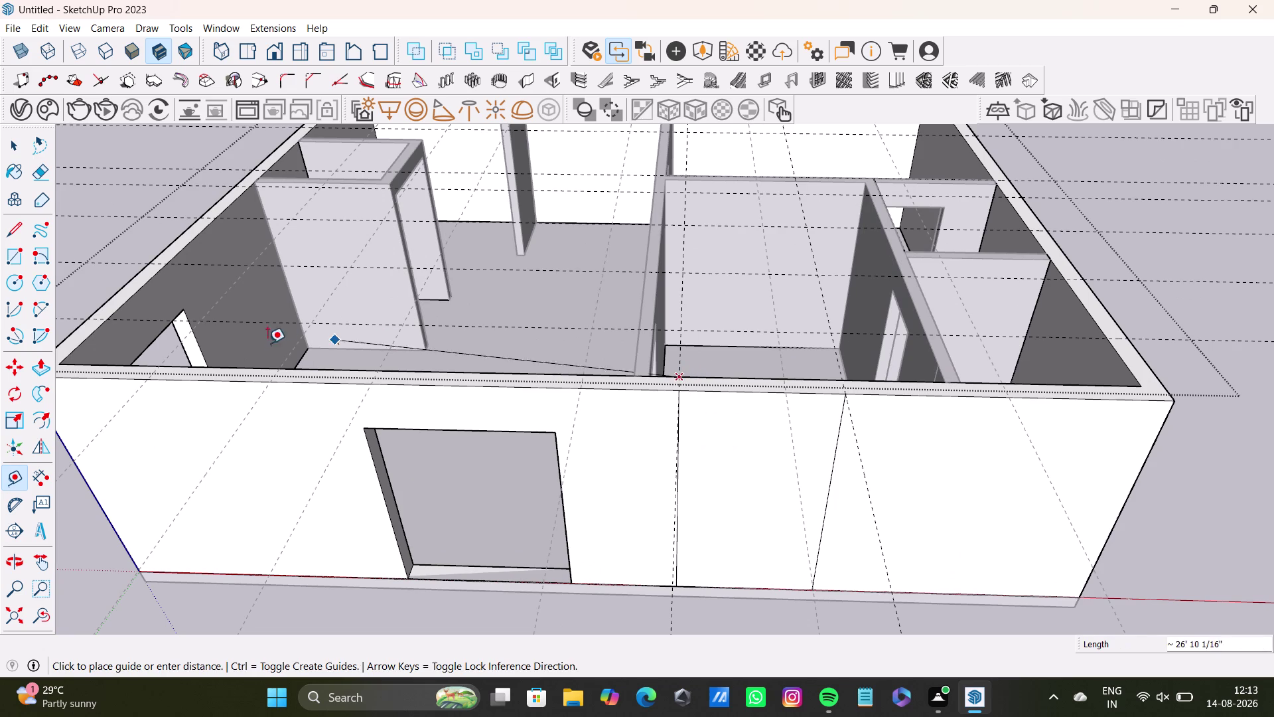
key(space)
middle_drag(347, 396, 358, 386)
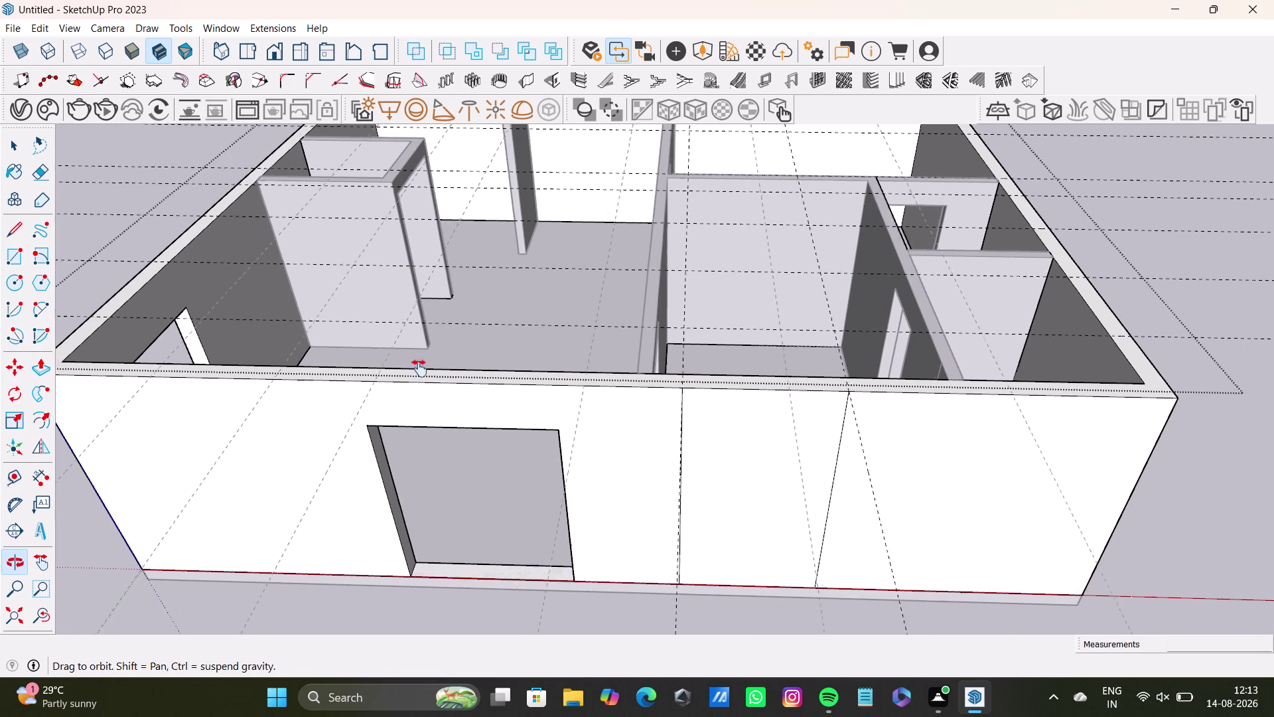
middle_drag(358, 385, 575, 368)
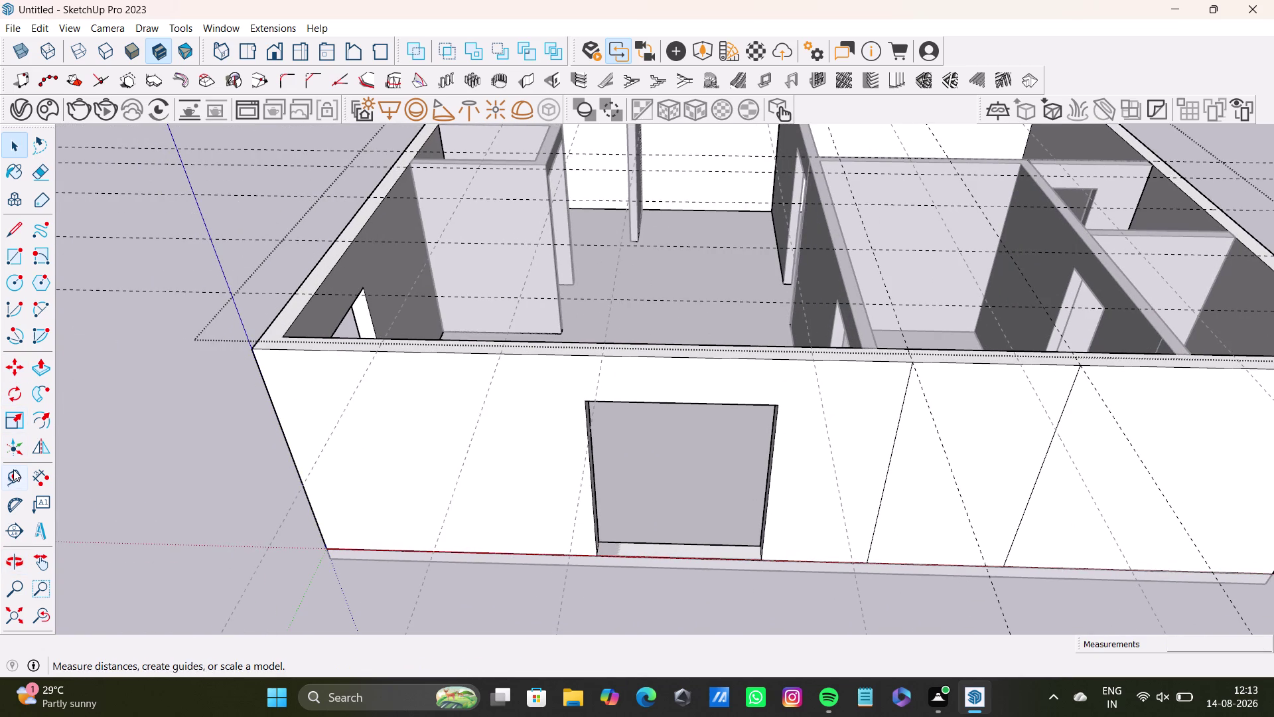
click(15, 478)
scroll(up, 3)
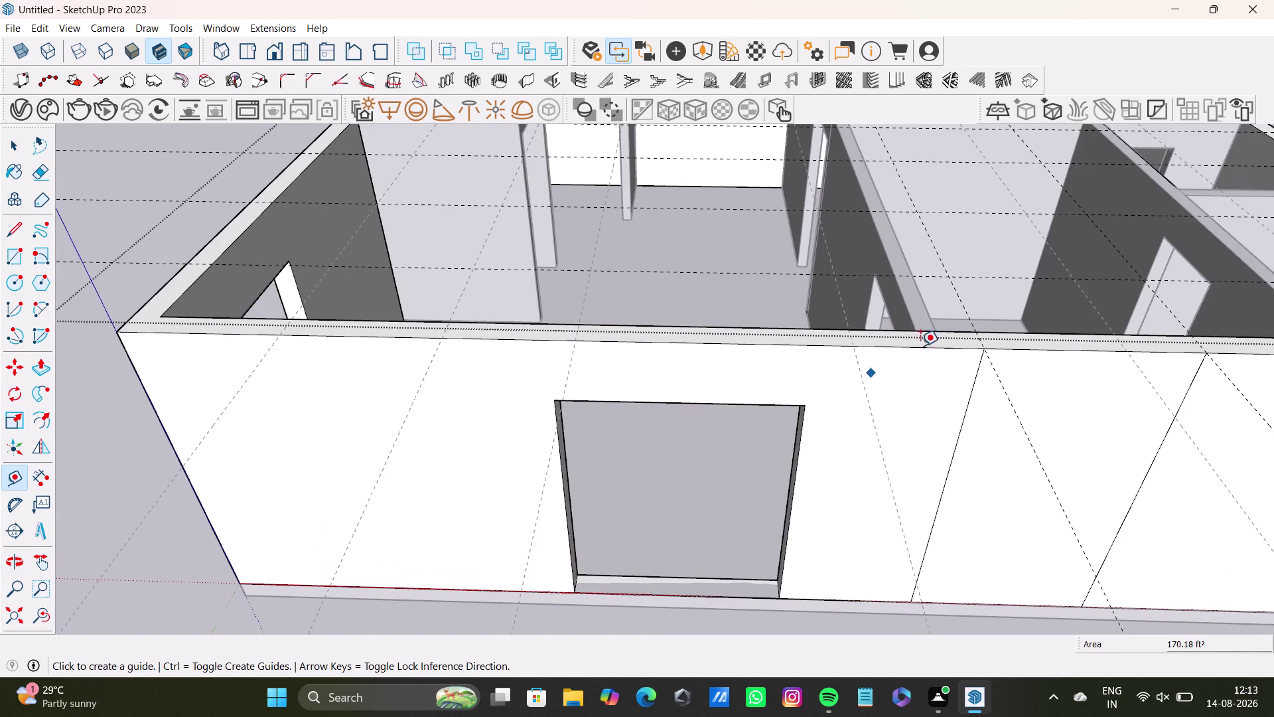
drag(980, 342, 972, 342)
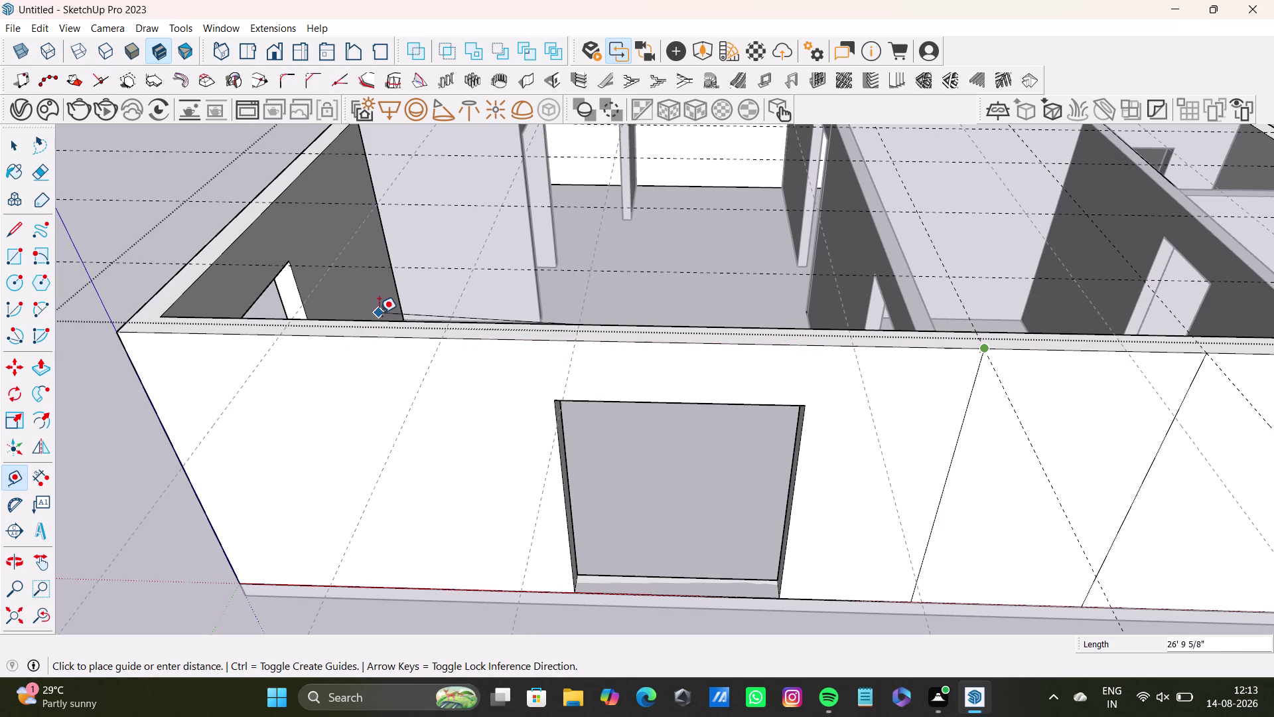
key(space)
scroll(down, 3)
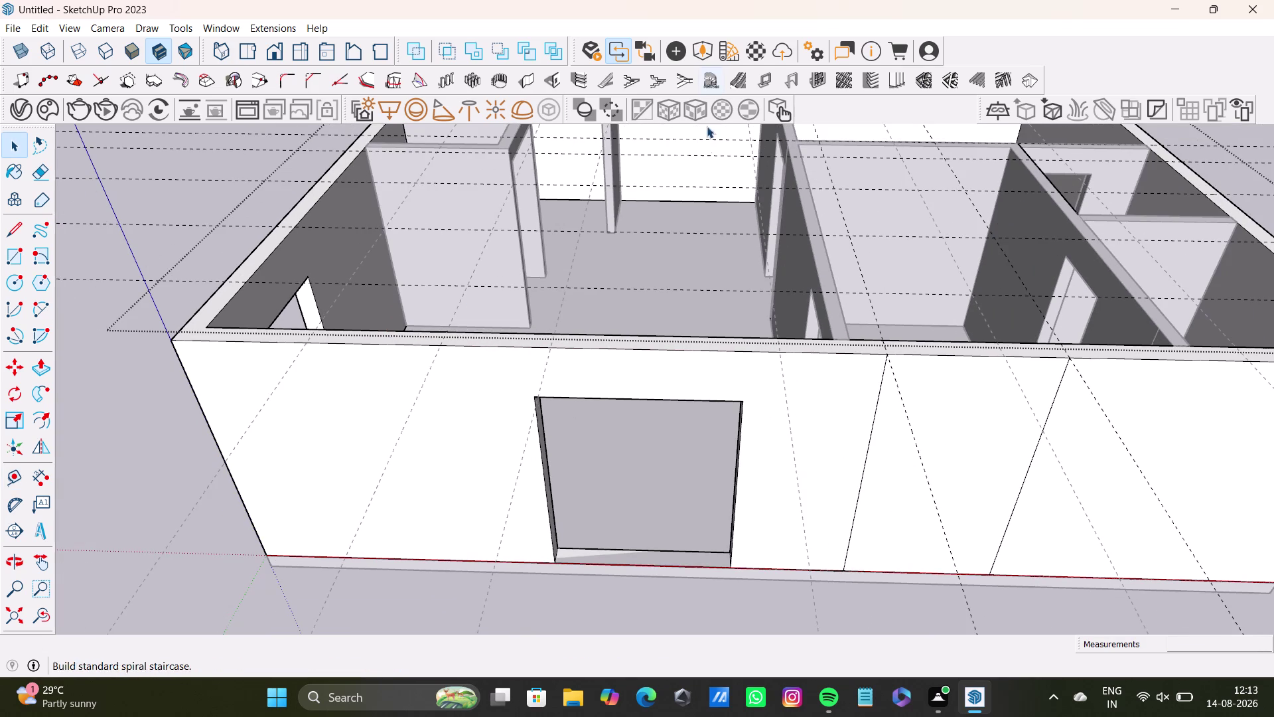
Place a guide across the front wall from the partition to the wall's top edge.
drag(10, 473, 17, 473)
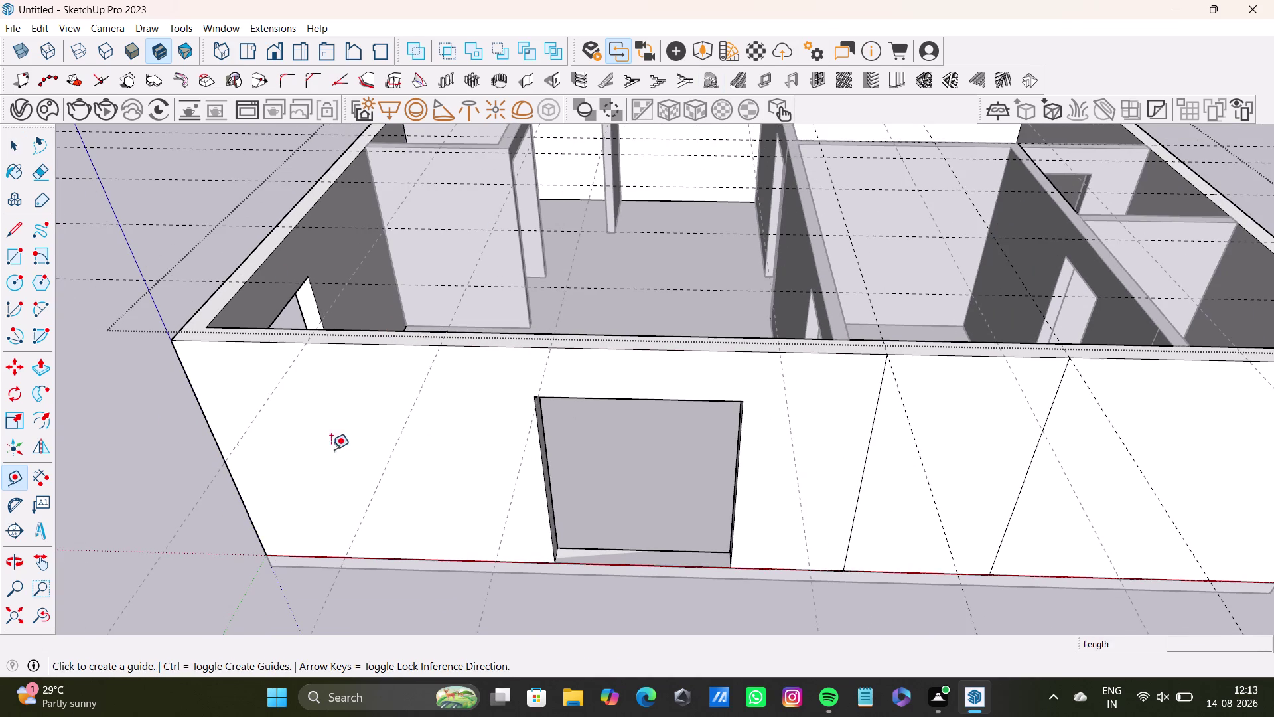
scroll(up, 3)
drag(955, 369, 948, 371)
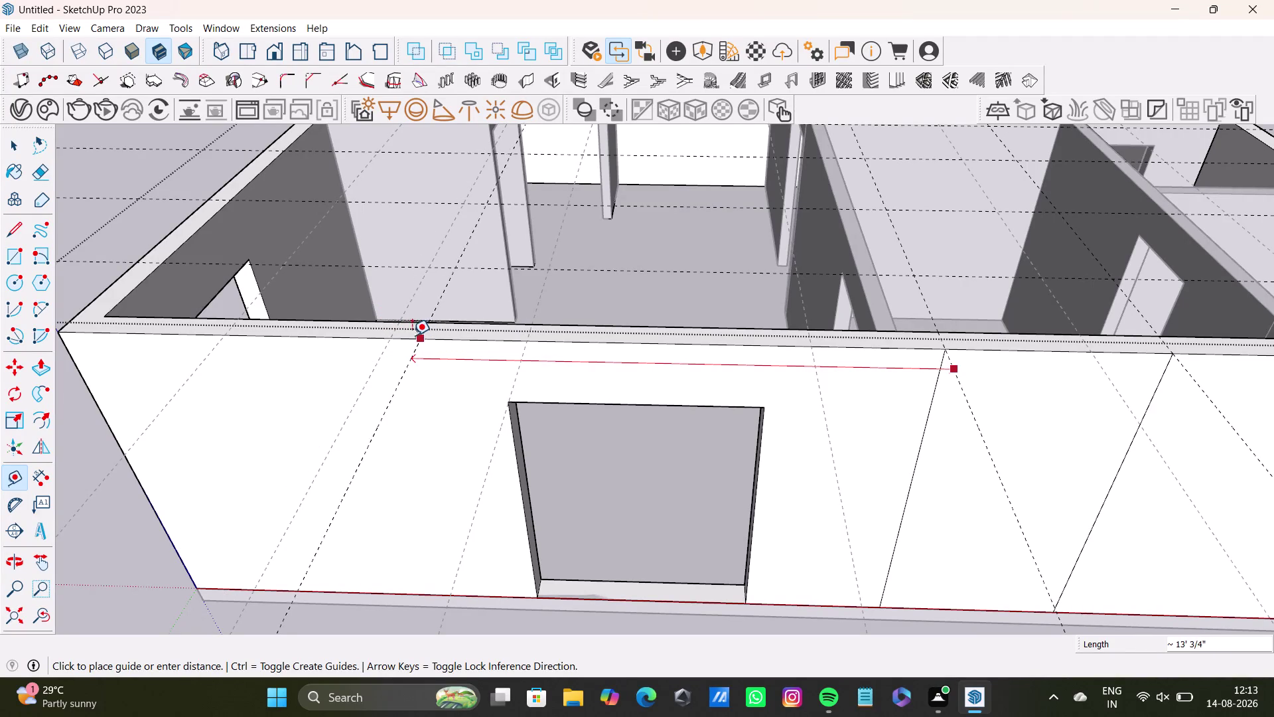
click(367, 342)
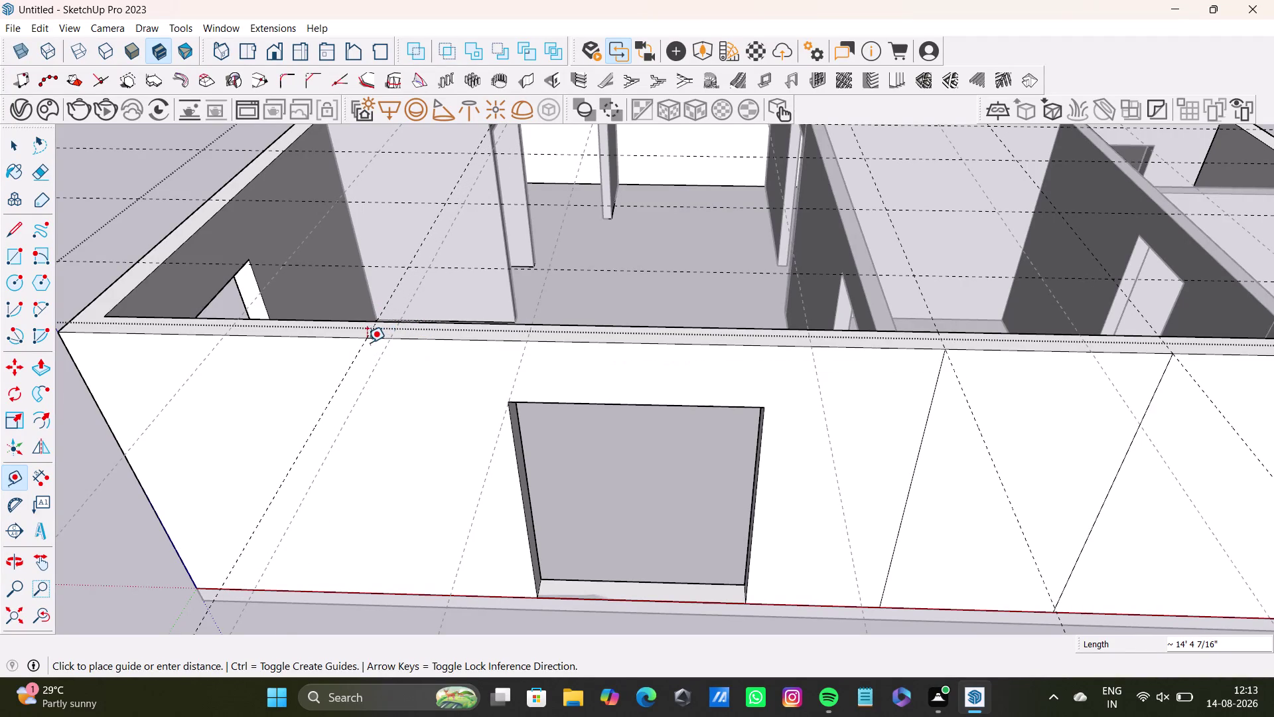
Add another guide measured from the top edge near the wall's left end.
scroll(down, 3)
middle_drag(313, 390, 525, 411)
scroll(up, 3)
click(538, 377)
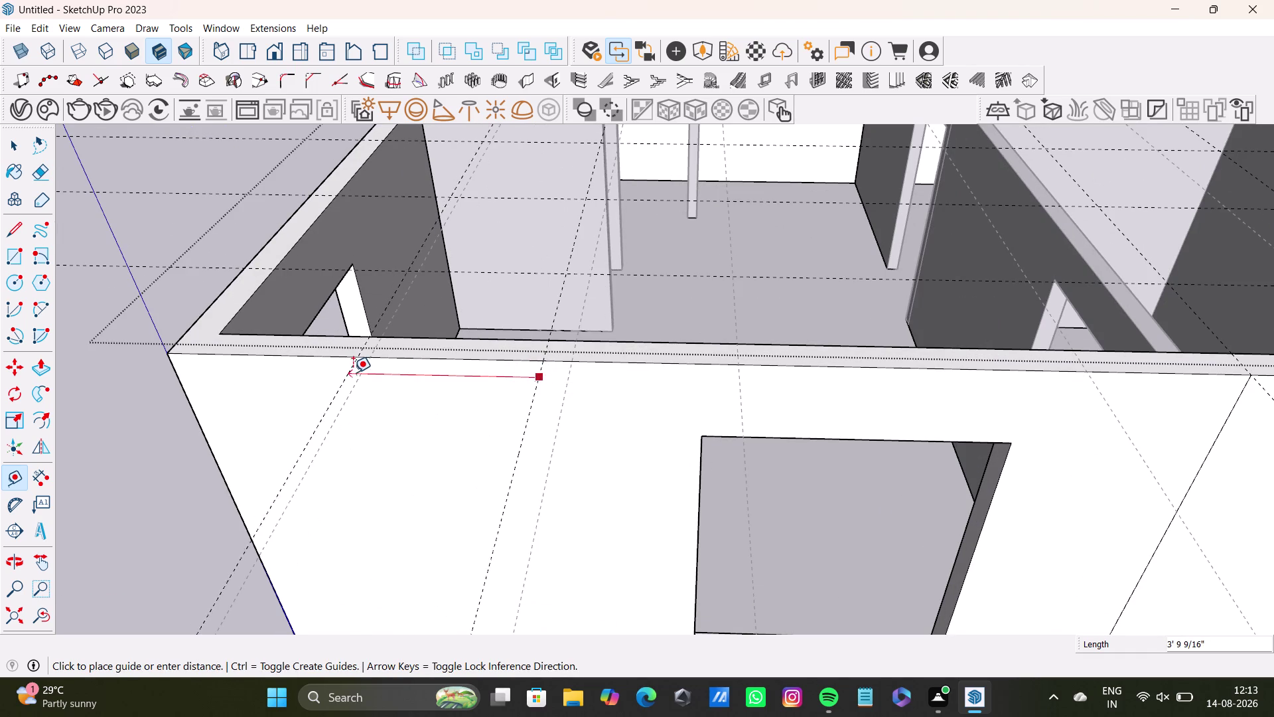
click(307, 380)
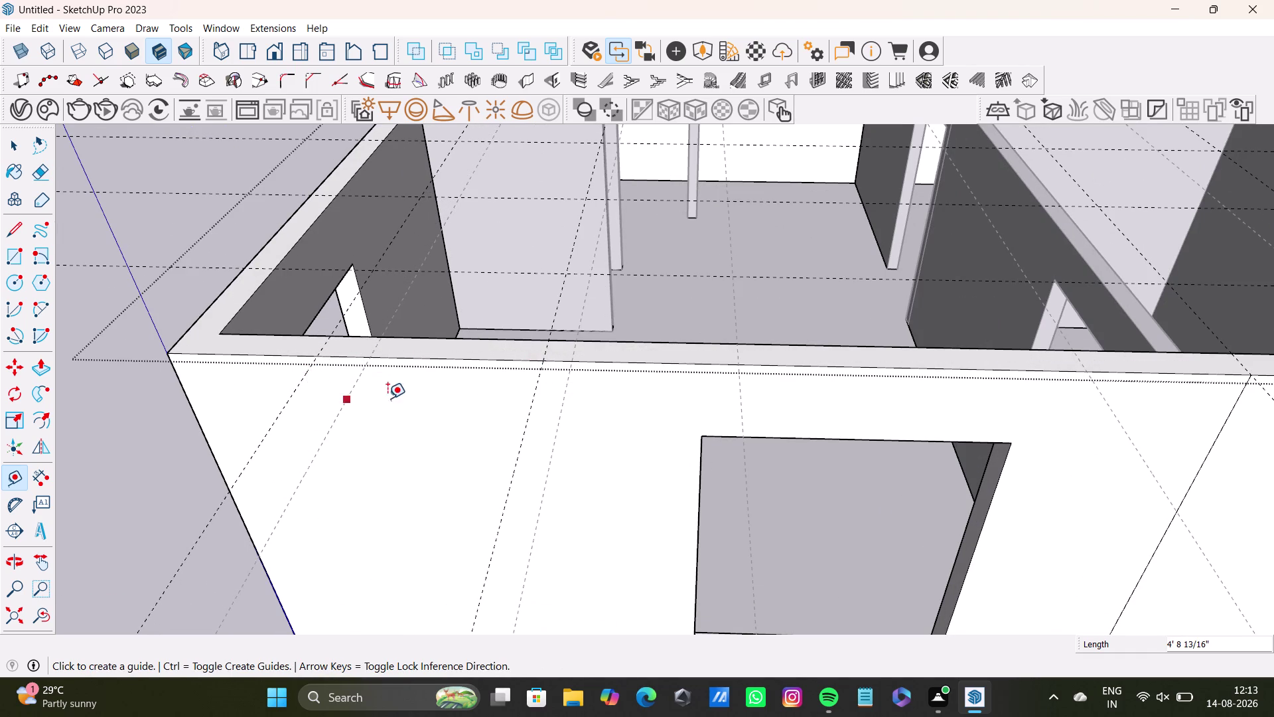
middle_drag(389, 398, 391, 498)
click(8, 235)
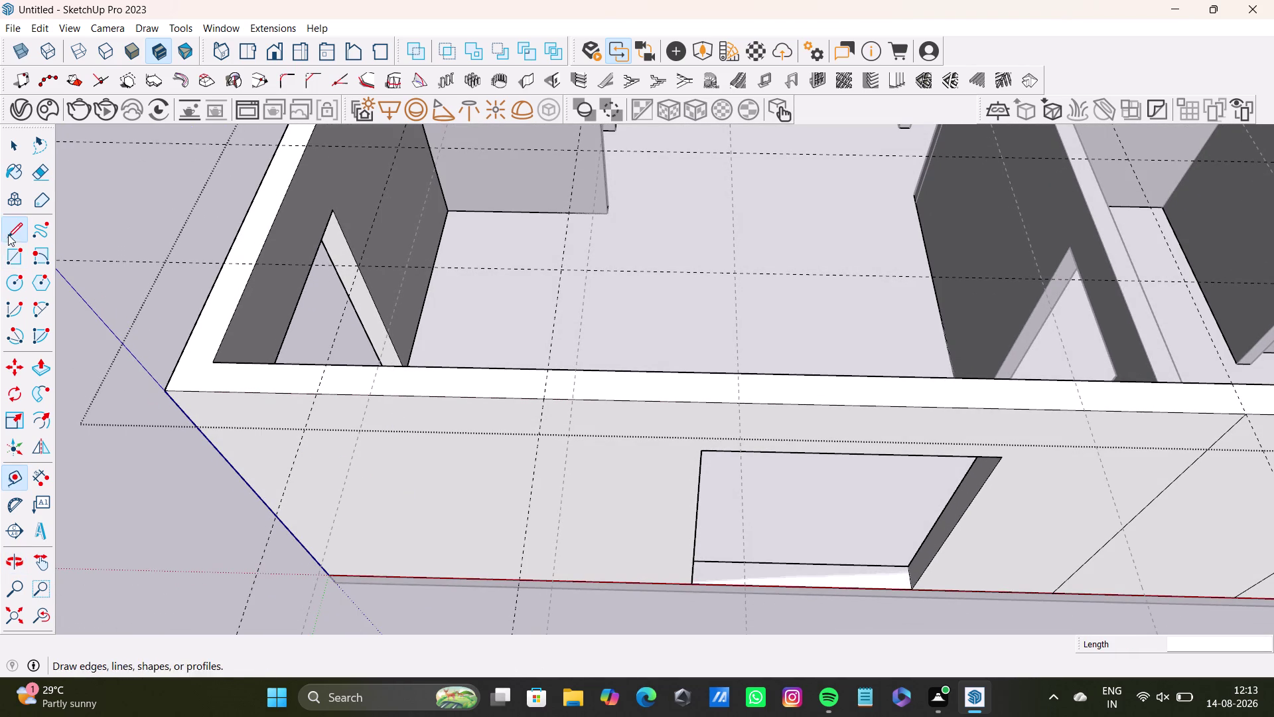
Face the front wall's left end and cancel a misplaced line attempt.
middle_drag(384, 489, 404, 258)
middle_drag(389, 359, 464, 280)
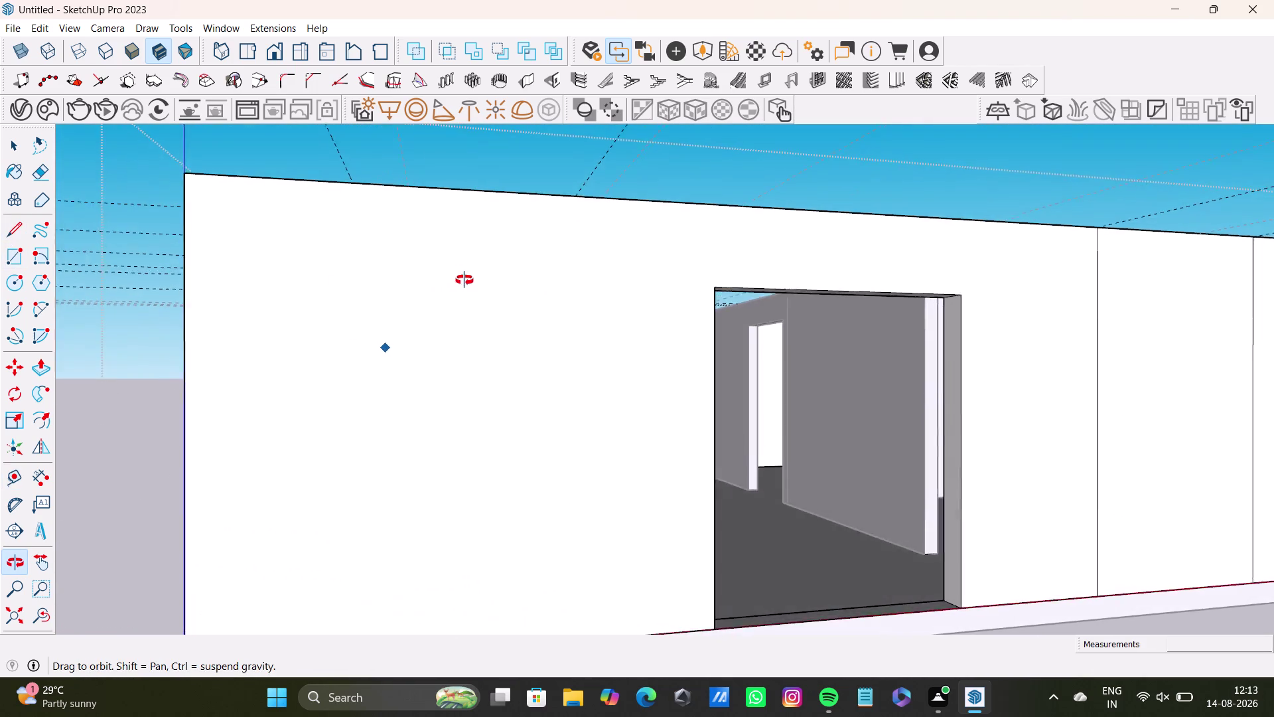
middle_drag(464, 280, 444, 272)
click(350, 187)
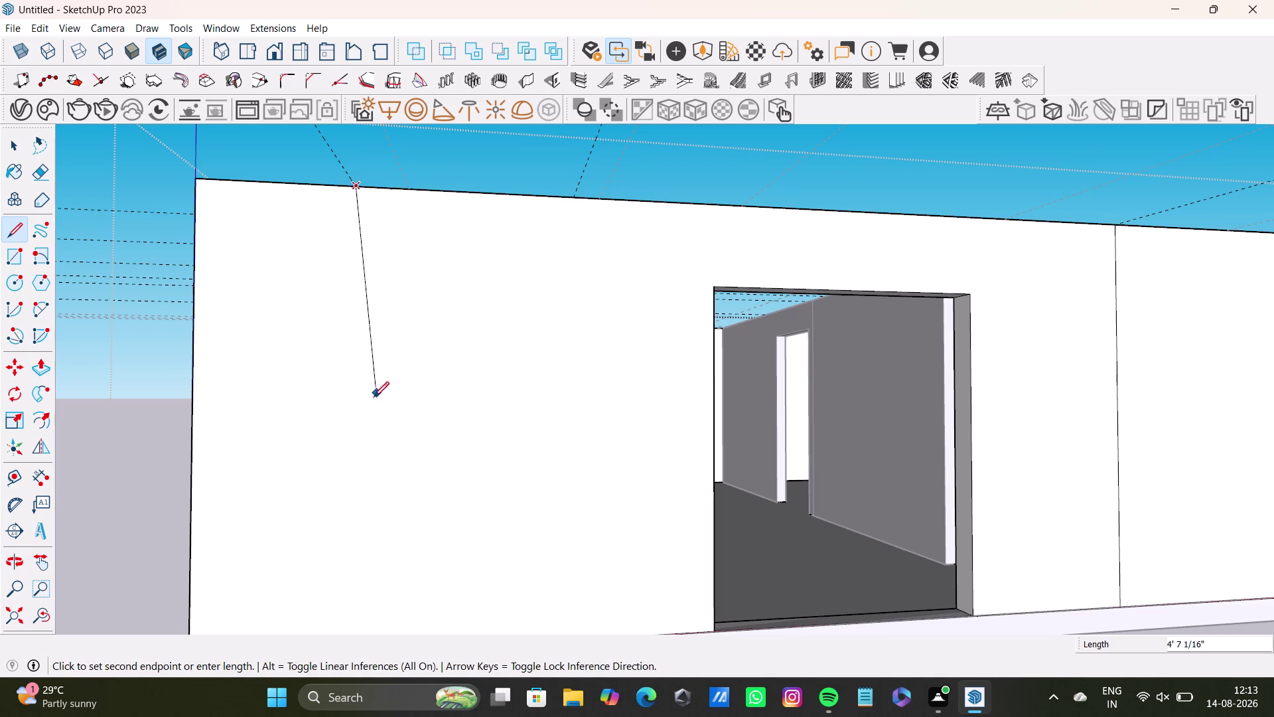
scroll(down, 3)
key(Up)
scroll(down, 3)
middle_drag(361, 409, 359, 331)
click(357, 497)
key(space)
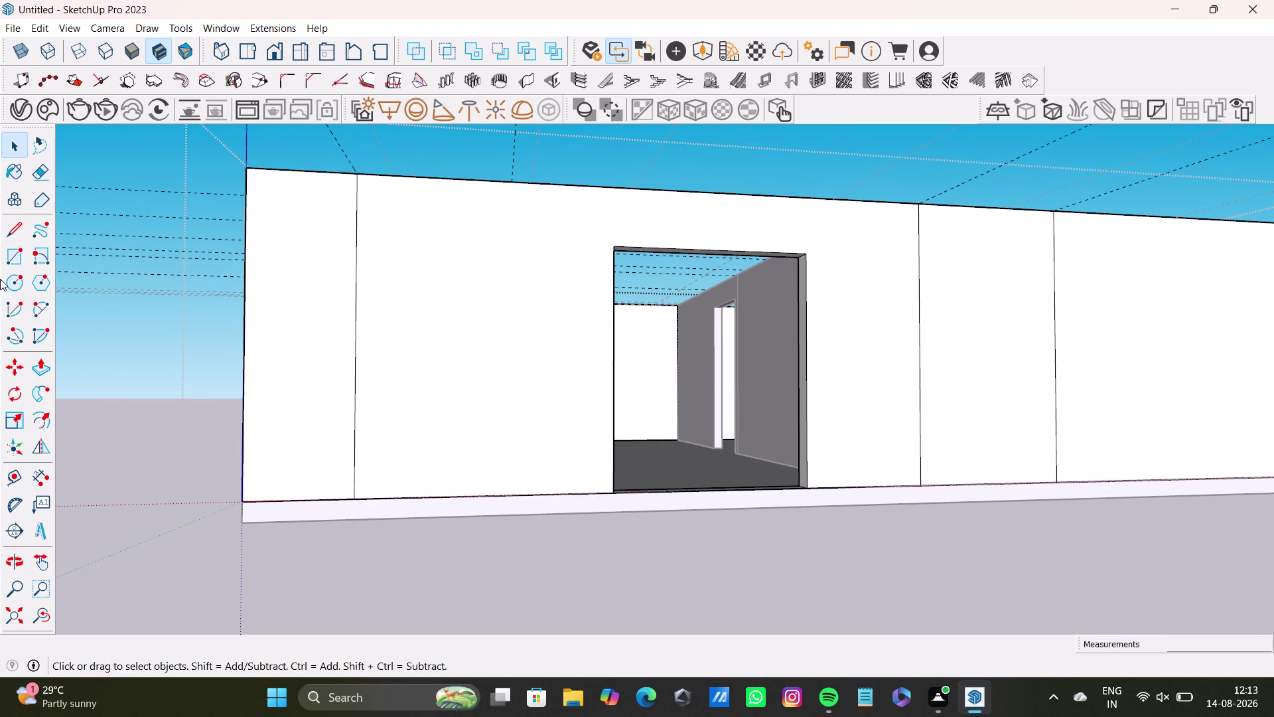
Draw a blue-locked vertical line from the top-edge guide to the base, left of the door.
click(13, 227)
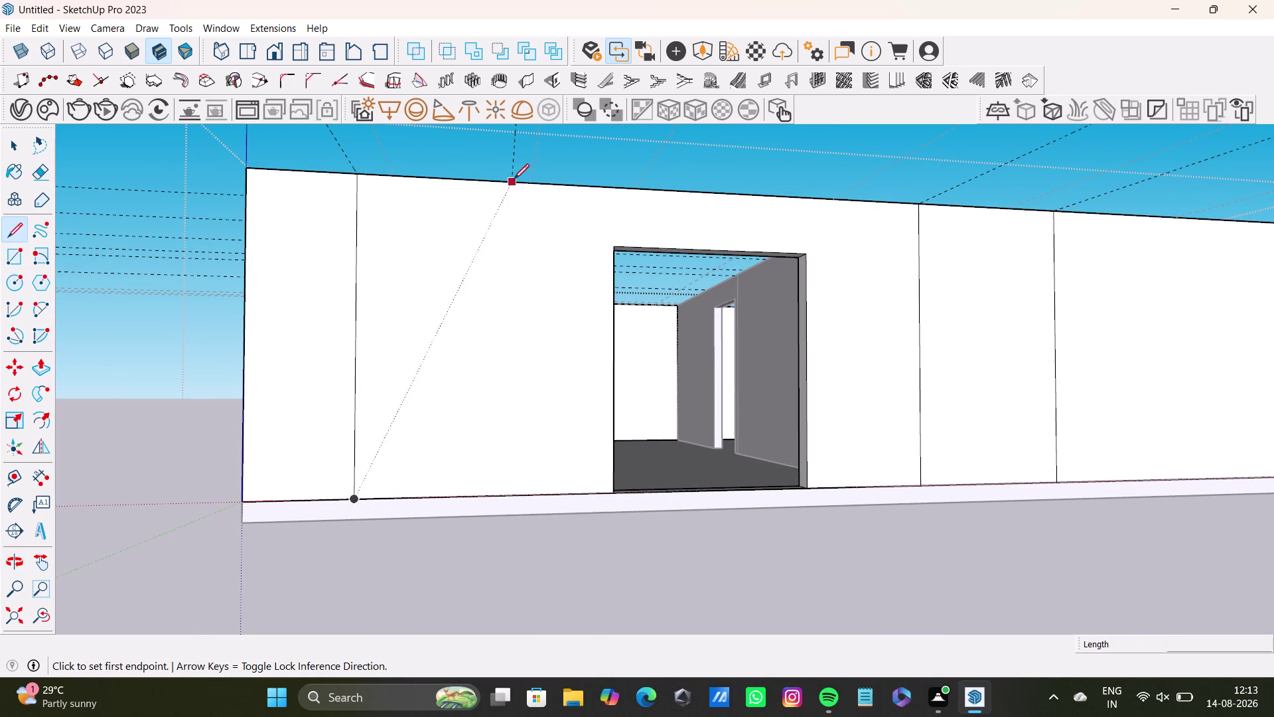
click(513, 181)
key(Up)
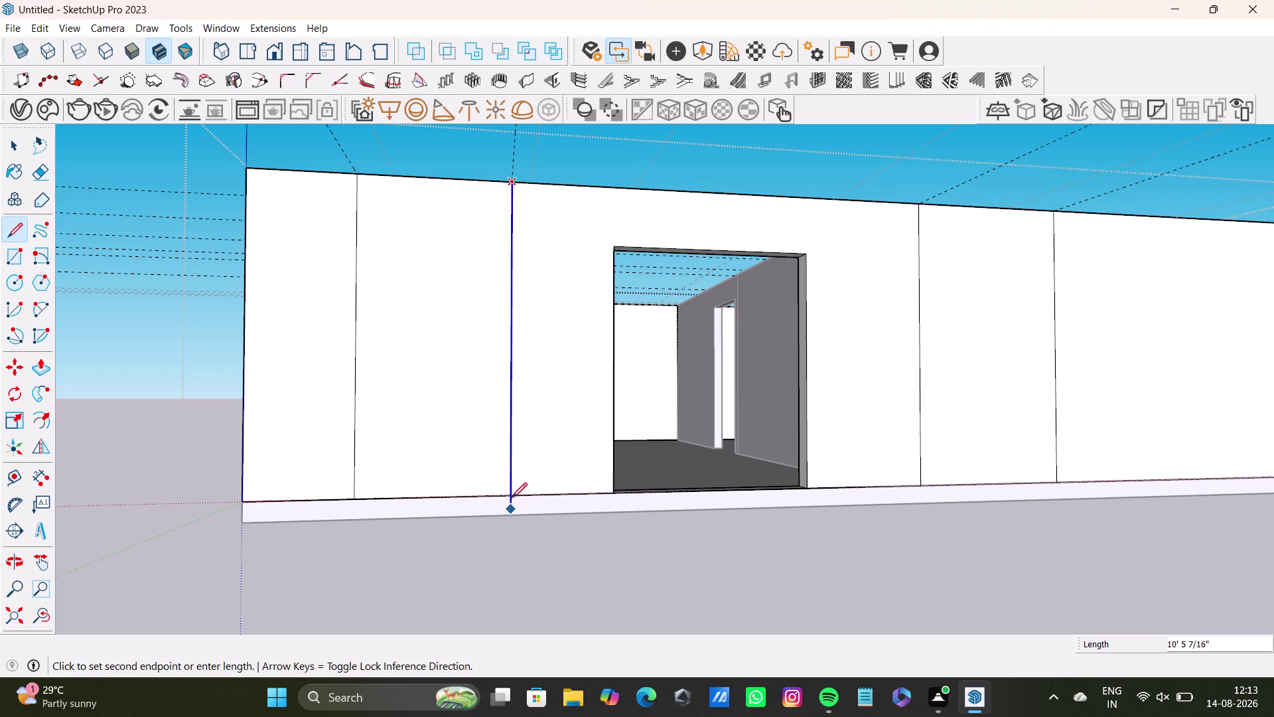
click(512, 493)
key(space)
scroll(down, 3)
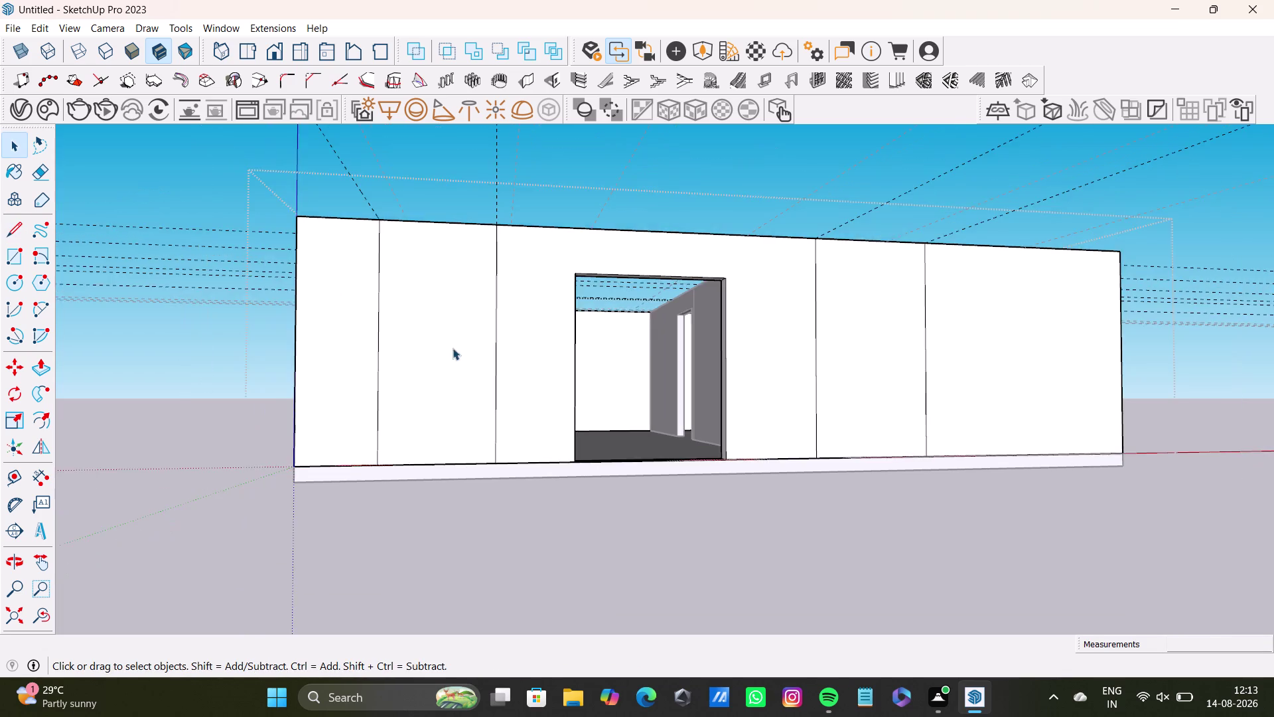
middle_drag(455, 293, 359, 572)
scroll(up, 3)
scroll(down, 3)
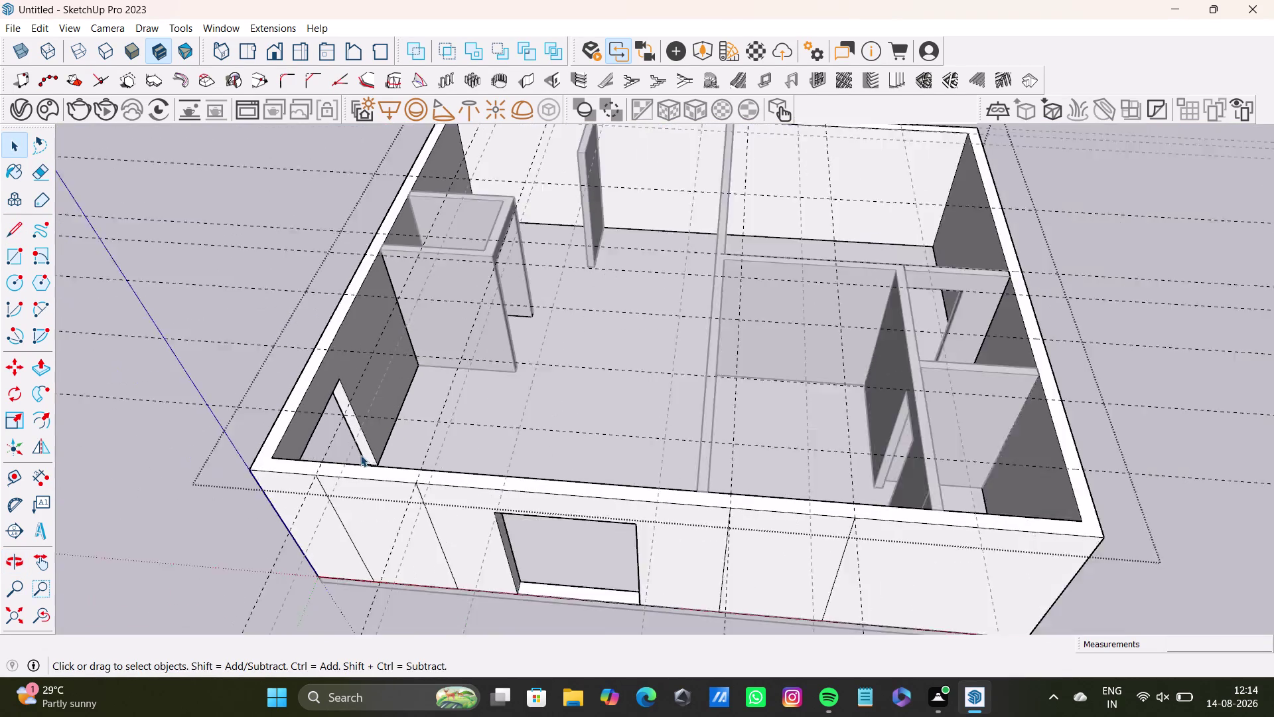
scroll(down, 3)
middle_drag(445, 446, 462, 539)
middle_drag(488, 522, 184, 274)
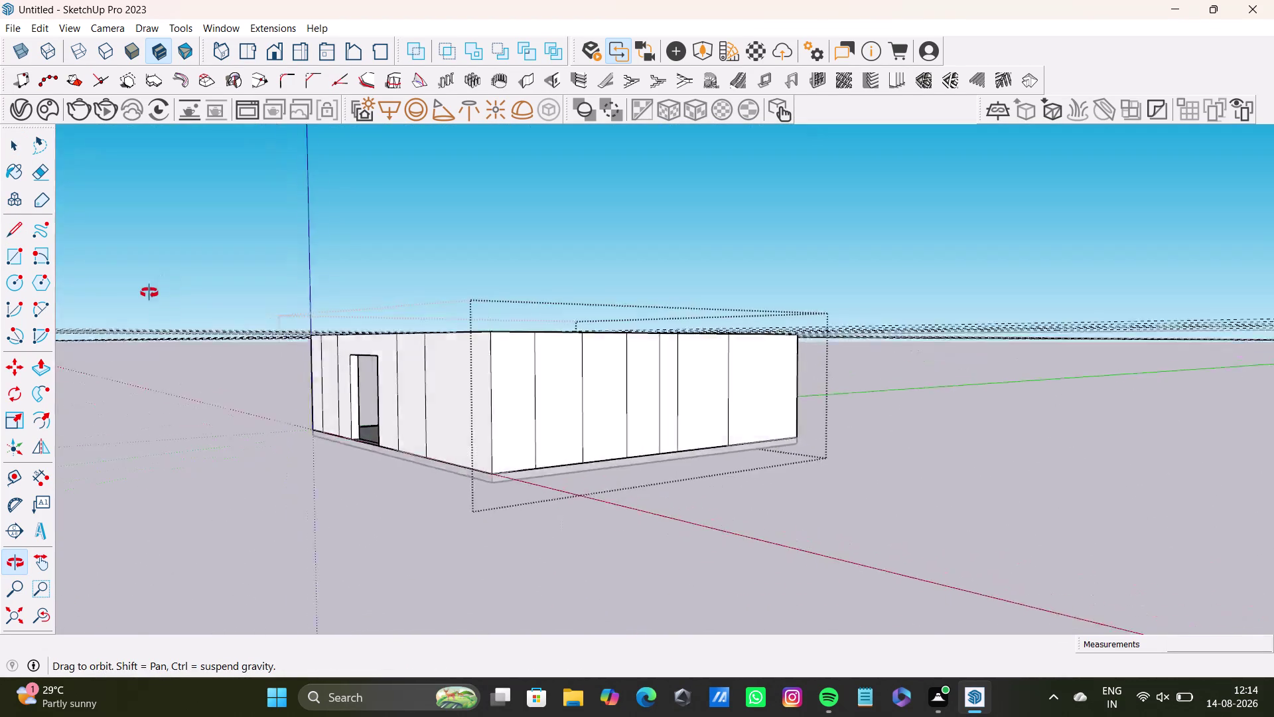
middle_drag(184, 275, 149, 293)
middle_drag(517, 380, 279, 434)
scroll(up, 3)
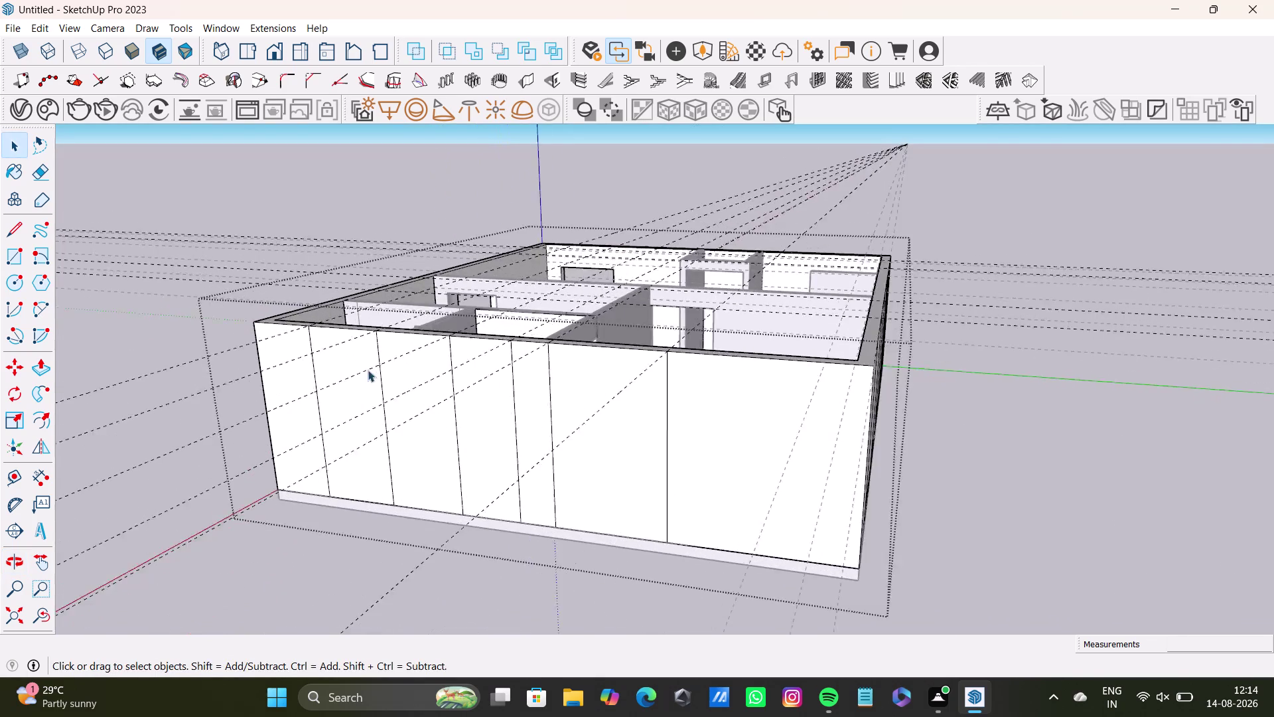
scroll(up, 3)
scroll(down, 3)
middle_drag(657, 441, 980, 401)
middle_drag(691, 426, 925, 634)
middle_drag(739, 496, 837, 608)
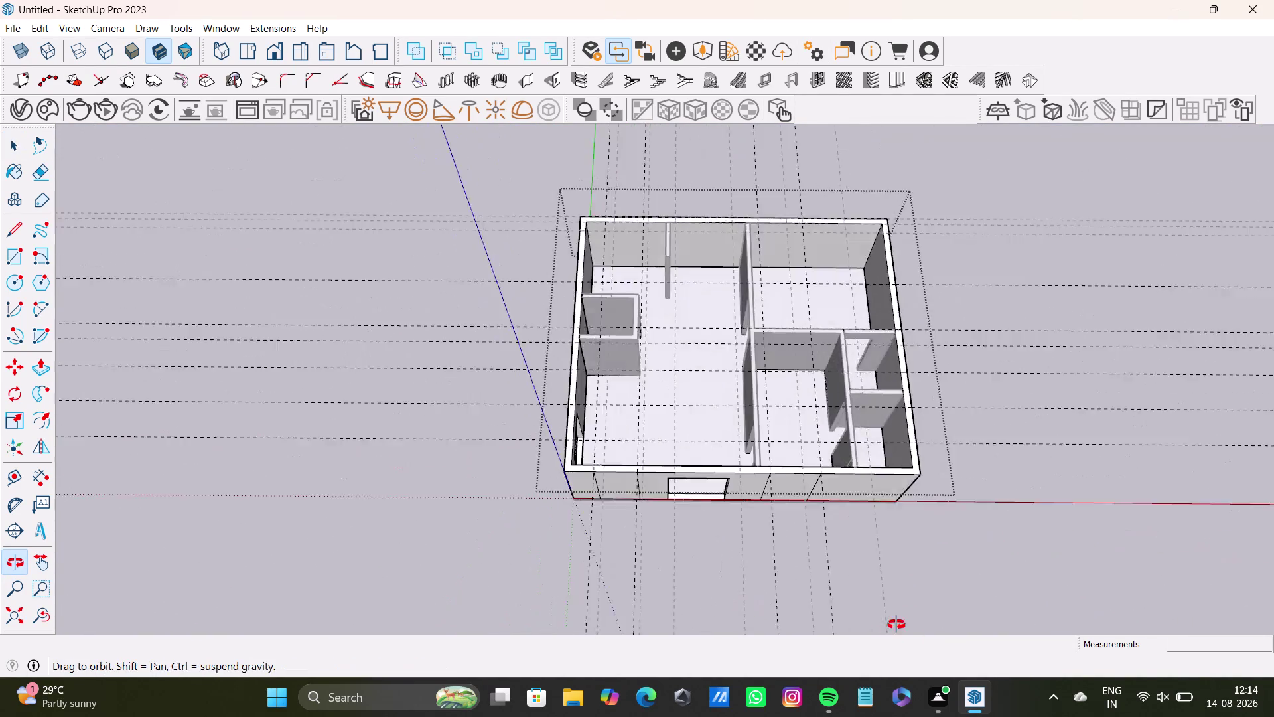
middle_drag(837, 607, 994, 635)
middle_drag(672, 544, 942, 547)
middle_drag(642, 477, 881, 435)
middle_drag(556, 406, 707, 376)
key(space)
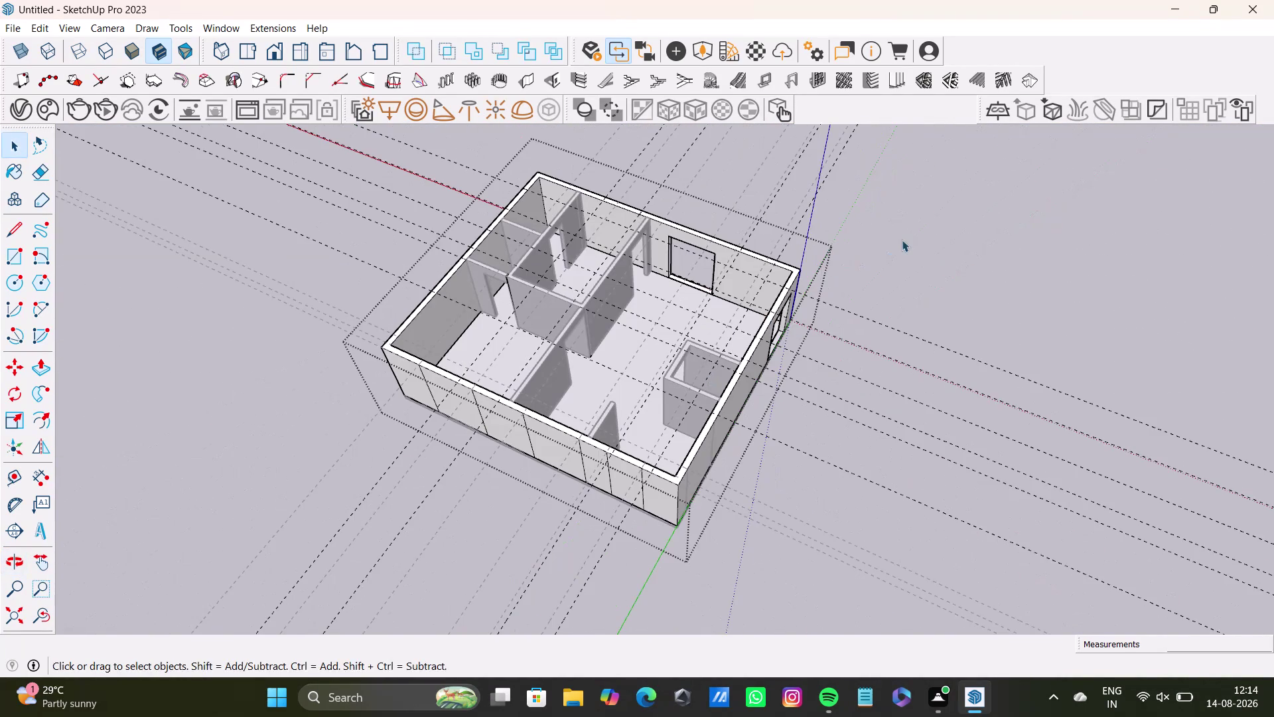
click(902, 240)
middle_drag(756, 409, 533, 121)
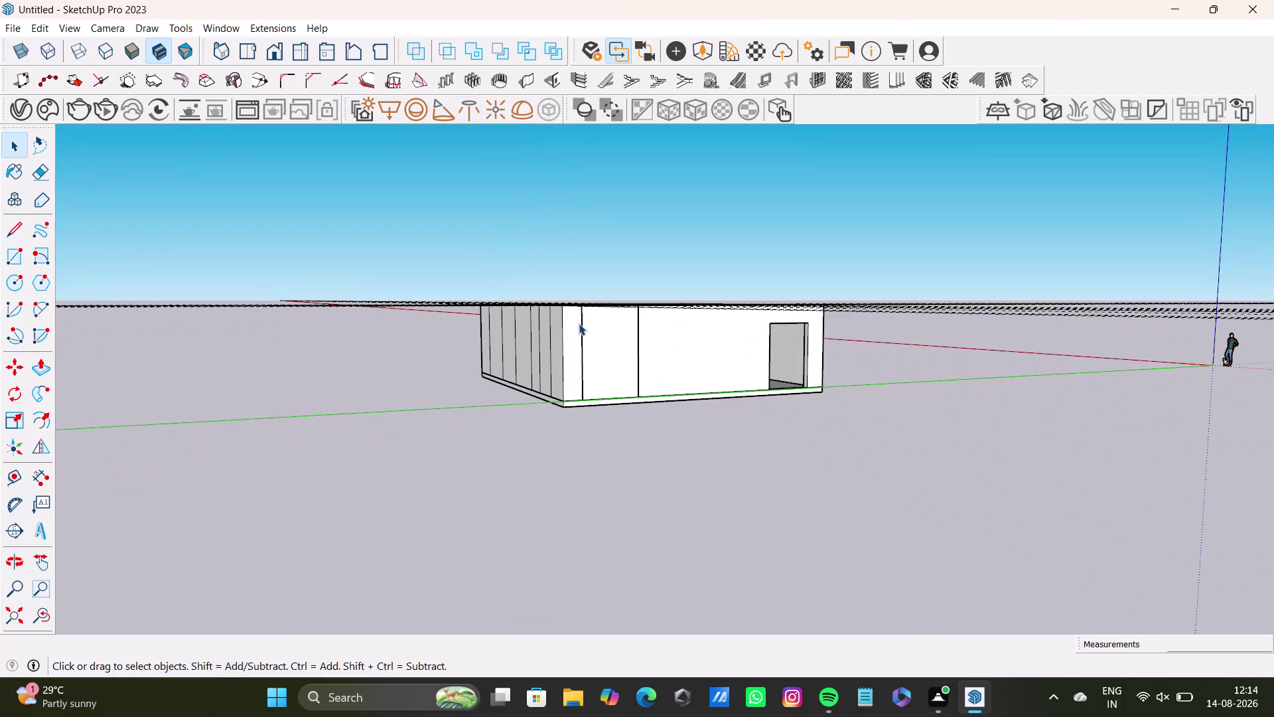
middle_drag(580, 323, 852, 350)
scroll(up, 3)
middle_drag(596, 380, 613, 315)
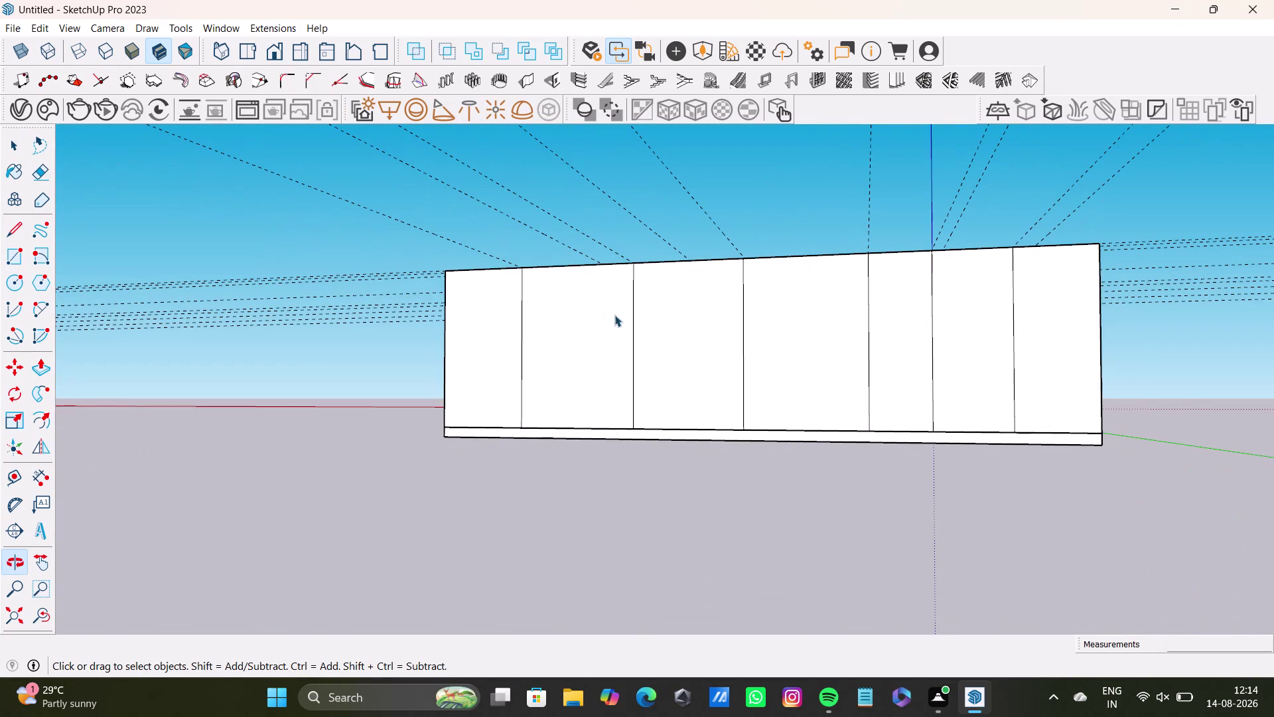